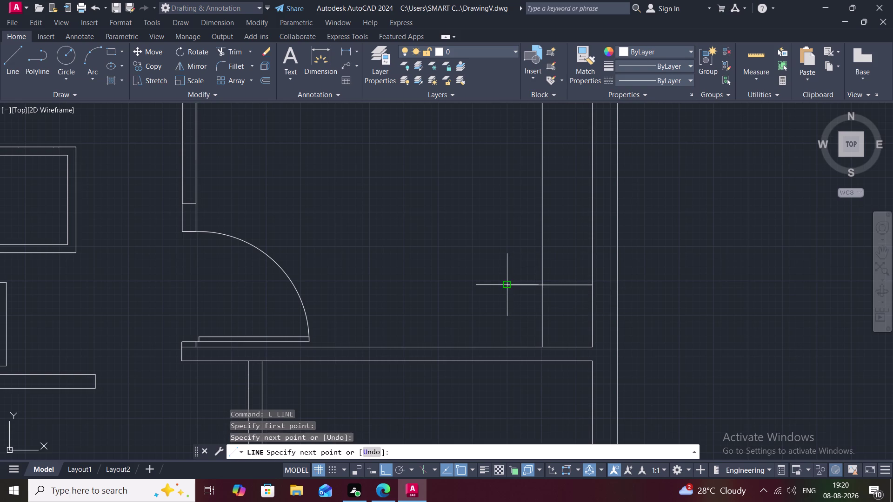
Finish the wall line and draw a tall rectangular outline rising from the bottom wall.
click(505, 346)
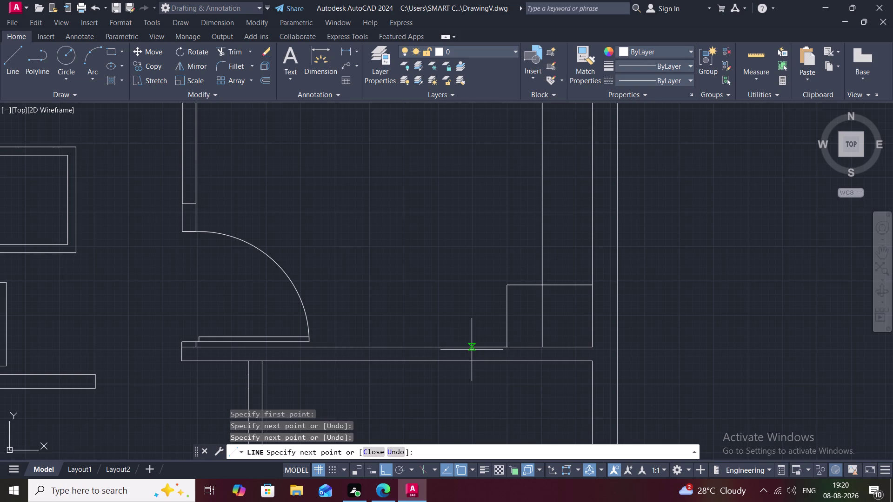
click(439, 347)
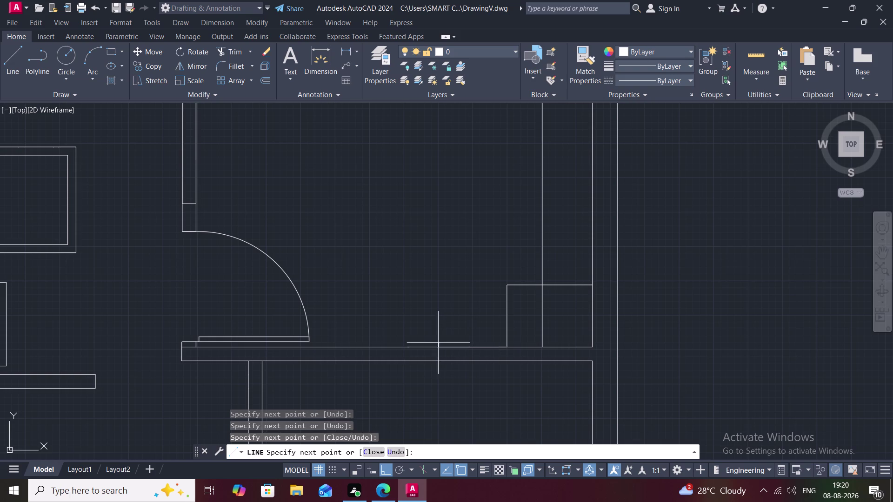
click(405, 349)
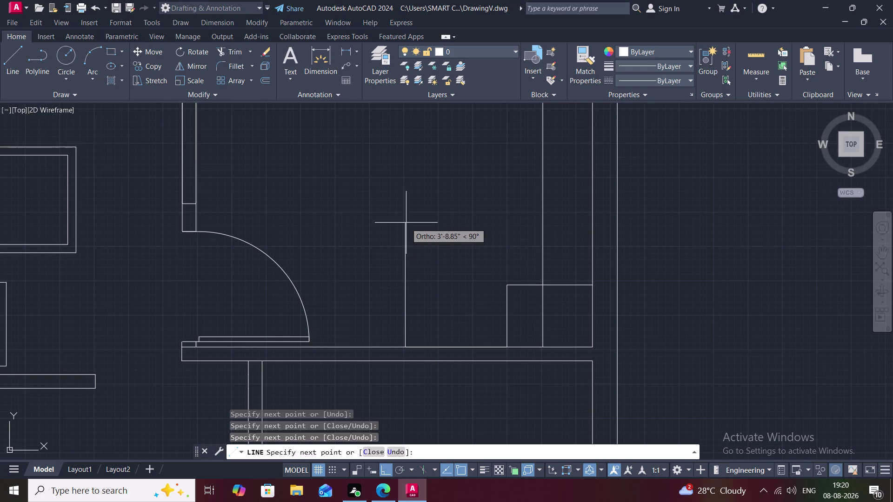
click(405, 178)
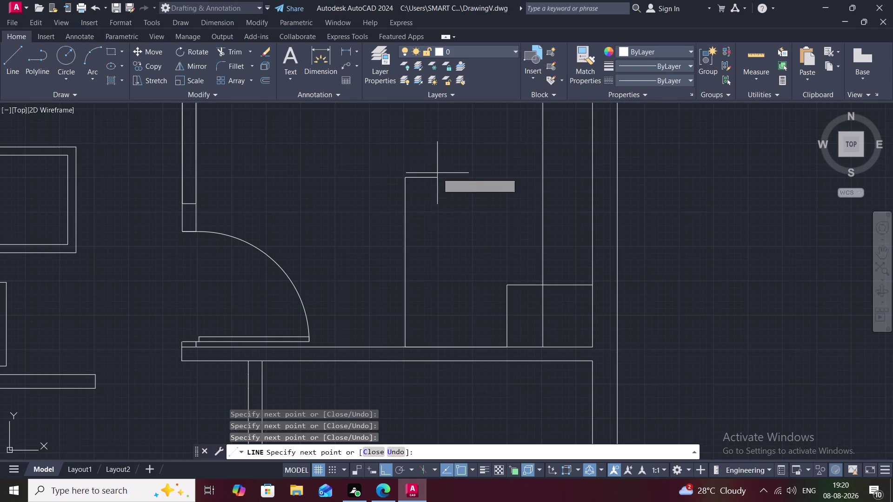
click(505, 176)
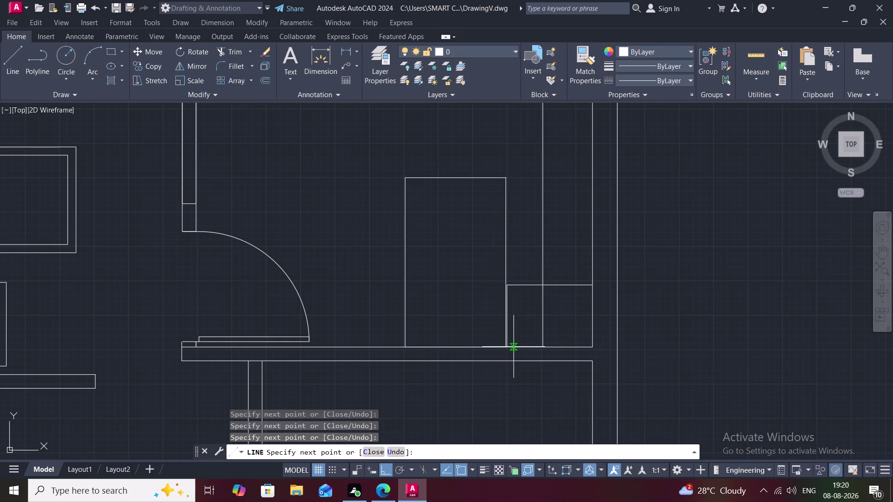
click(509, 348)
key(Escape)
scroll(up, 3)
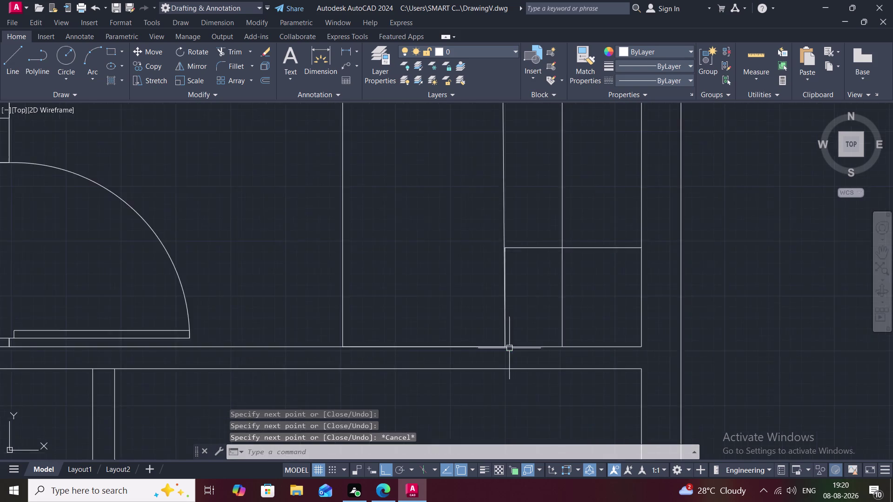
Erase the unwanted long line beside the new furniture outline.
scroll(up, 3)
scroll(up, 3)
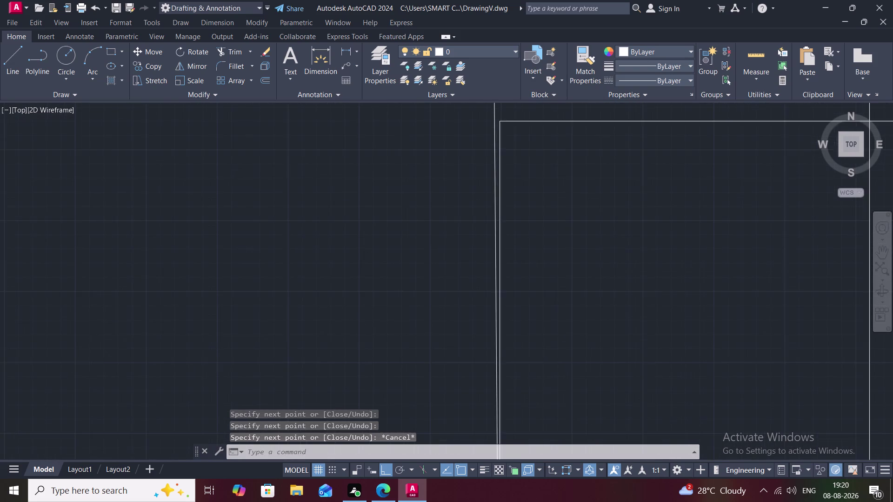
click(496, 210)
key(Delete)
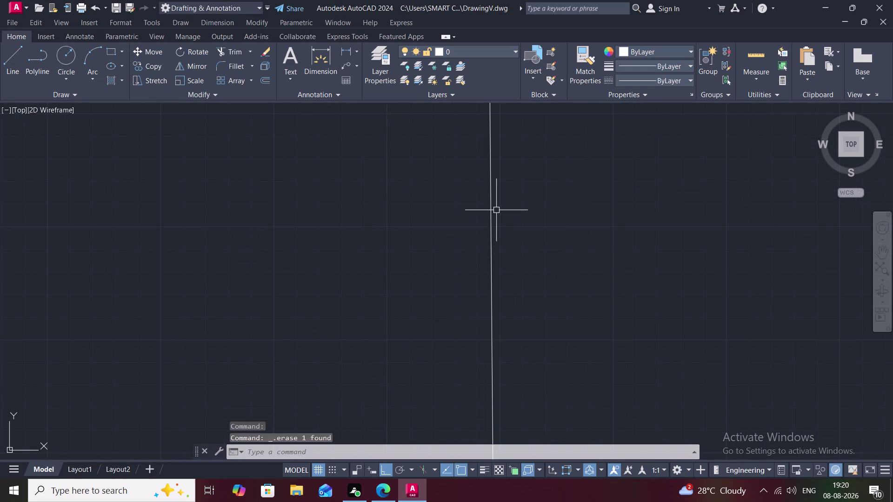
Attempt an EXTEND on a line, cancel it, and zoom out over the plan.
text(EX)
key(space)
scroll(down, 3)
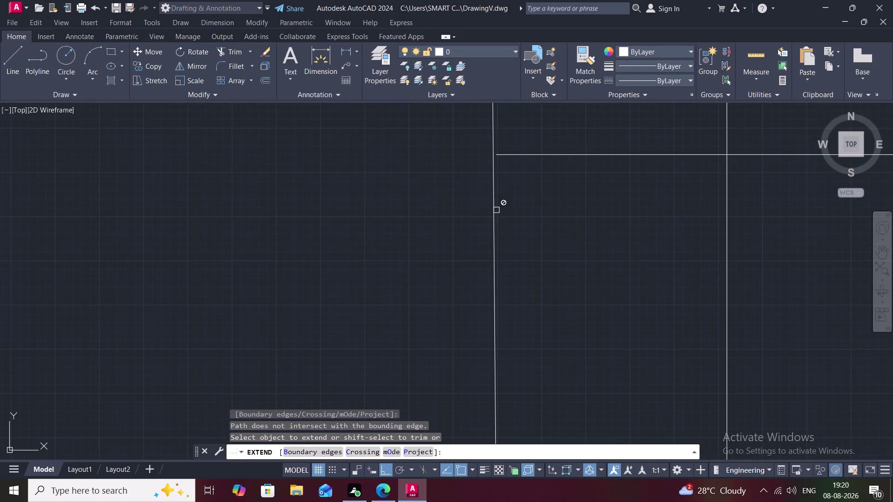
click(516, 154)
scroll(down, 3)
middle_drag(534, 250, 526, 243)
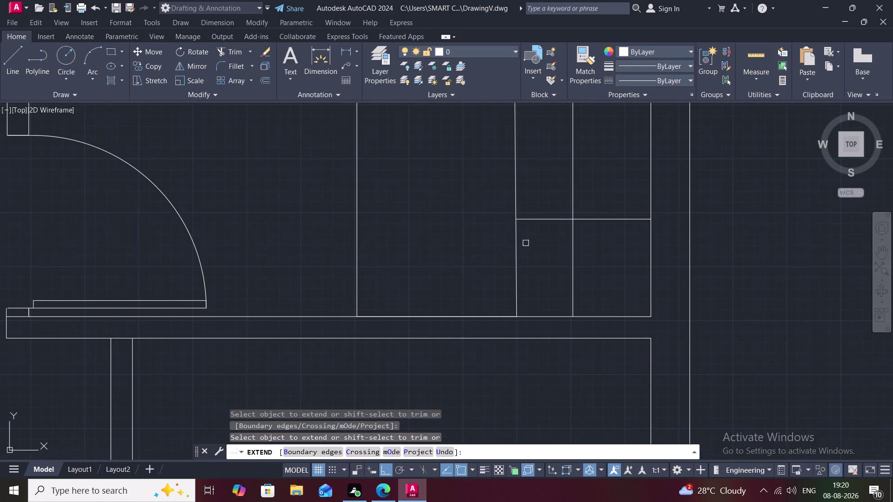
key(Escape)
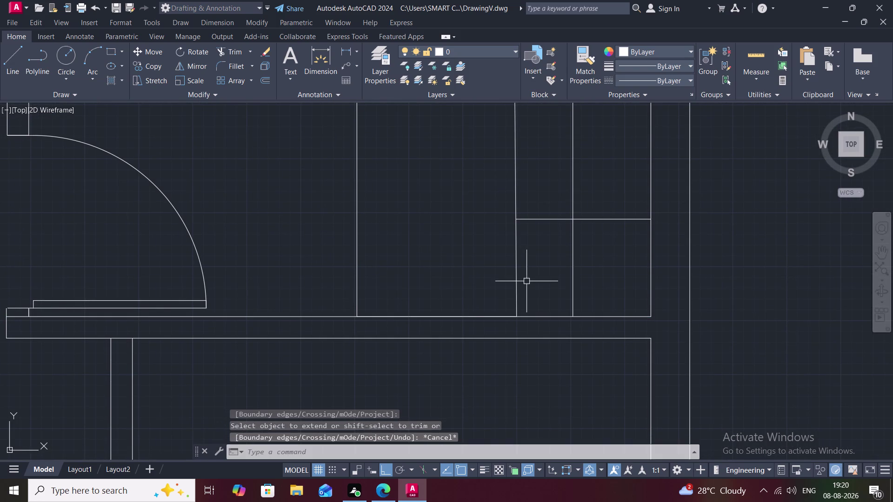
scroll(down, 3)
scroll(down, 3)
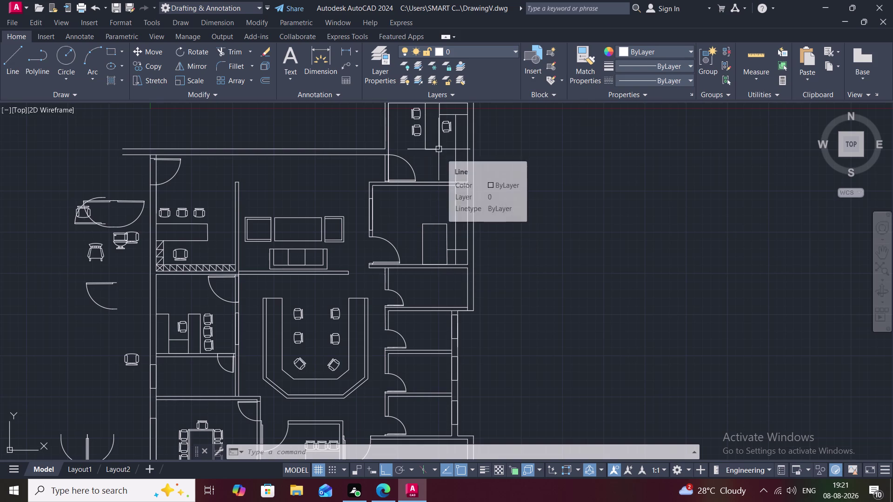
Draw a short vertical line inside the tall rectangle, then cancel it.
text(L)
key(space)
click(439, 149)
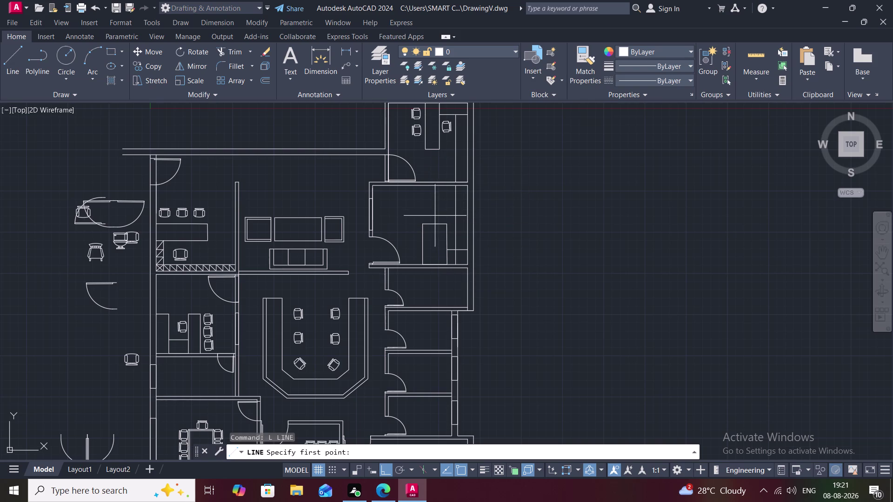
click(439, 151)
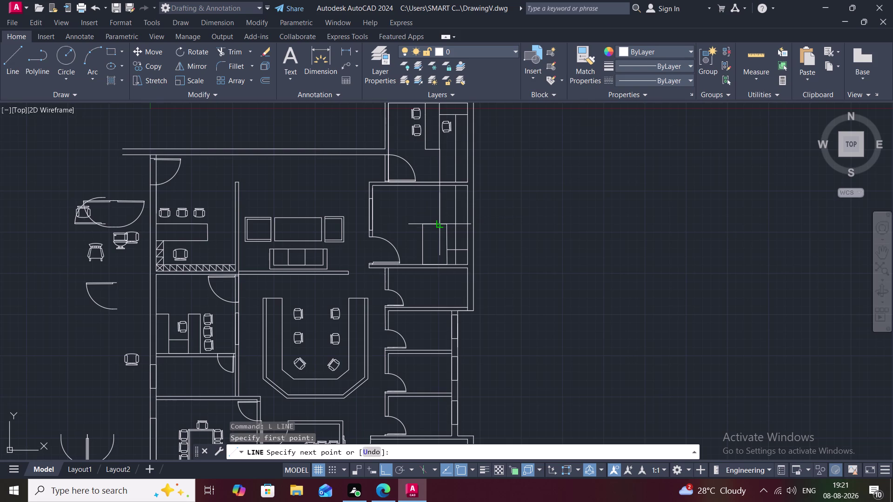
click(442, 221)
key(Escape)
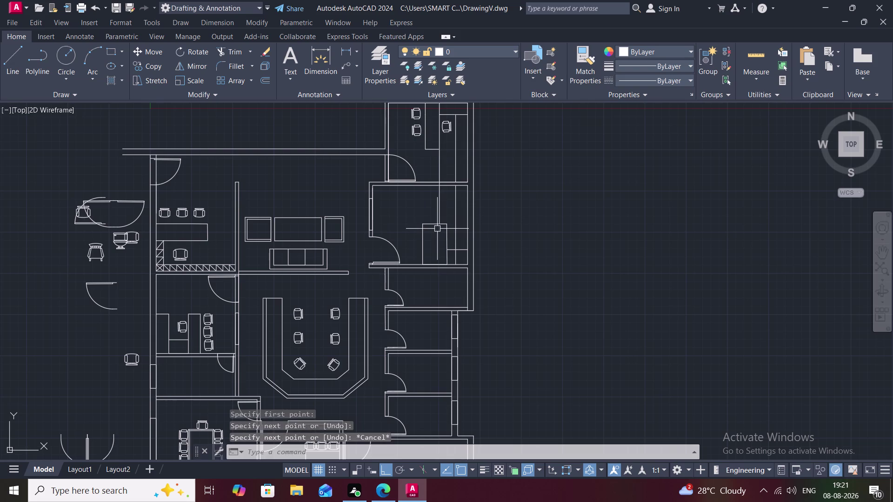
key(Escape)
scroll(up, 3)
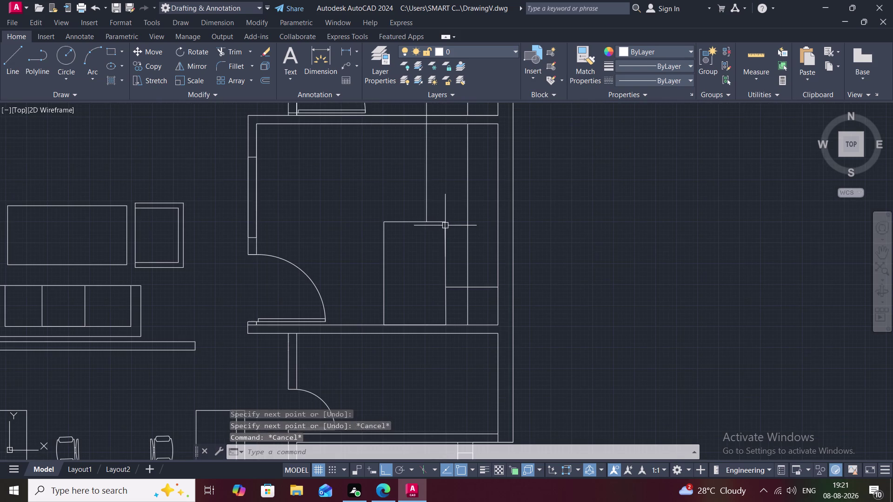
Draw a vertical divider from the rectangle's top edge down to the bottom wall.
key(l)
key(space)
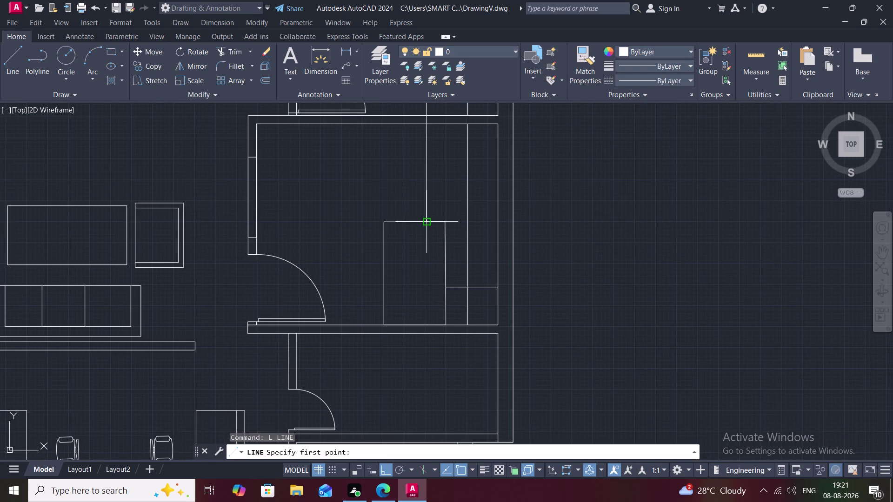
click(425, 223)
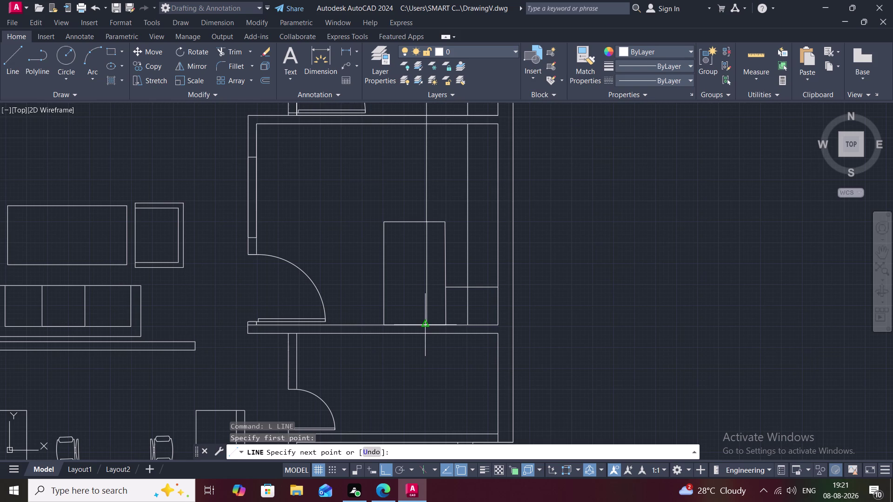
click(424, 328)
key(Escape)
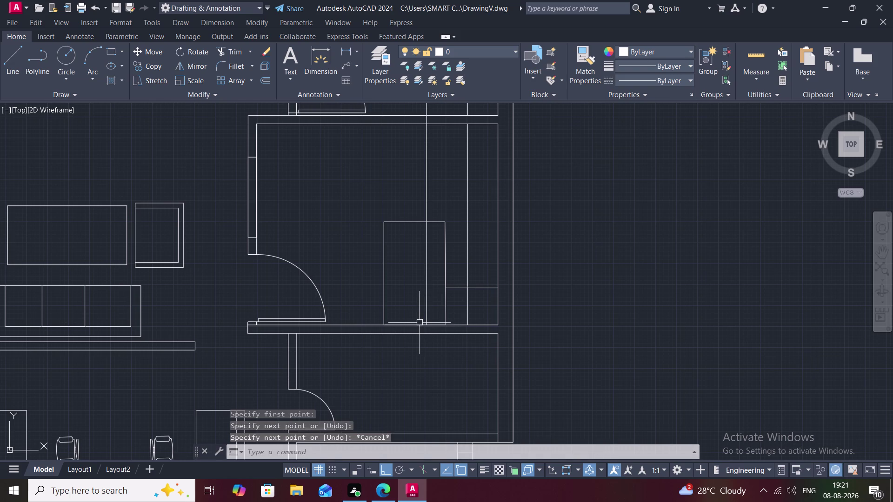
text(TR)
key(space)
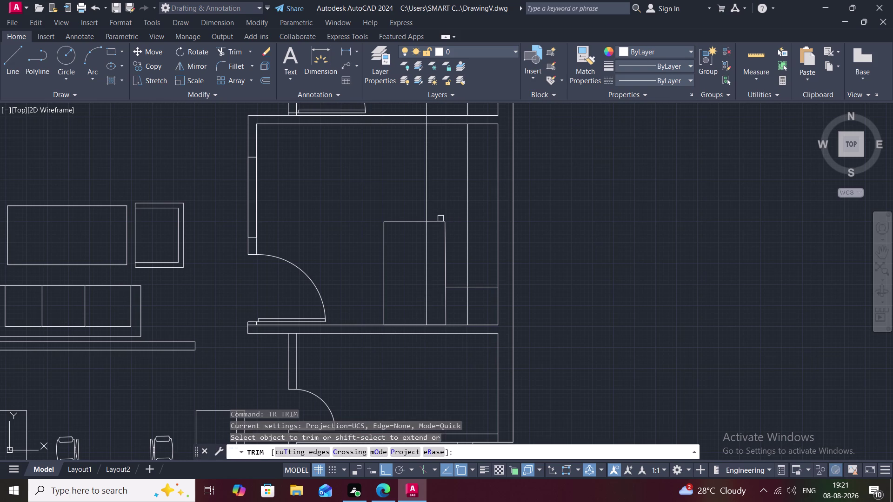
Trim three overhanging segments of the new furniture lines.
click(438, 222)
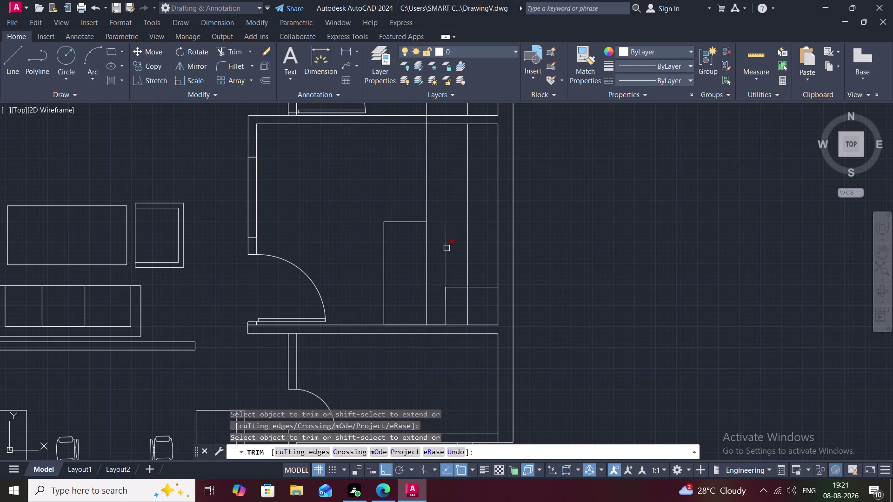
click(446, 249)
click(445, 306)
key(Escape)
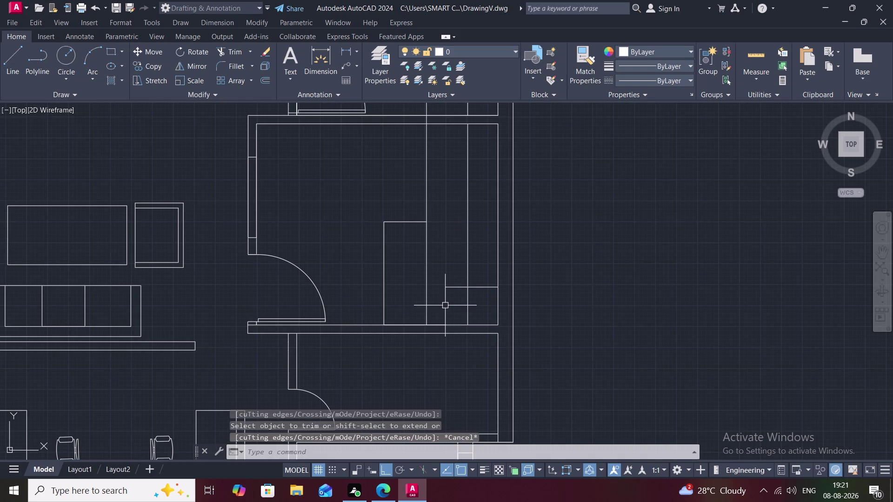
Extend the horizontal line to meet the divider.
text(EX)
key(space)
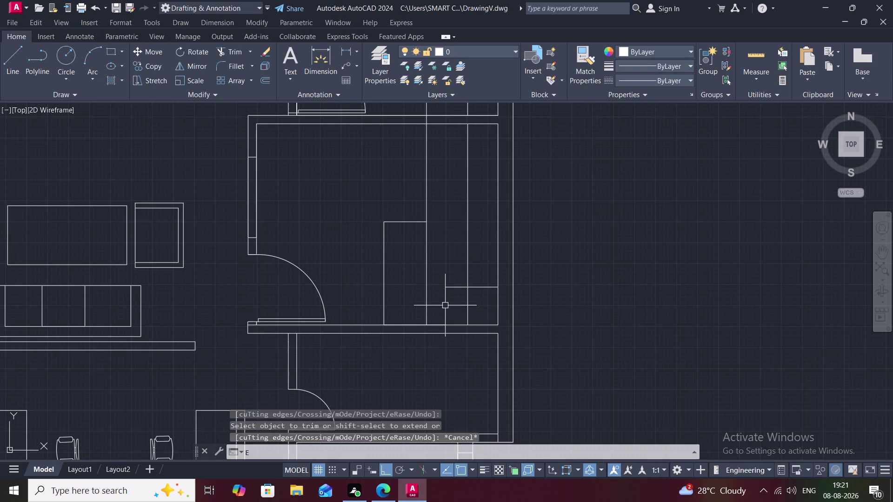
click(450, 287)
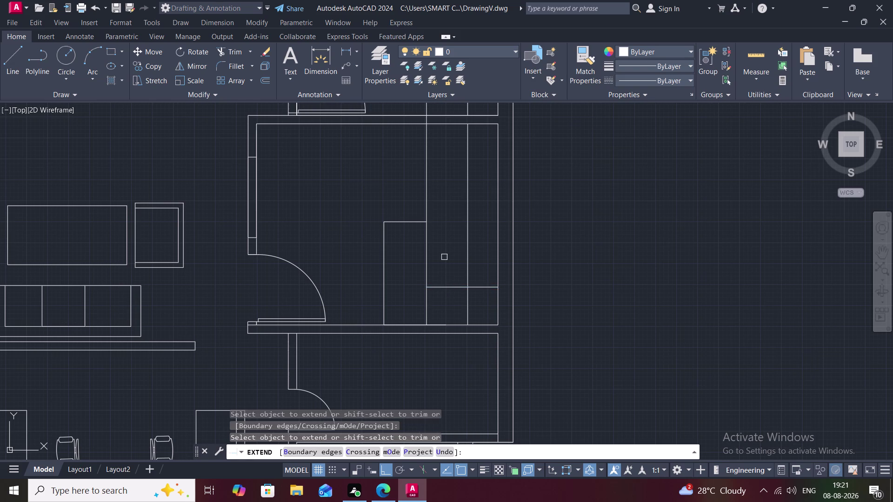
scroll(down, 3)
scroll(up, 3)
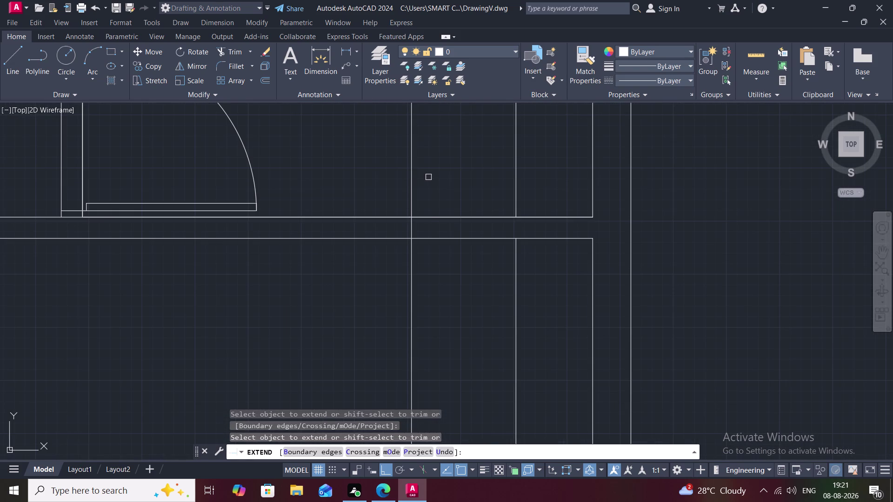
key(Escape)
Trim the divider where it crosses the wall and remove remaining extra segments.
text(TR)
key(space)
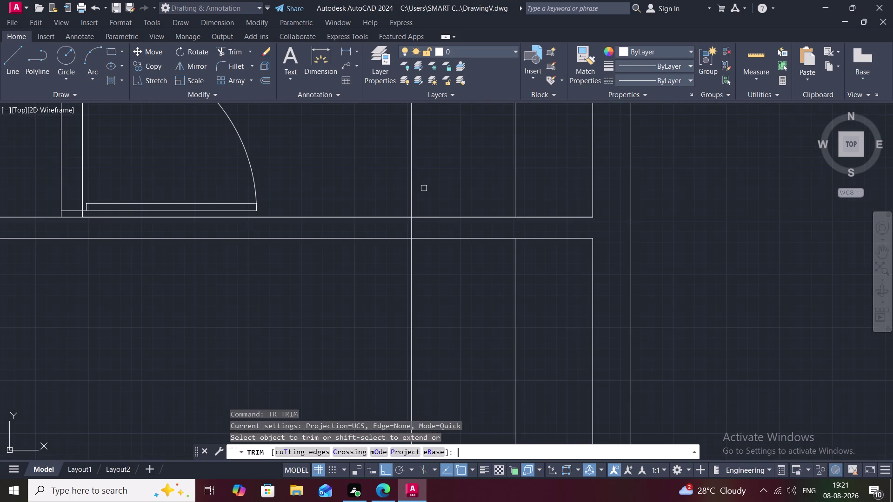
click(411, 225)
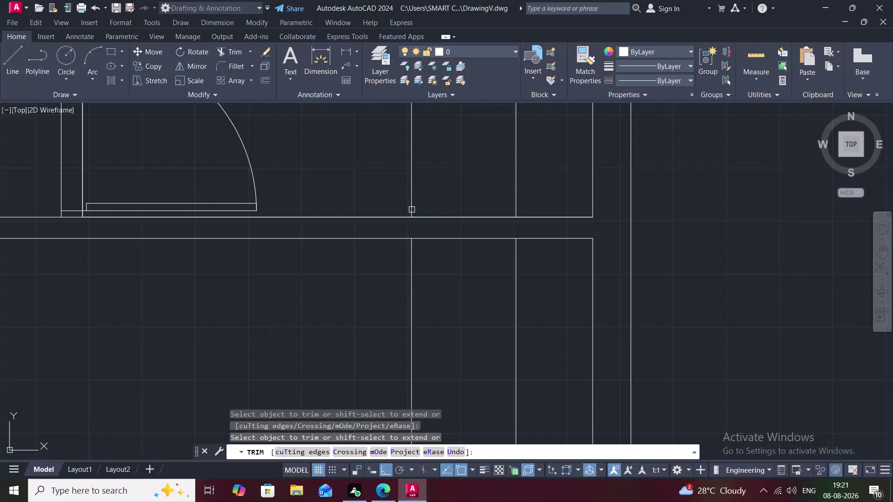
scroll(down, 3)
scroll(down, 3)
click(411, 203)
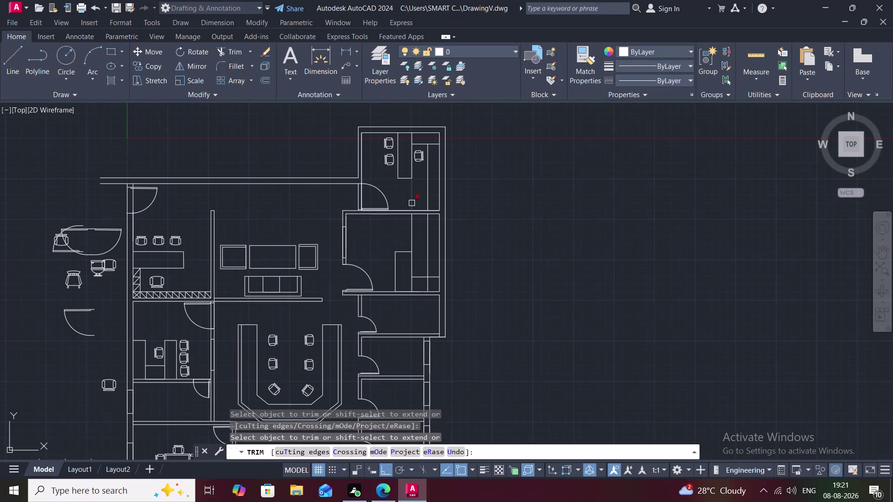
click(412, 239)
key(Escape)
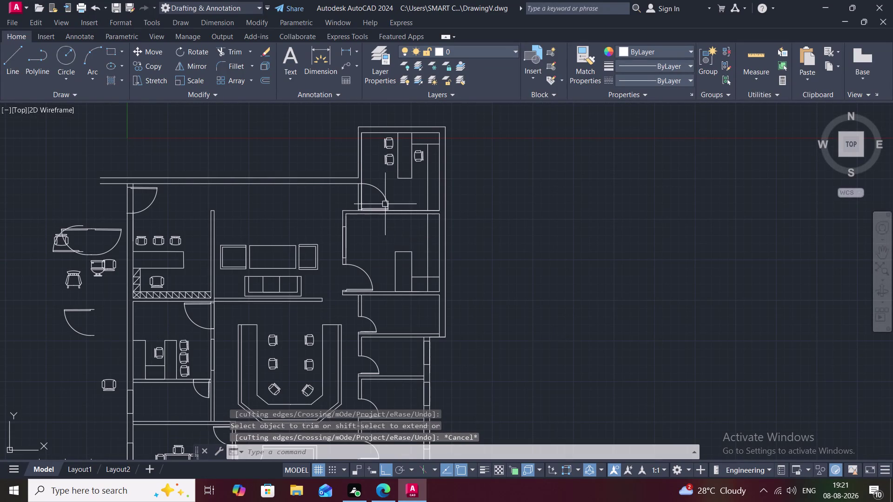
Select a chair in the top office for copying with CO.
text(CO)
key(space)
click(392, 144)
right_click(391, 145)
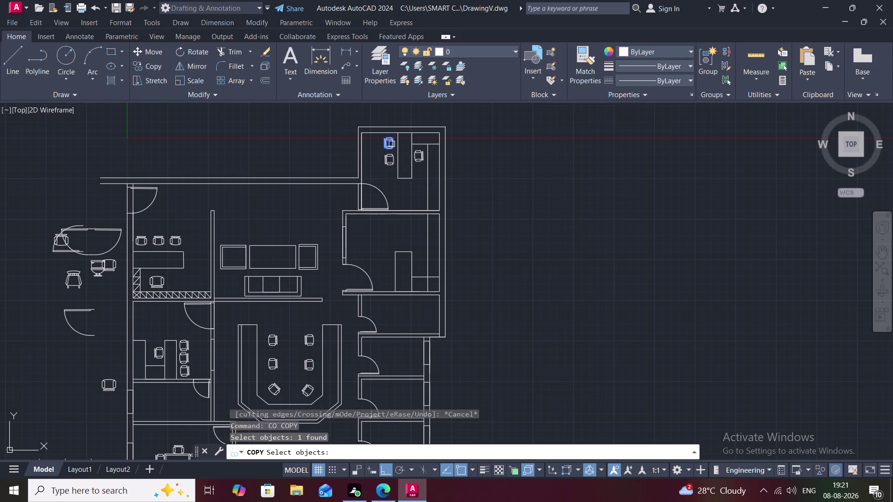
Copy the visitor chair twice into the office below.
click(392, 144)
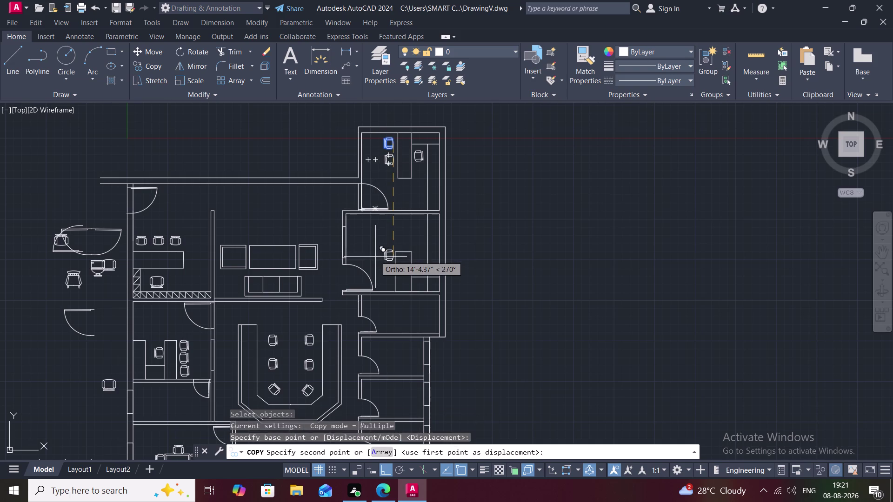
click(373, 259)
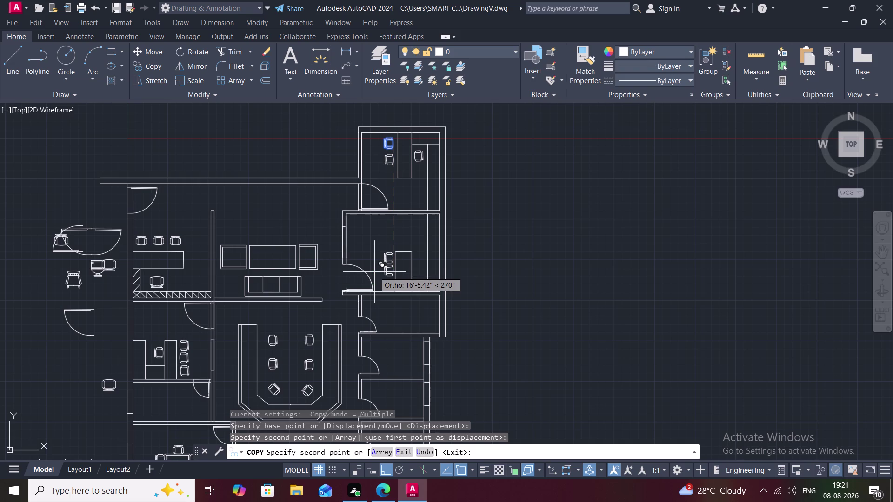
click(375, 274)
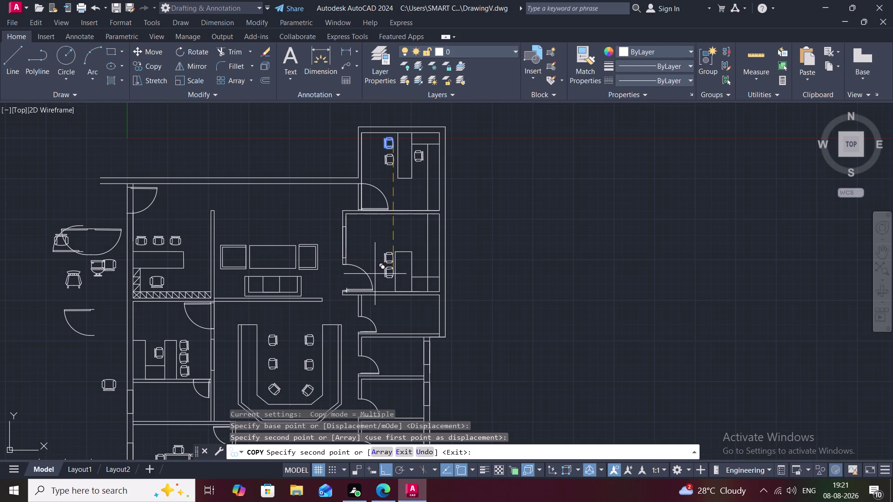
key(Escape)
Copy the desk chair behind the lower desk and erase the extra overlapping chair.
key(space)
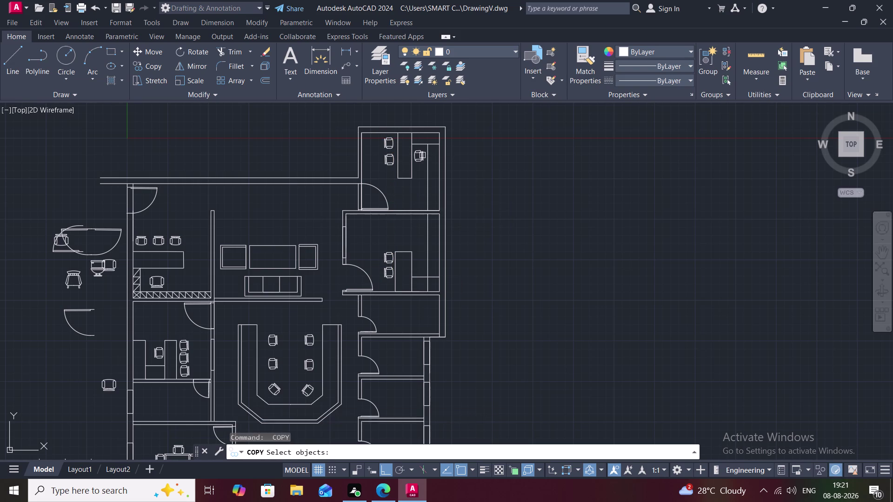
click(423, 155)
right_click(422, 156)
click(422, 155)
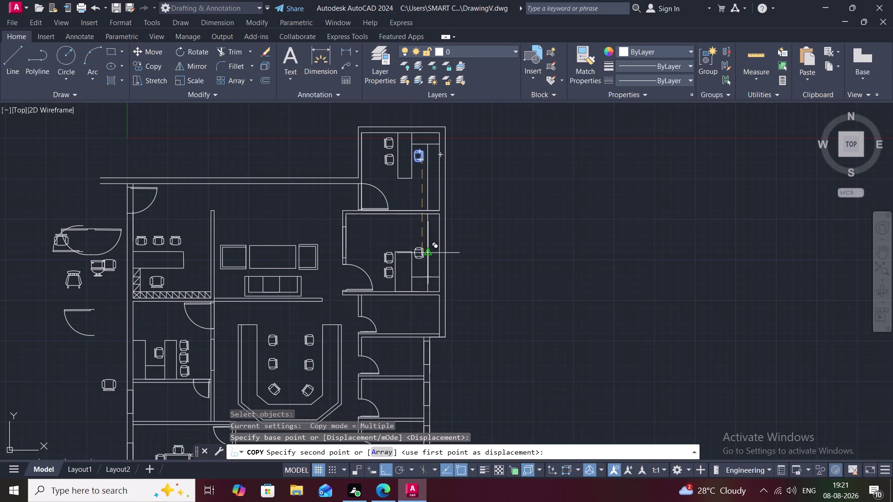
click(427, 262)
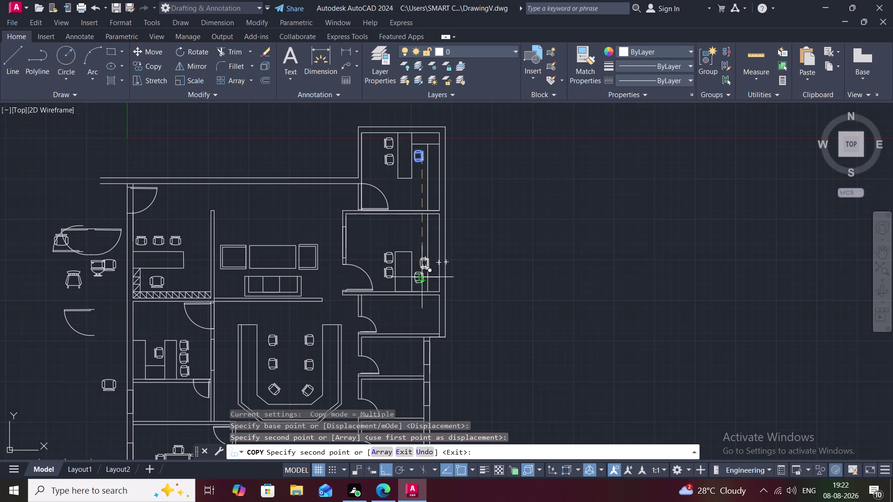
scroll(up, 3)
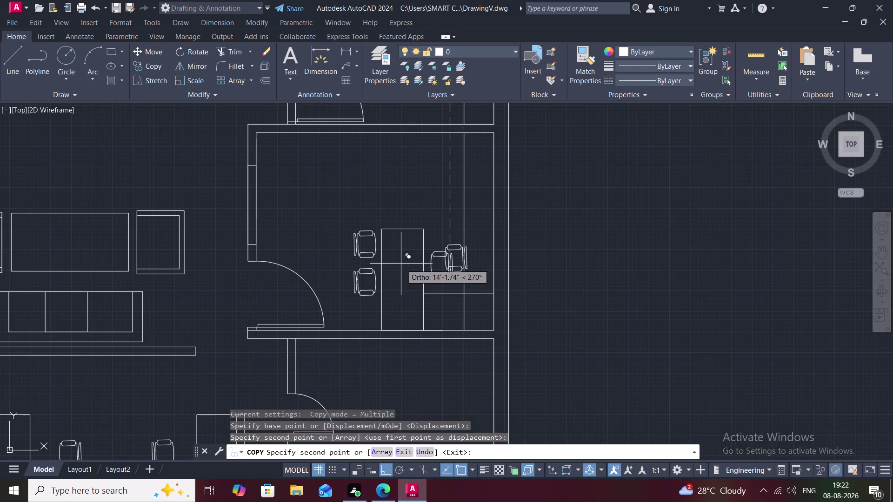
click(401, 263)
key(Escape)
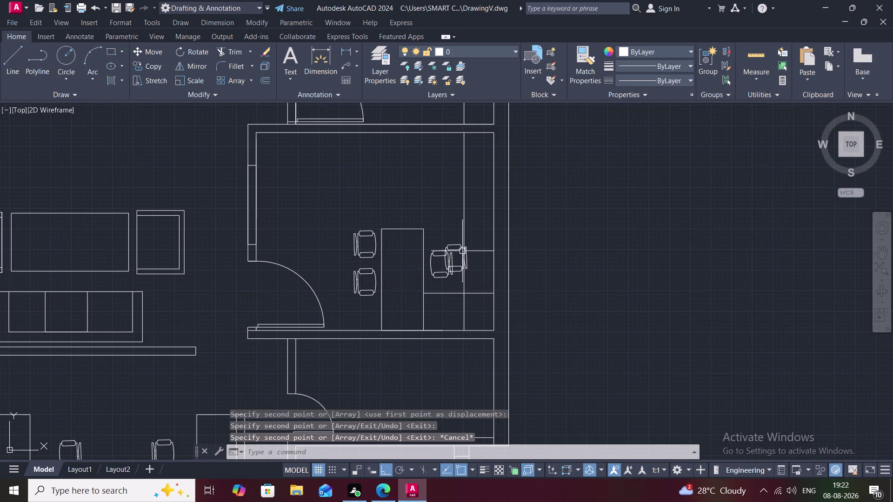
click(459, 251)
key(Delete)
scroll(down, 3)
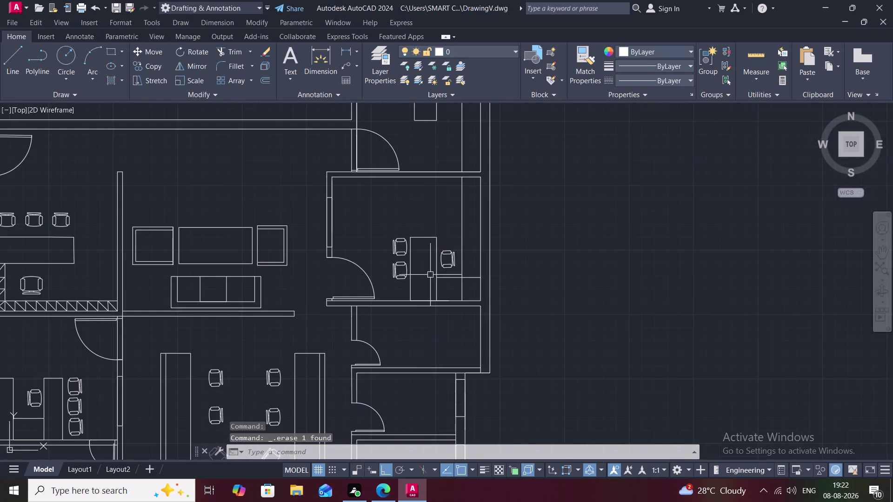
Copy the toilet fixture to the right of the restrooms with Ortho off.
scroll(down, 3)
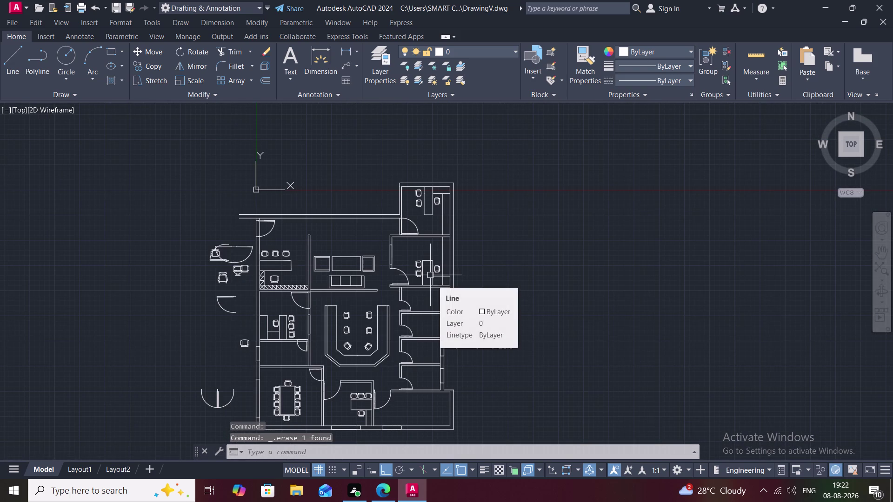
middle_drag(430, 275, 423, 226)
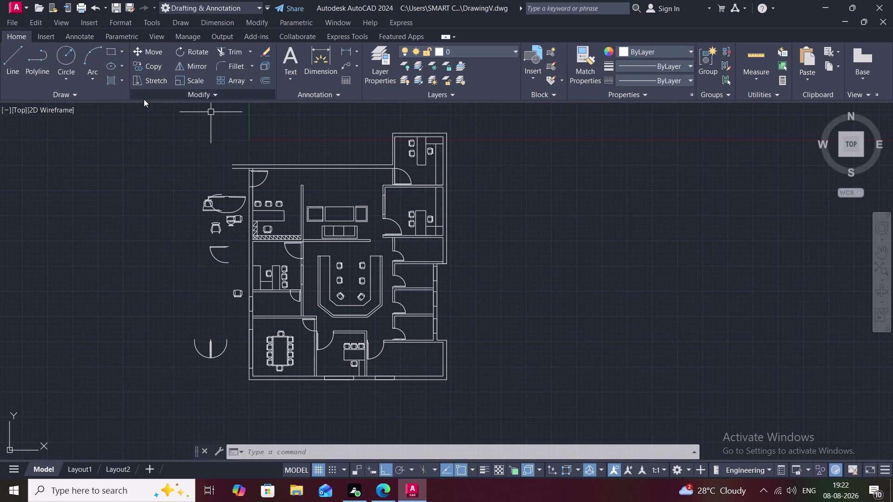
scroll(up, 3)
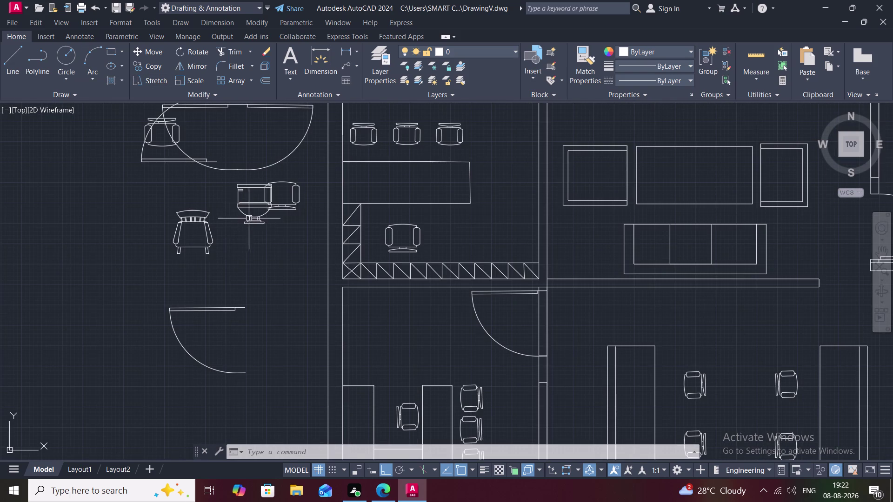
click(250, 218)
text(CO)
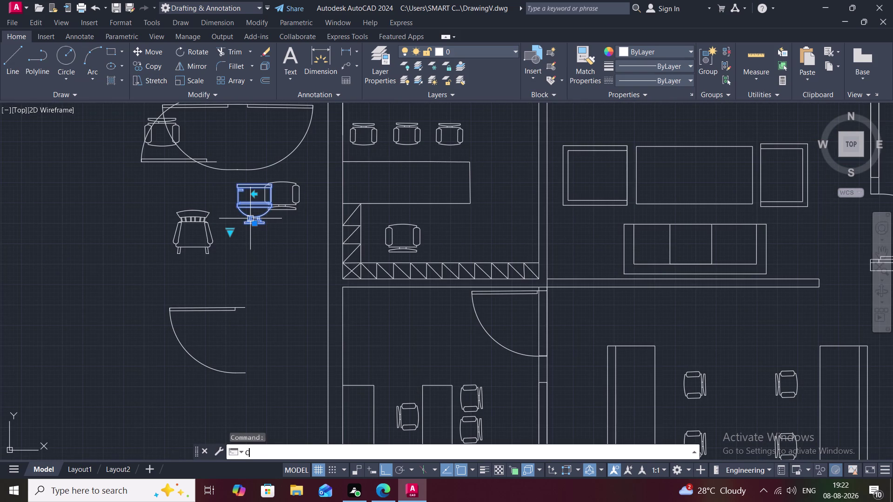
key(space)
click(251, 219)
drag(260, 222, 272, 230)
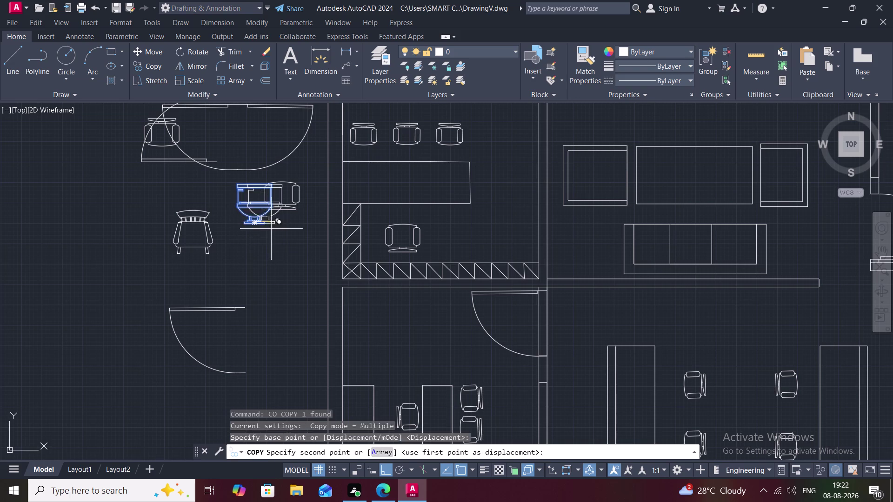
scroll(down, 3)
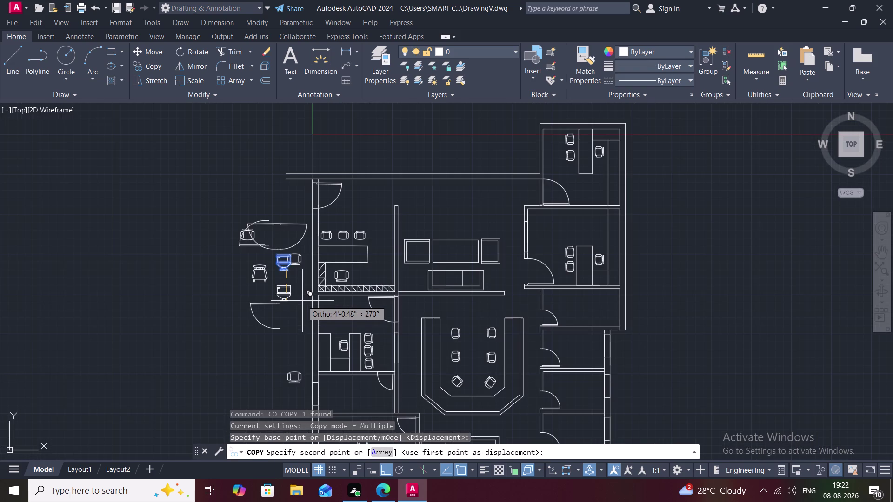
key(F8)
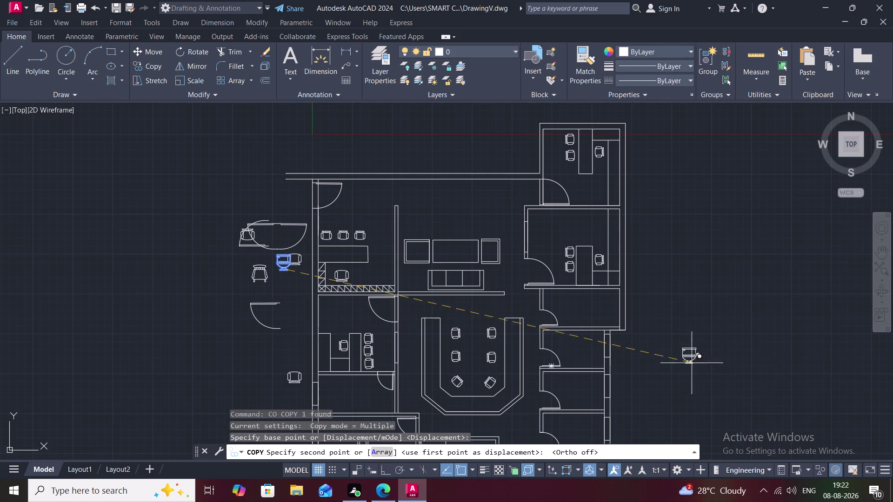
click(656, 345)
key(Escape)
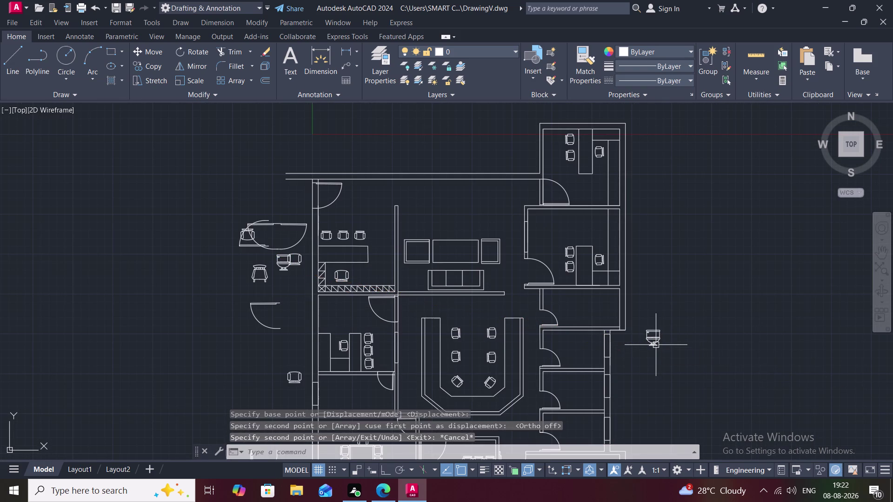
Select the toilet copy, grab a grip, then cancel and clear the selection.
click(658, 339)
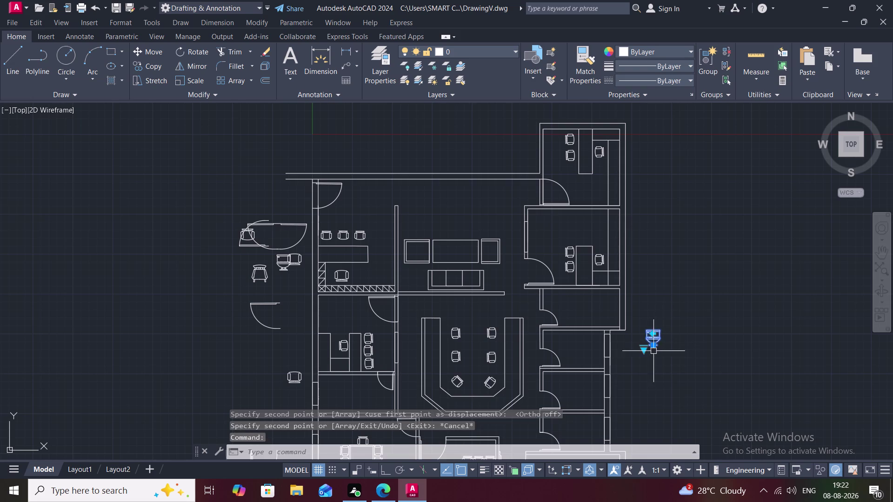
click(646, 350)
click(657, 368)
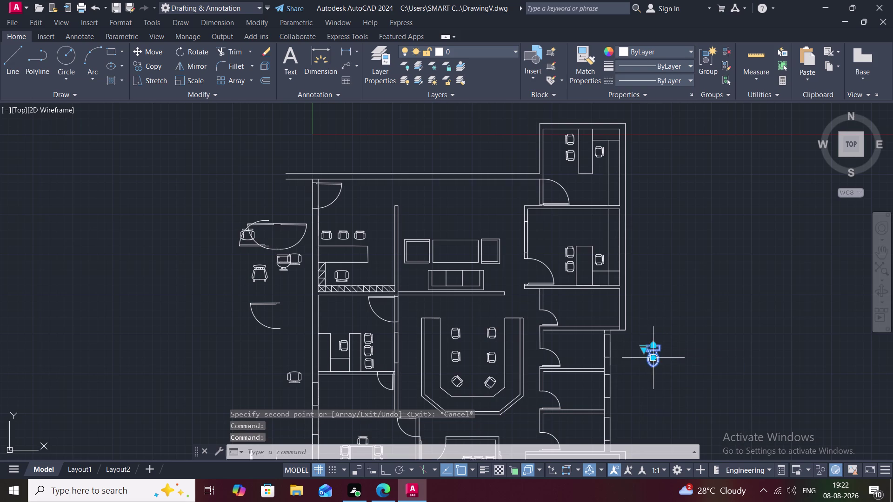
click(656, 345)
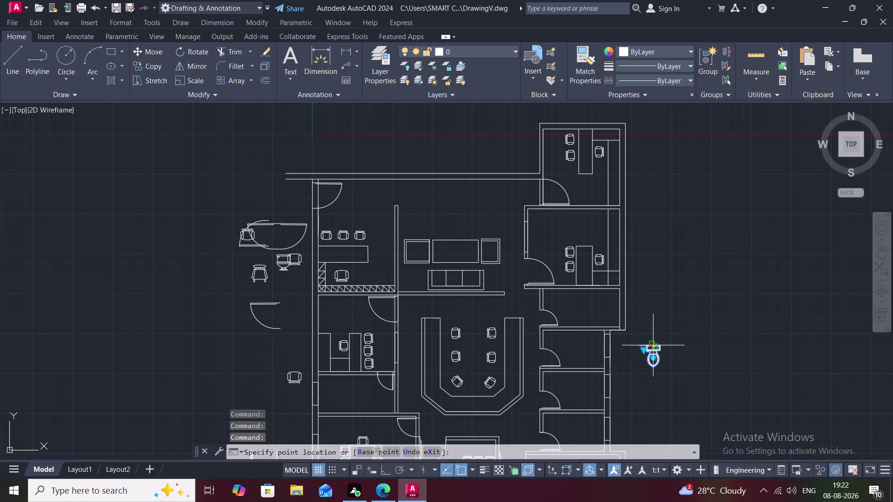
key(Escape)
key(Escape)
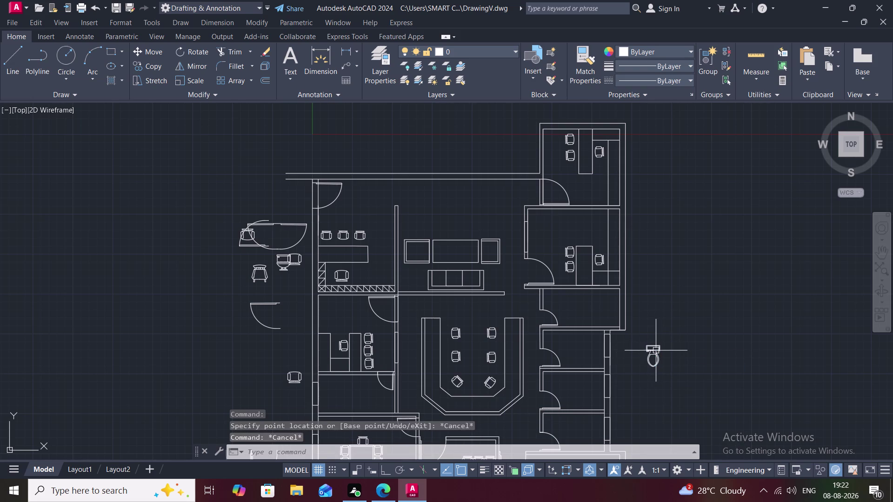
Rotate the toilet copy so it faces left.
text(R)
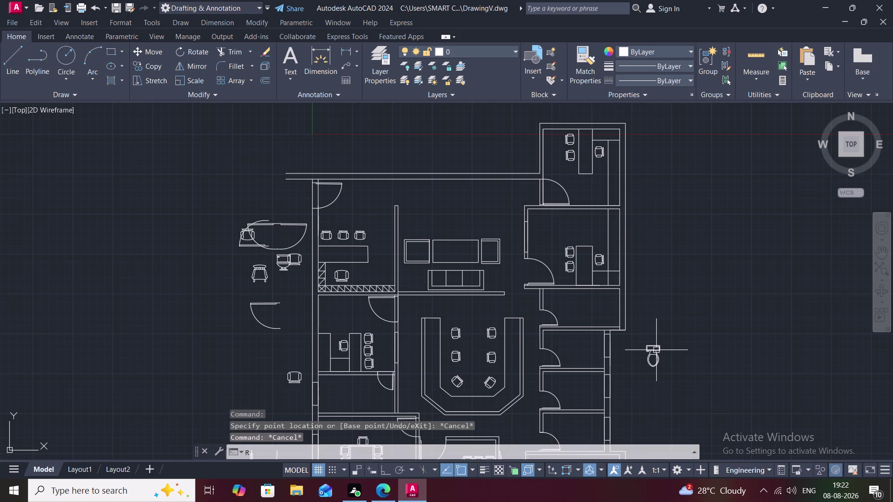
text(O)
key(space)
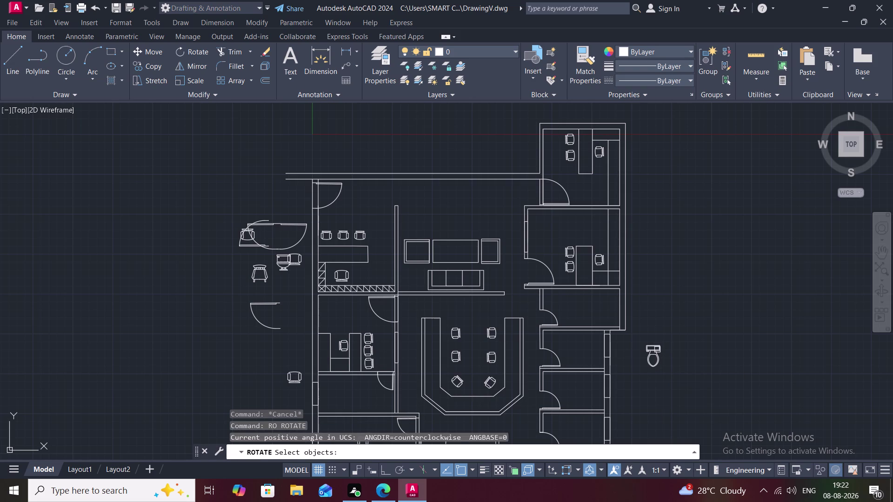
click(657, 349)
right_click(657, 350)
click(662, 348)
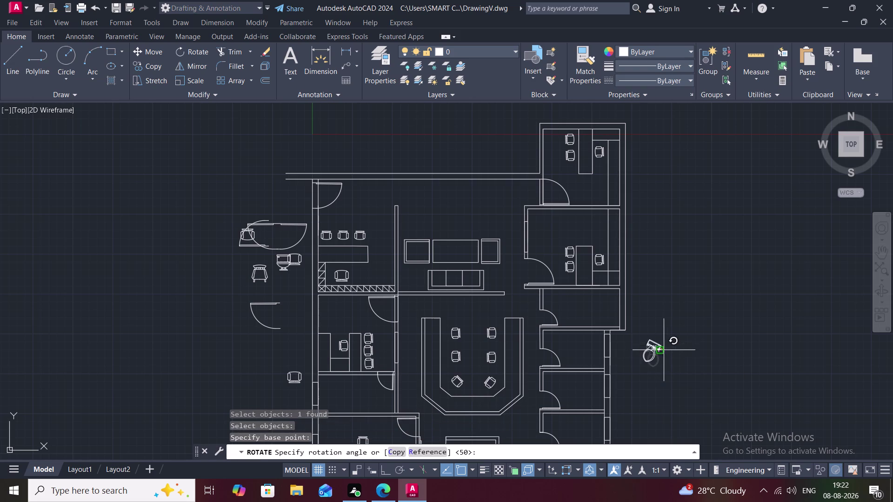
click(661, 392)
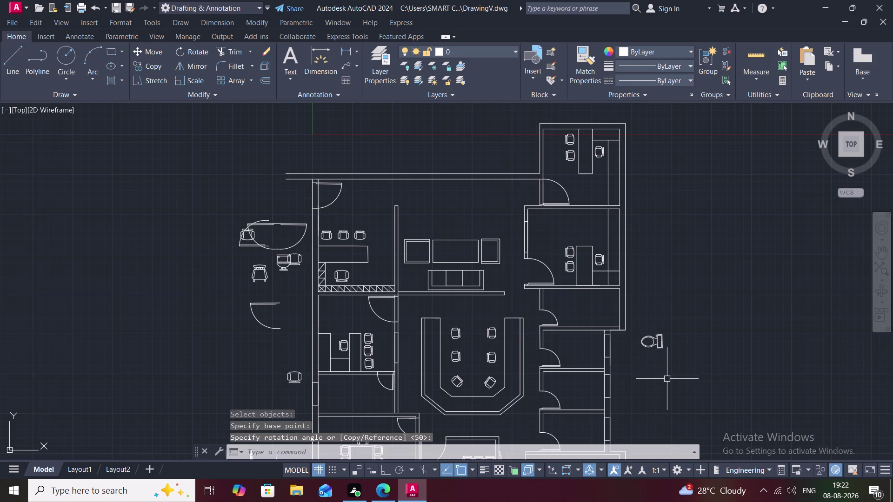
key(Escape)
Copy the rotated toilet into the upper stall and the next stall down.
text(CO)
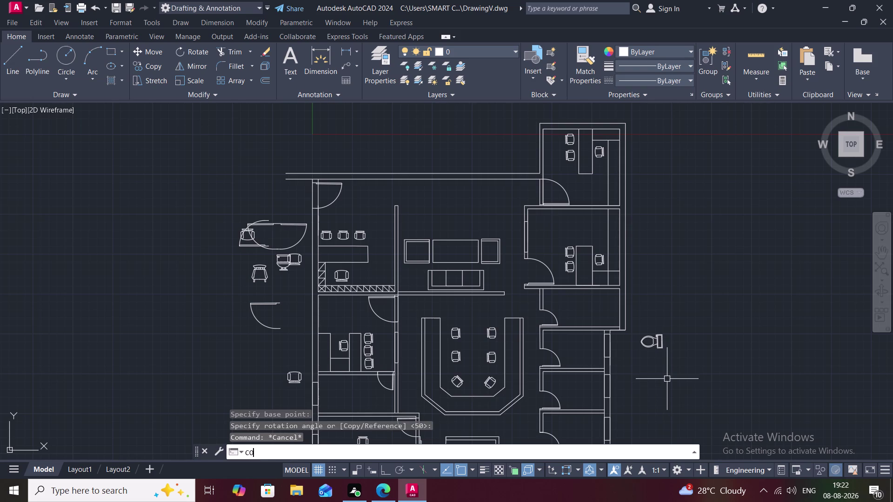
key(space)
click(660, 345)
right_click(661, 345)
click(660, 344)
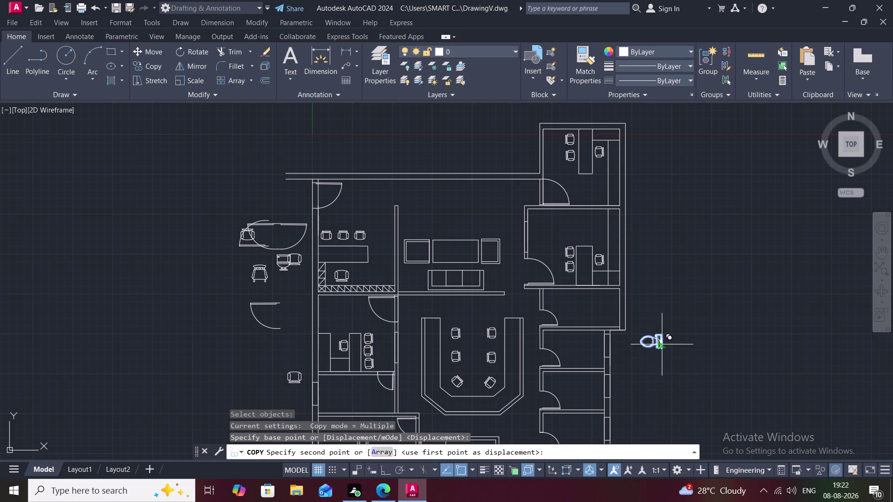
scroll(up, 3)
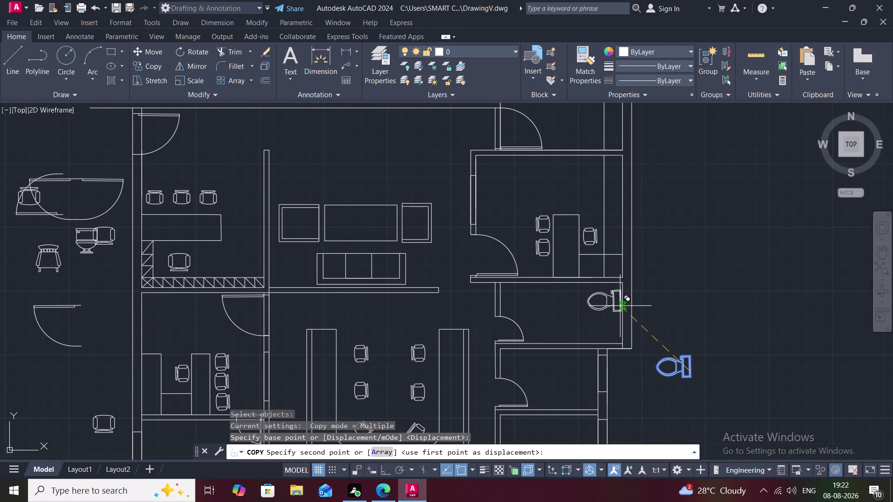
click(620, 307)
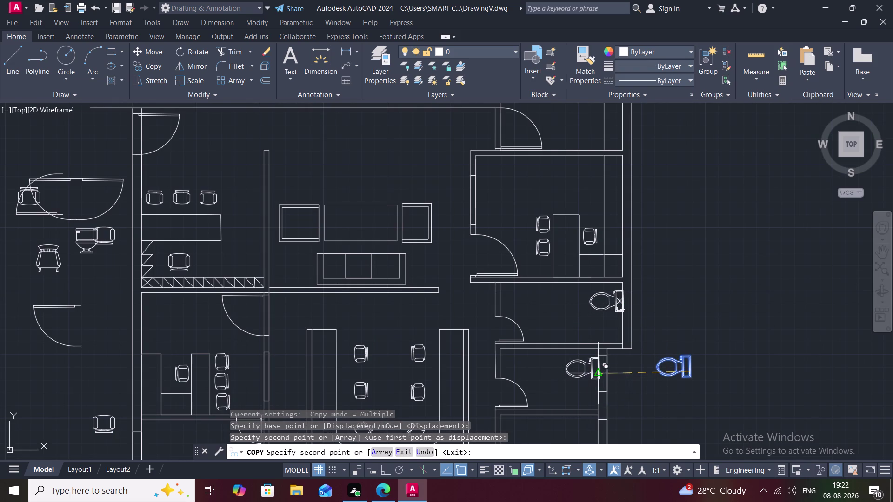
click(594, 372)
Pan to the lower stalls and place another toilet copy right of the stalls.
middle_drag(587, 401, 576, 288)
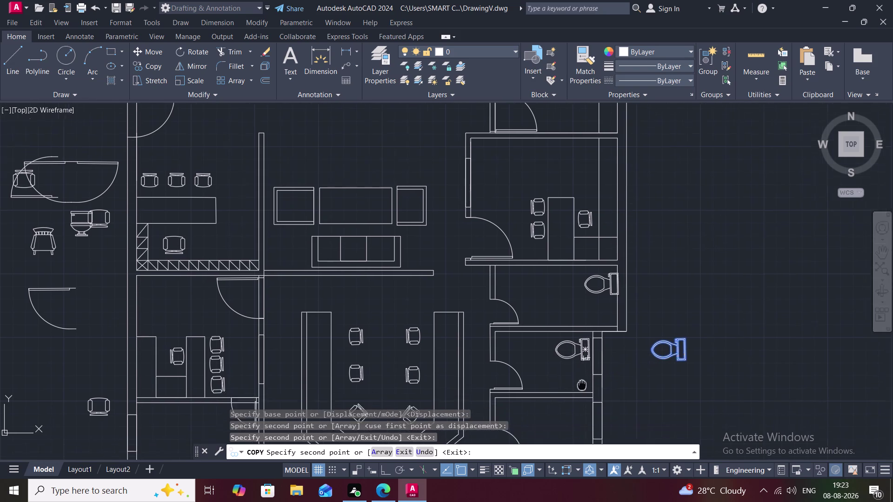
middle_drag(575, 288, 576, 271)
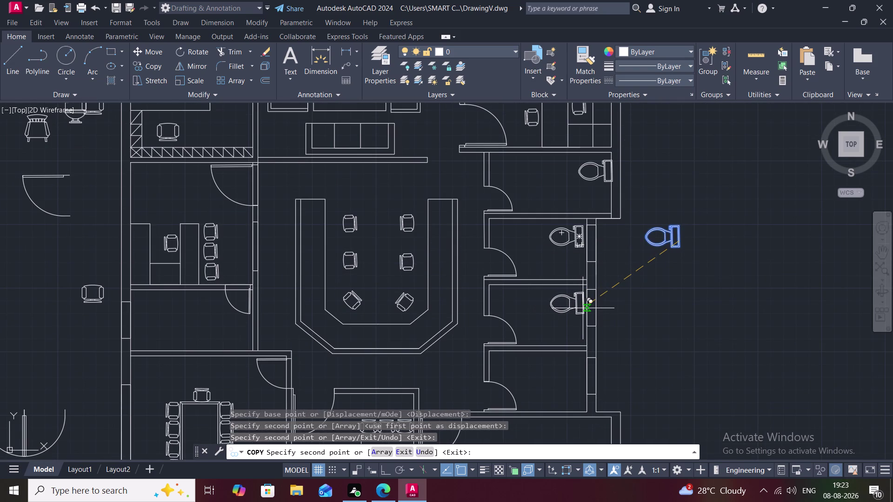
click(583, 308)
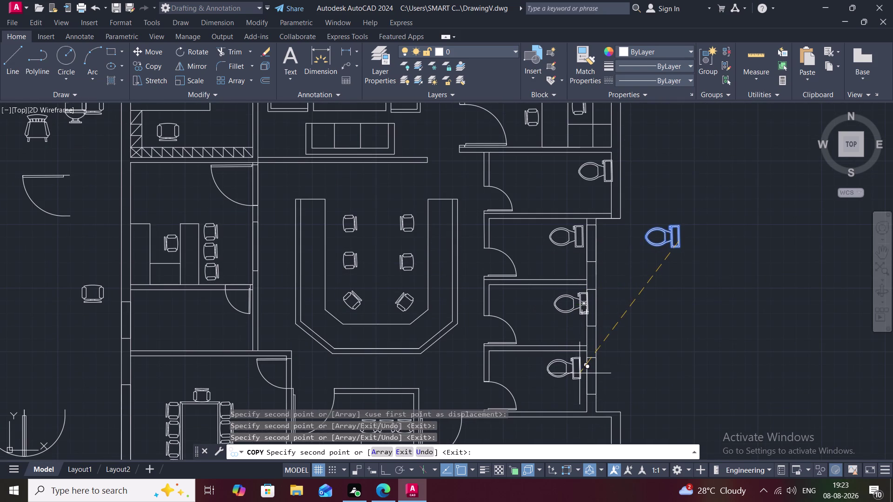
click(582, 374)
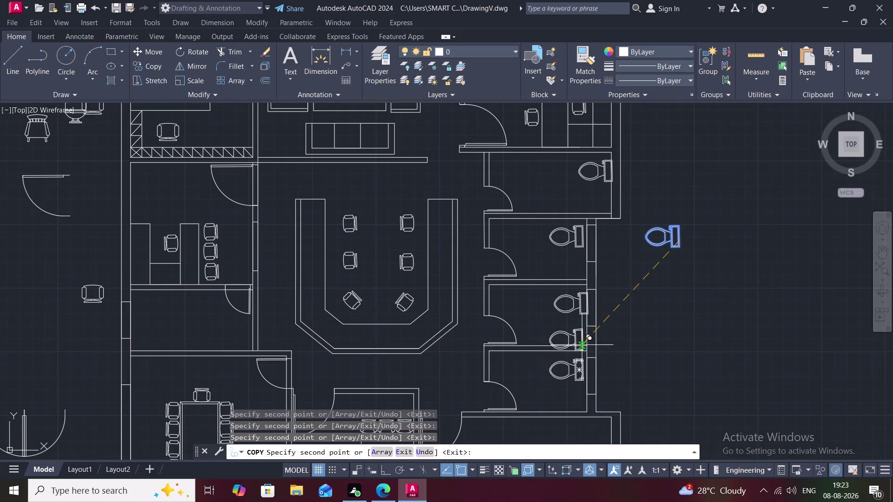
click(715, 340)
key(grave)
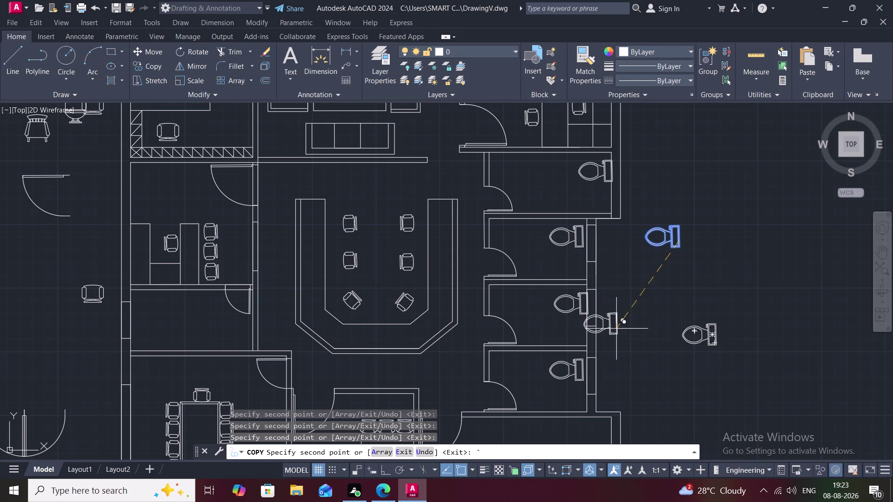
key(Escape)
click(563, 305)
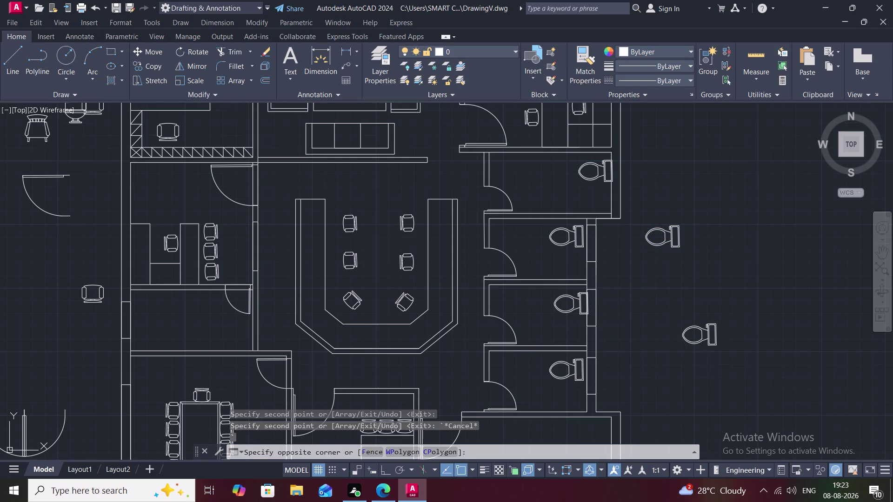
Cancel copying and nudge the middle-stall toilet to a new spot in its stall.
key(Escape)
click(553, 306)
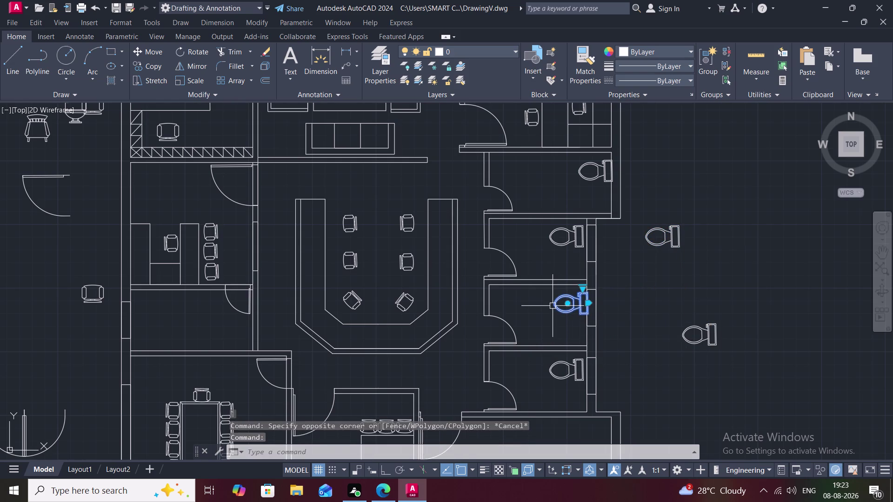
text(M)
key(space)
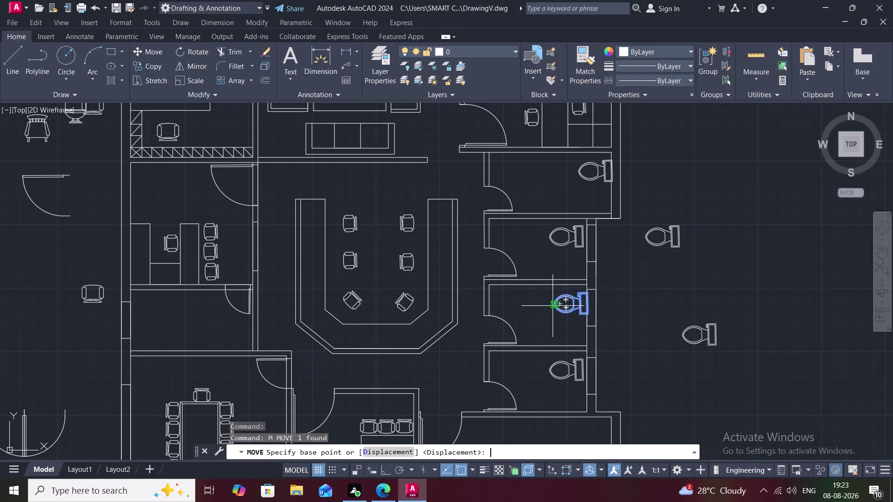
click(553, 306)
click(556, 307)
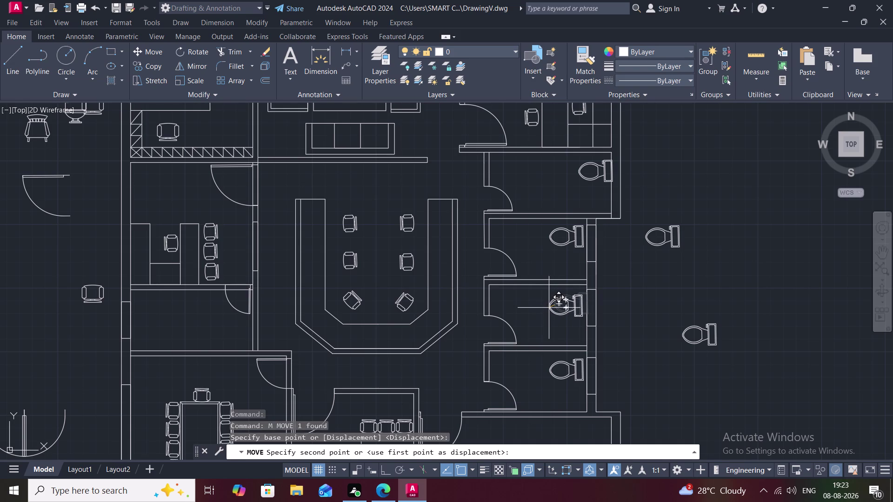
click(549, 310)
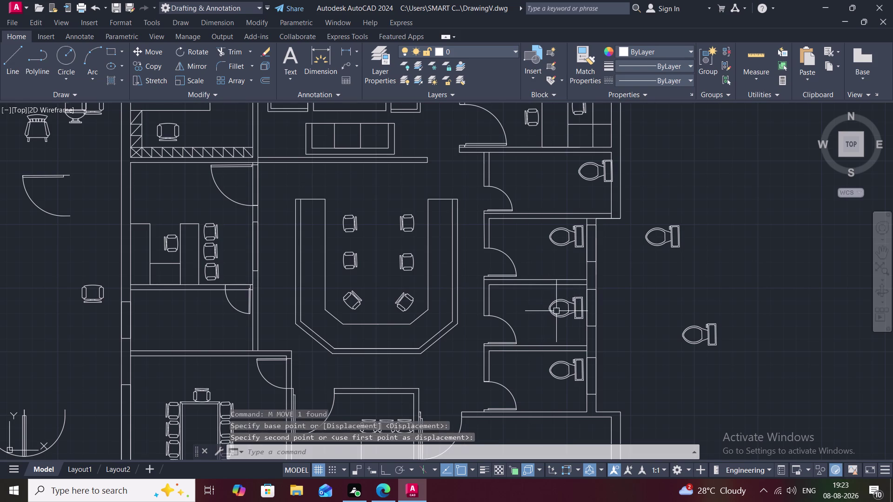
key(Escape)
click(659, 238)
key(Escape)
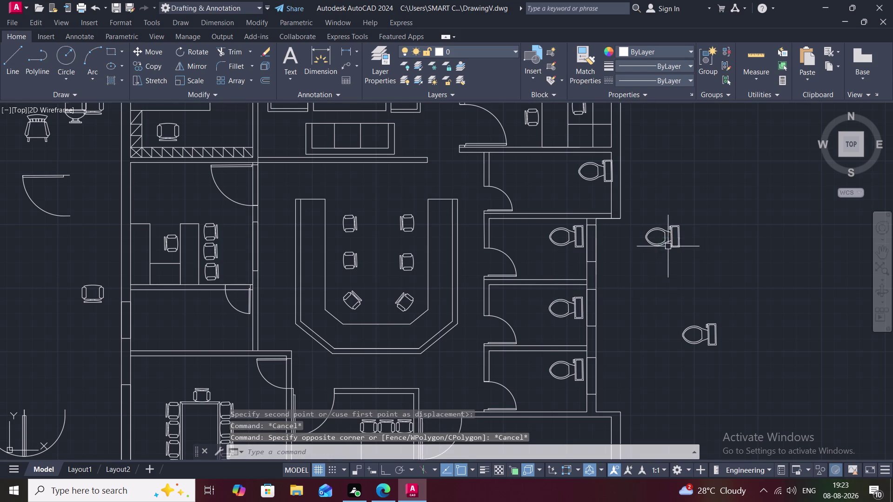
Move the lower spare toilet into the small left room.
click(715, 335)
text(M)
key(space)
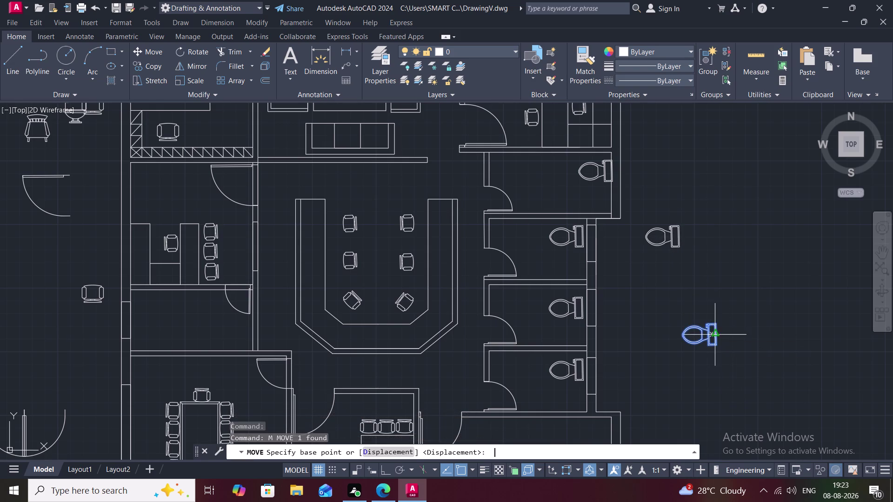
click(683, 335)
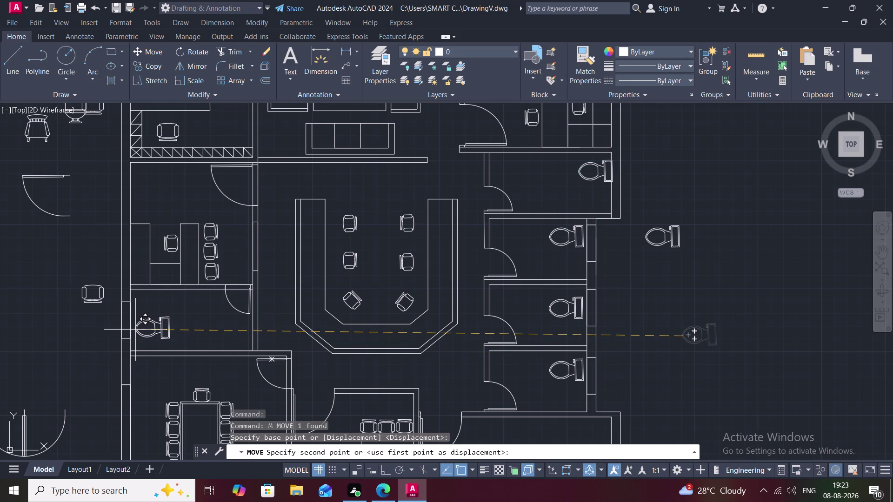
click(135, 329)
key(Escape)
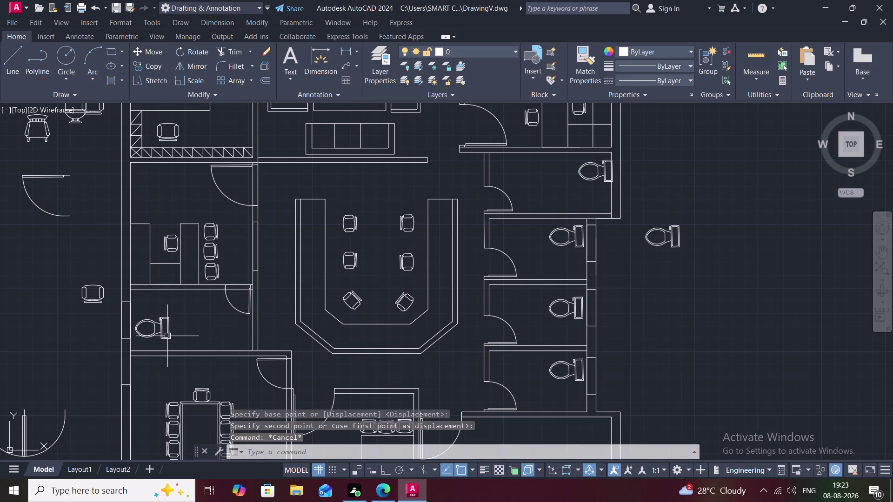
Rotate the left-room toilet 270° so it faces into the room.
text(R)
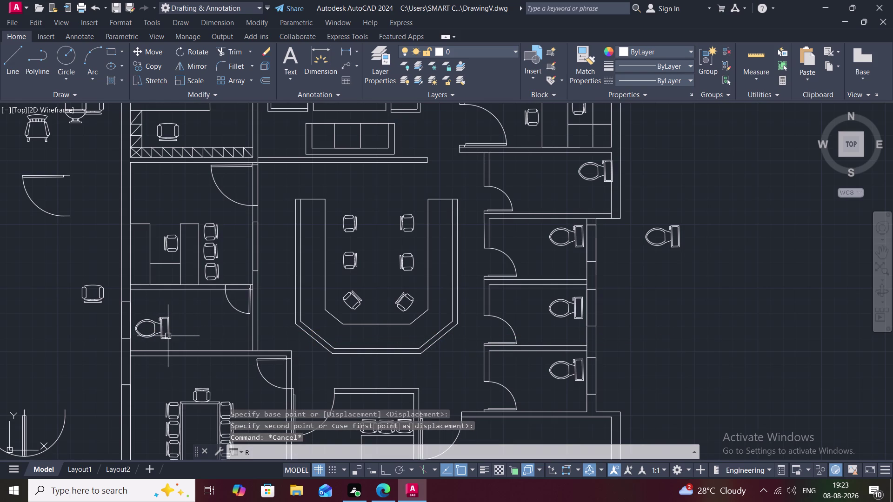
text(O)
key(space)
click(170, 328)
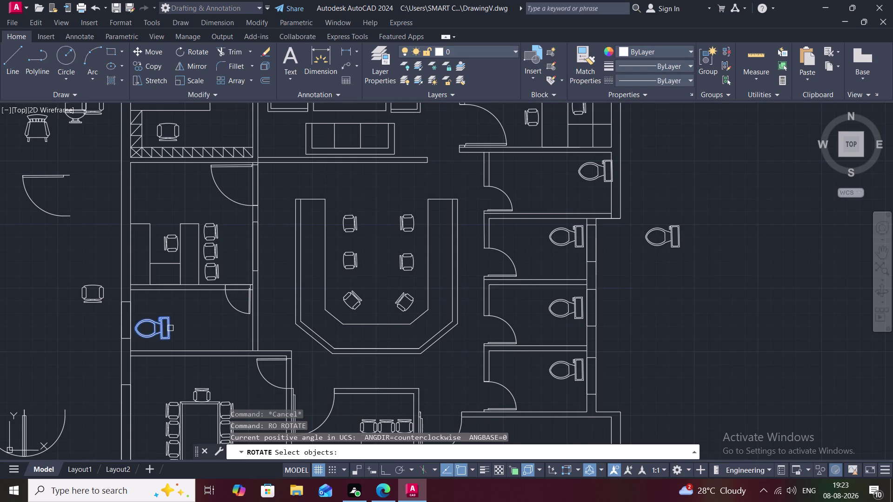
right_click(170, 328)
click(170, 329)
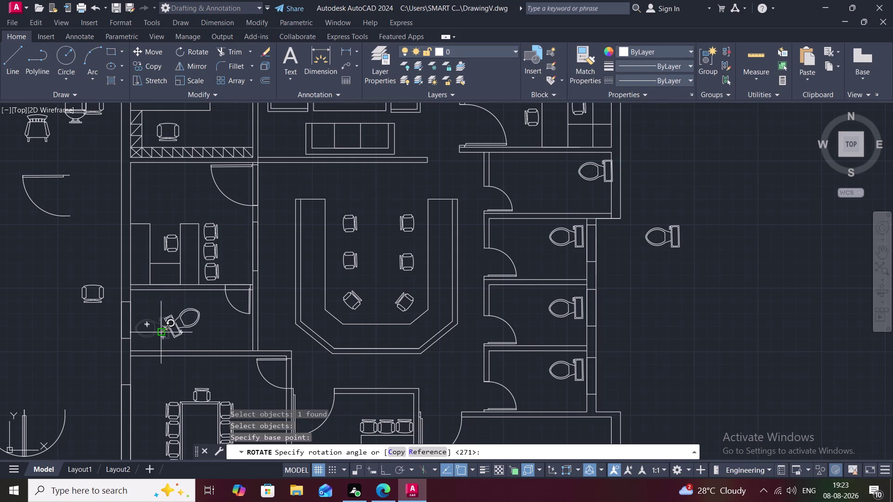
click(159, 328)
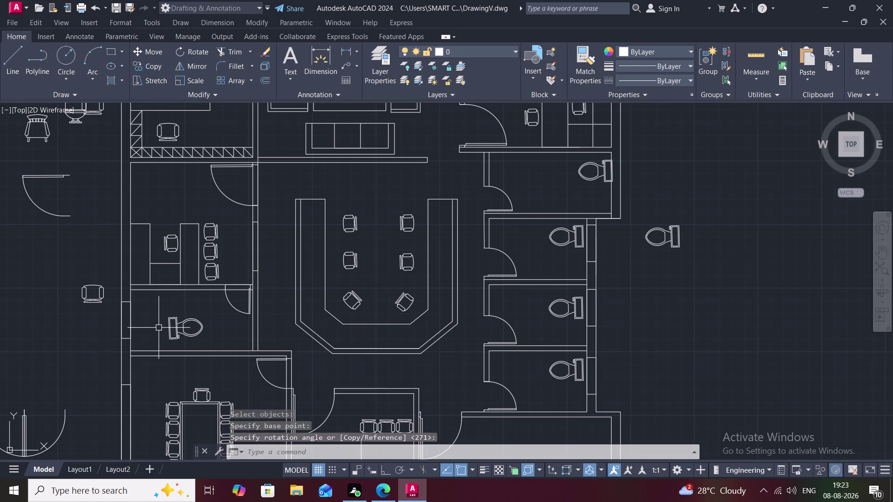
key(Escape)
Move the rotated toilet flush against the left wall.
key(m)
key(space)
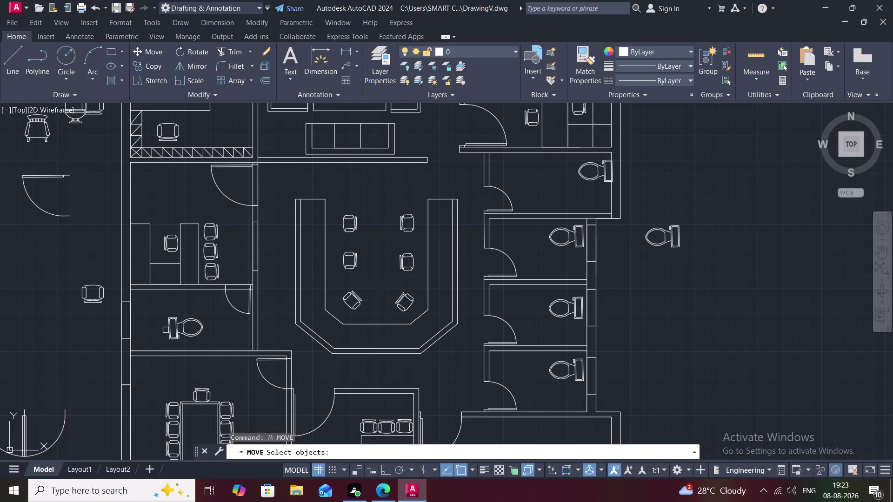
click(167, 331)
right_click(168, 330)
click(168, 330)
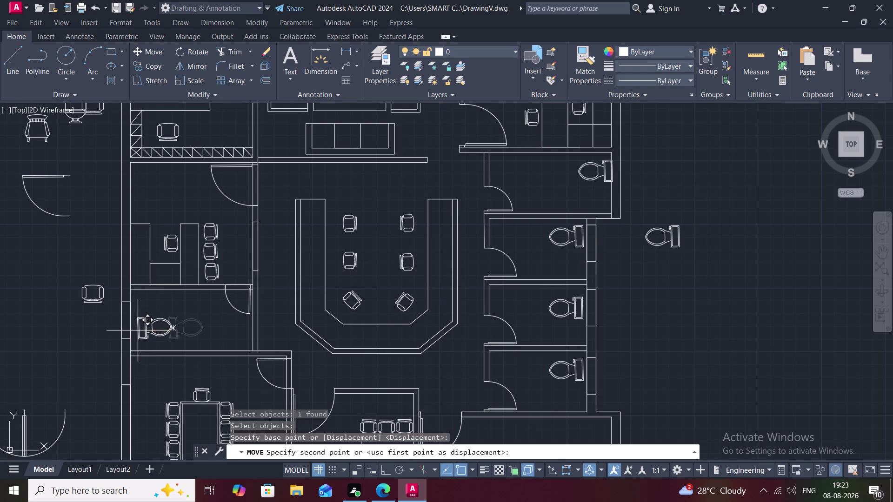
click(138, 330)
key(Escape)
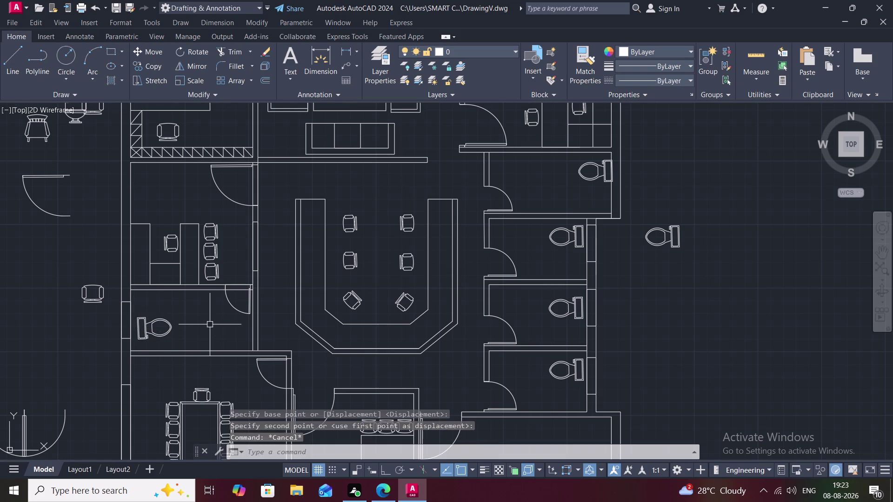
Trim two stray wall line segments near the lower door.
text(TR)
key(space)
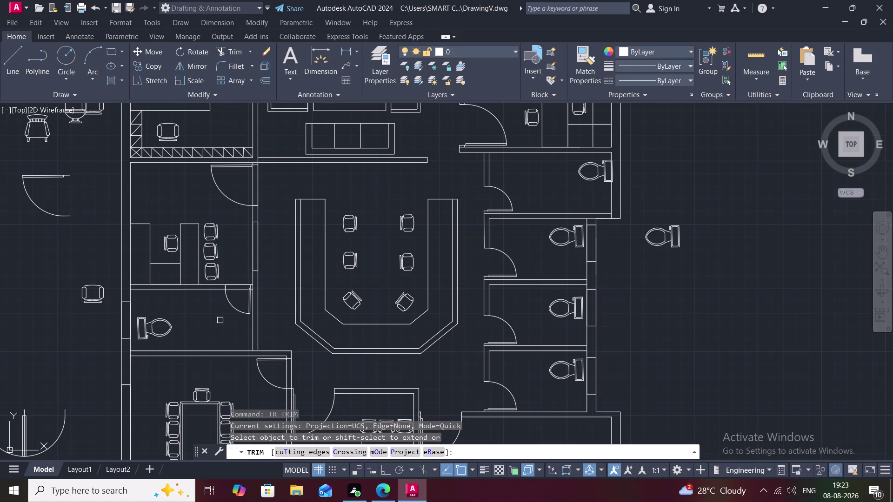
click(287, 373)
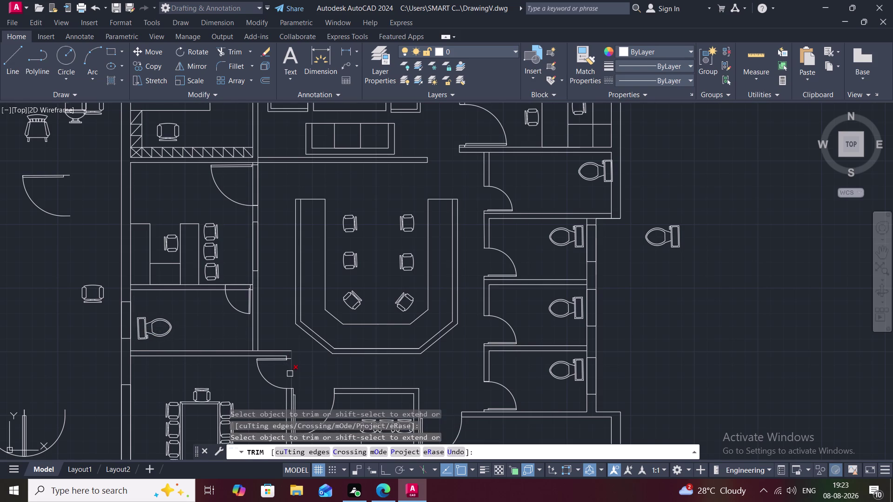
click(291, 374)
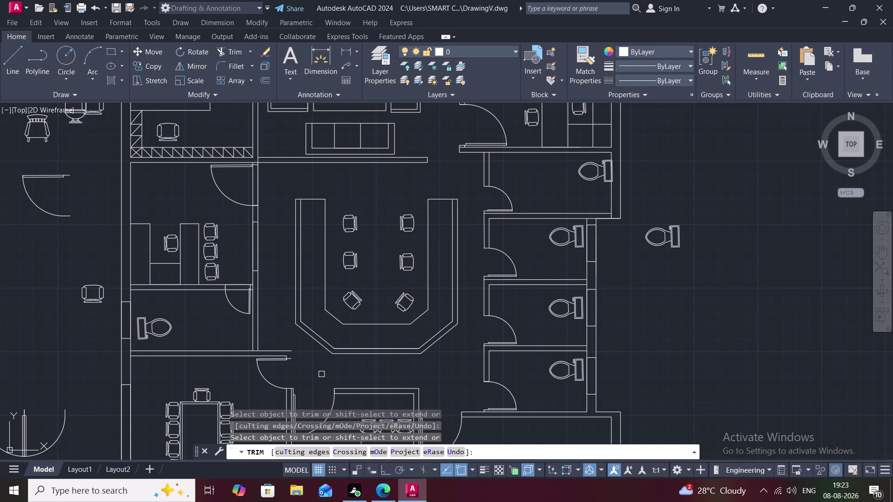
key(Escape)
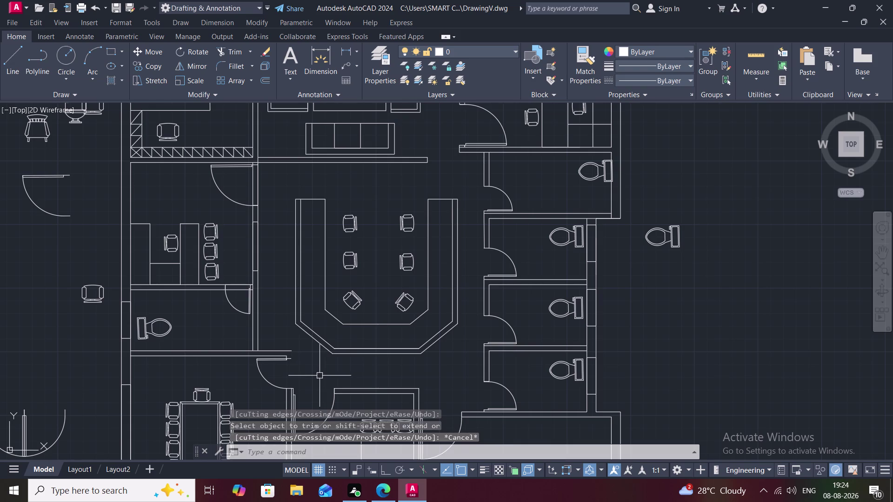
Draw a short vertical line closing the wall end beside the door.
key(l)
key(space)
scroll(up, 3)
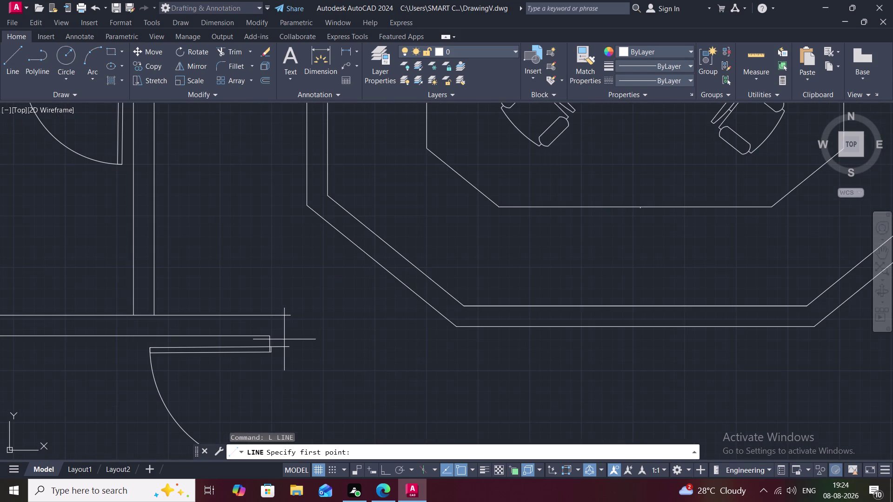
click(290, 318)
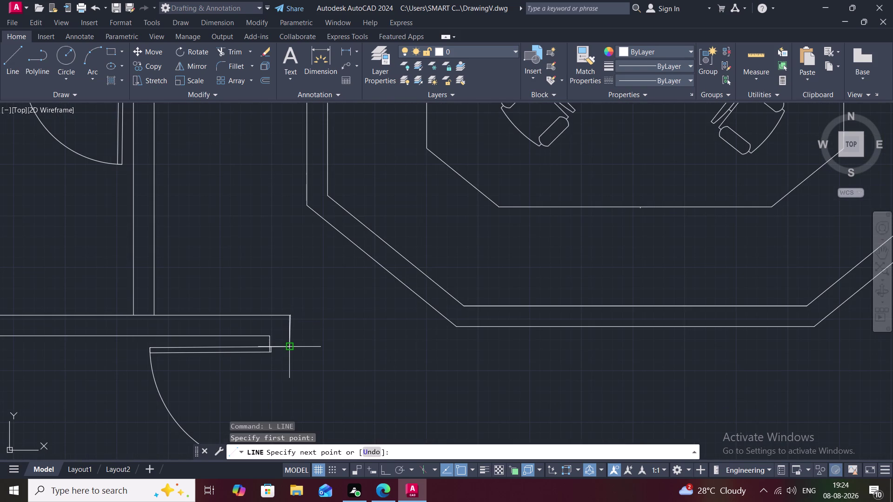
click(288, 347)
key(Escape)
scroll(down, 3)
scroll(down, 3)
middle_drag(163, 296, 193, 337)
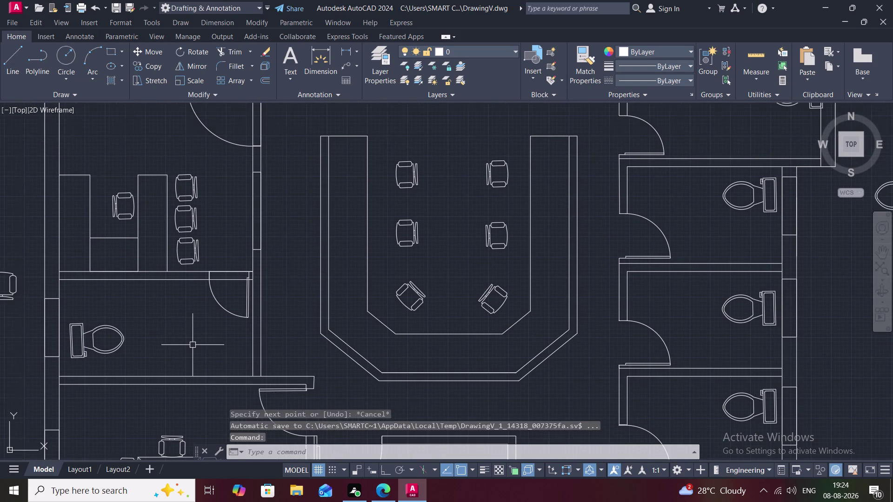
Trim three wall lines beside the door opening.
text(TR)
key(space)
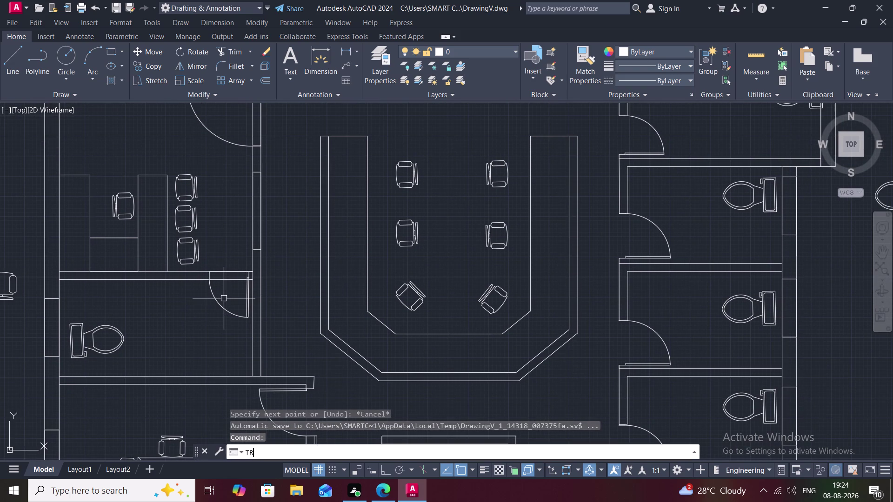
click(228, 282)
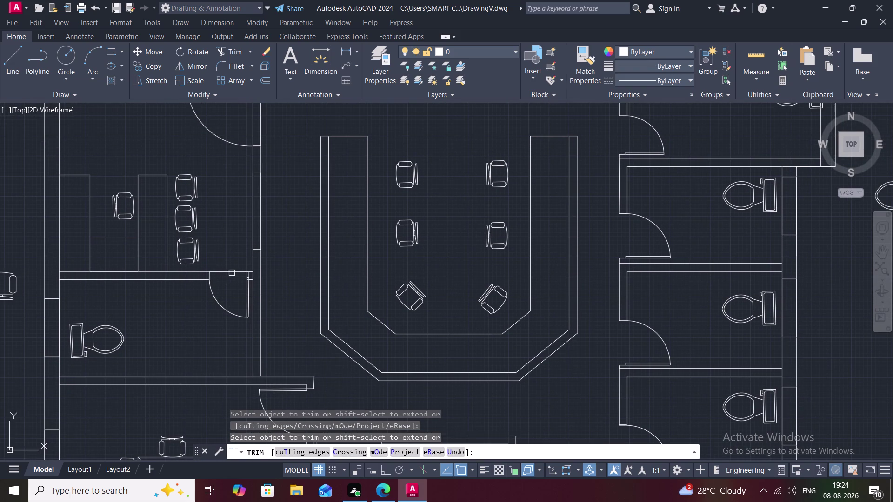
click(232, 273)
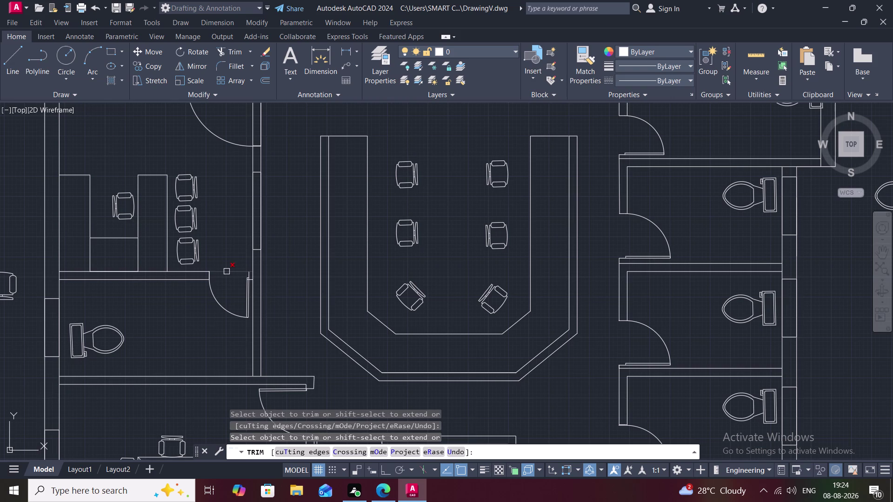
click(225, 272)
scroll(up, 3)
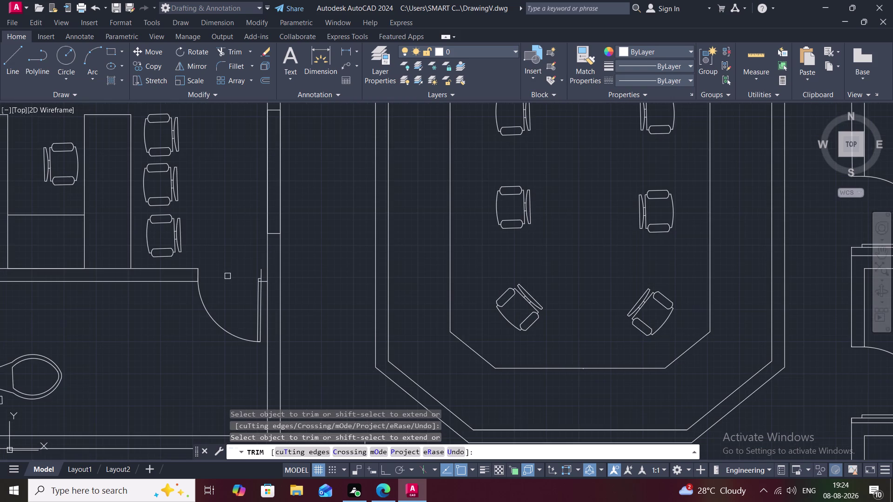
key(l)
key(space)
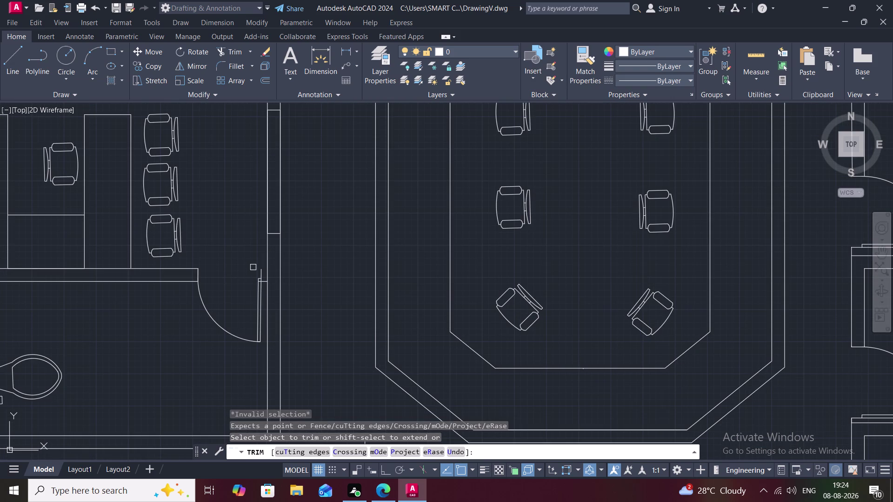
key(Escape)
Draw a short jamb line from the wall end to the door opening.
key(l)
key(space)
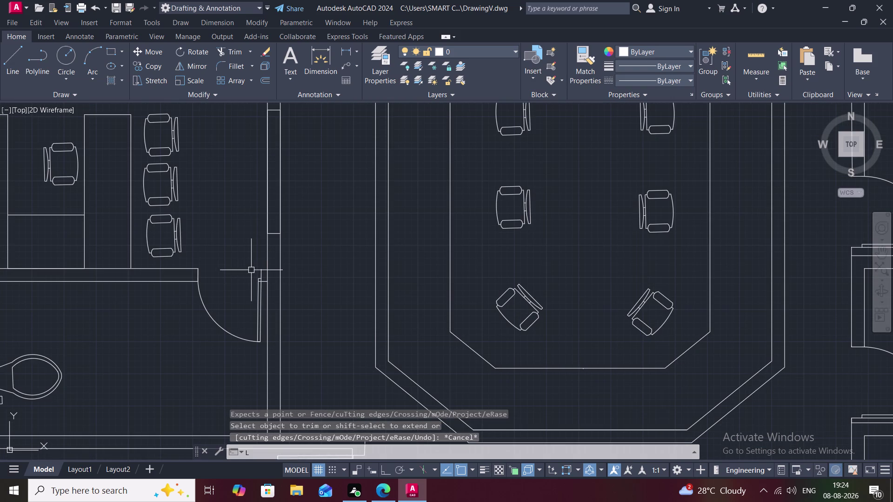
click(257, 267)
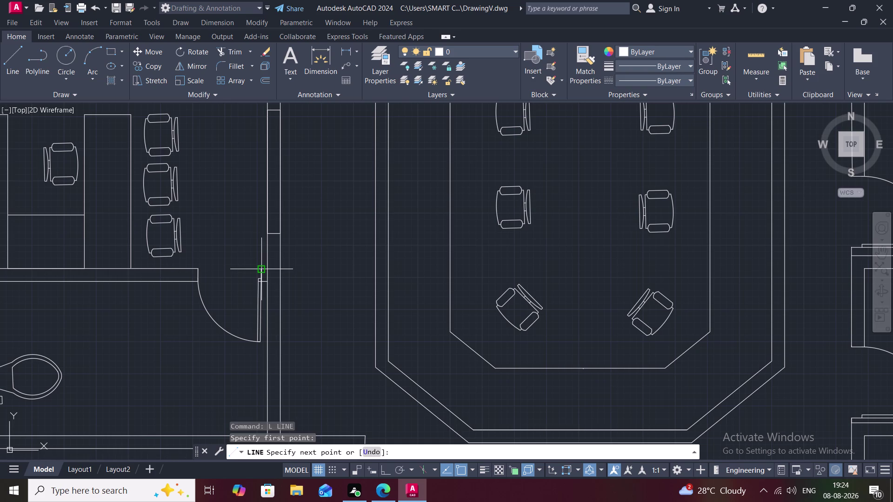
click(268, 268)
key(Escape)
scroll(down, 3)
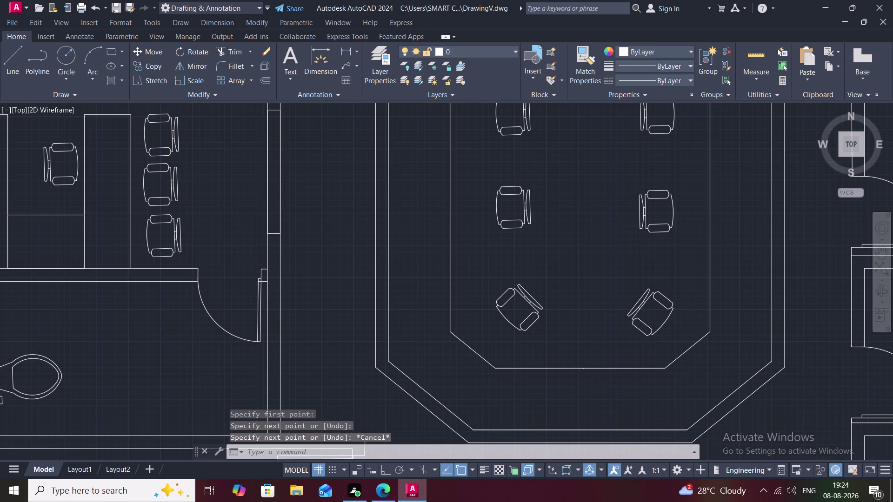
middle_drag(237, 268, 232, 335)
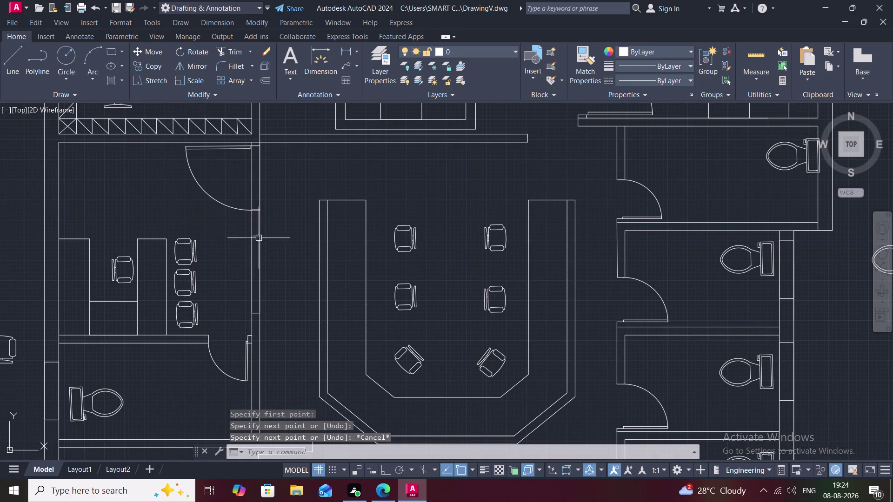
Trim three stray wall pieces at the upper-left doorway.
text(TR)
key(space)
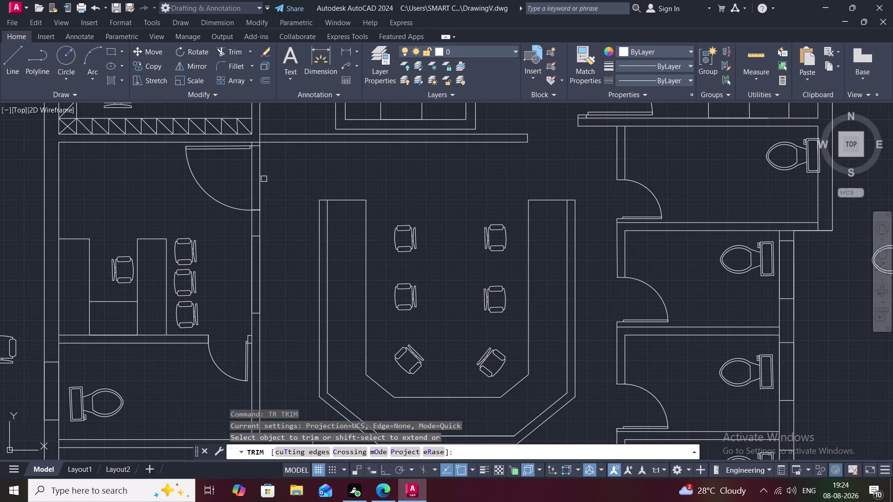
click(258, 176)
click(251, 176)
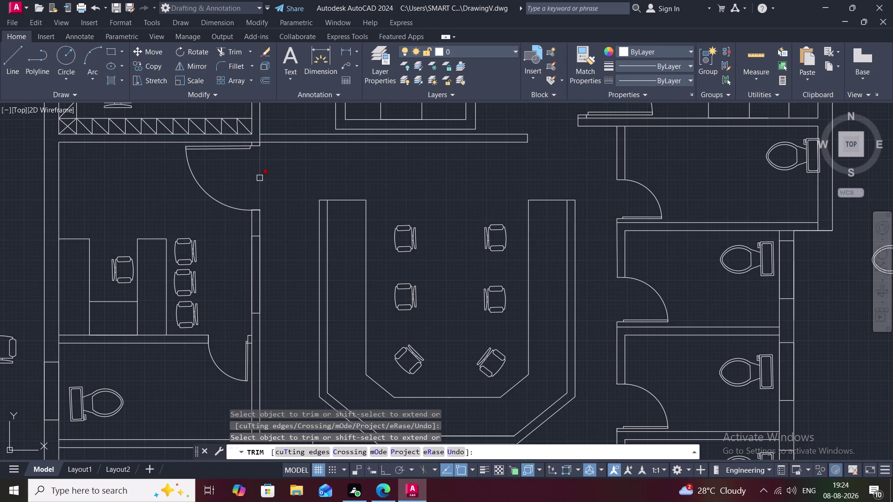
click(259, 178)
scroll(down, 3)
scroll(down, 3)
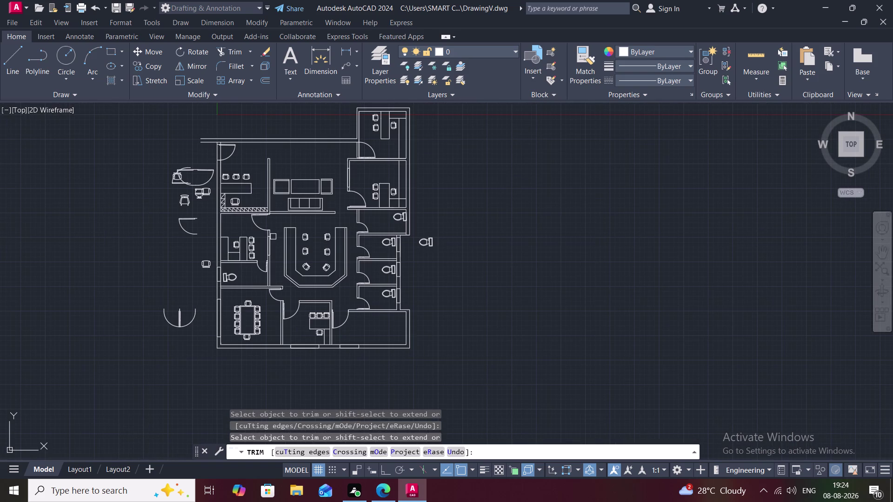
key(Escape)
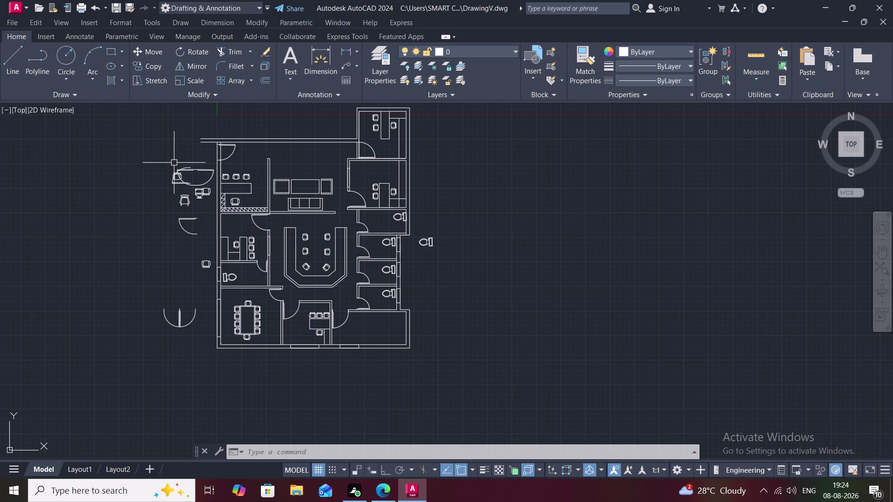
scroll(up, 3)
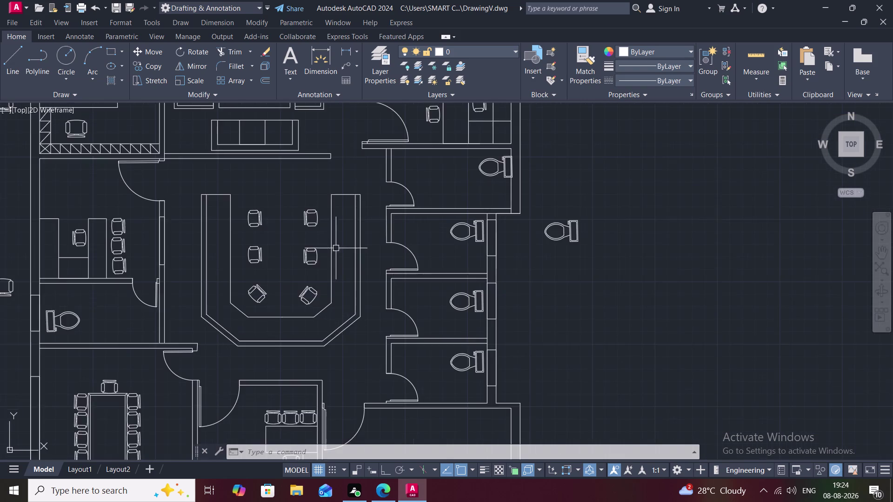
scroll(up, 3)
Trim the overhanging wall line ends around the restroom stalls.
text(T)
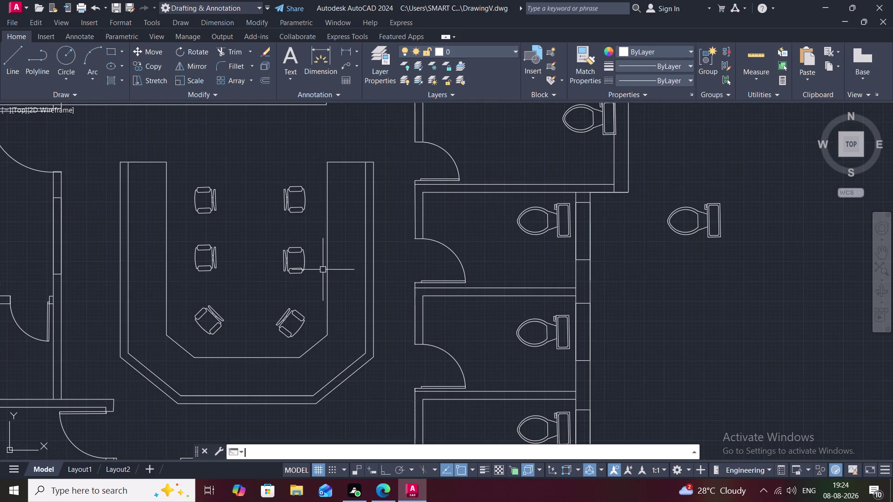
text(R)
key(space)
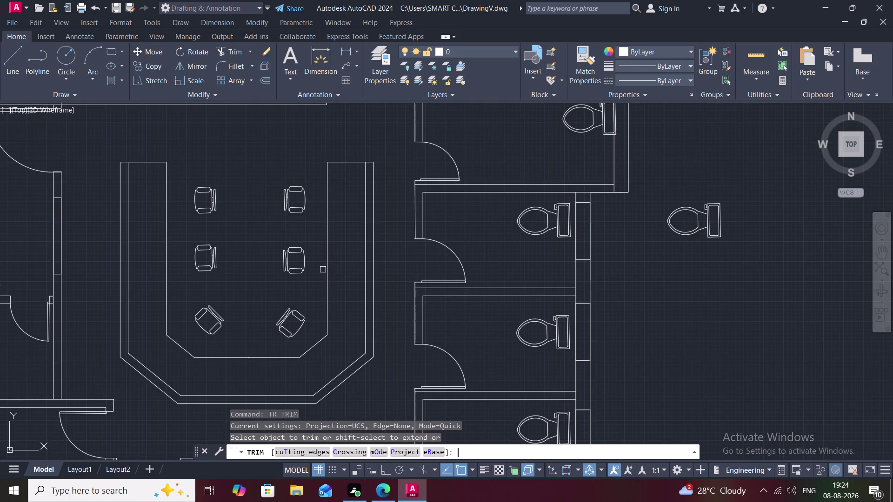
scroll(up, 3)
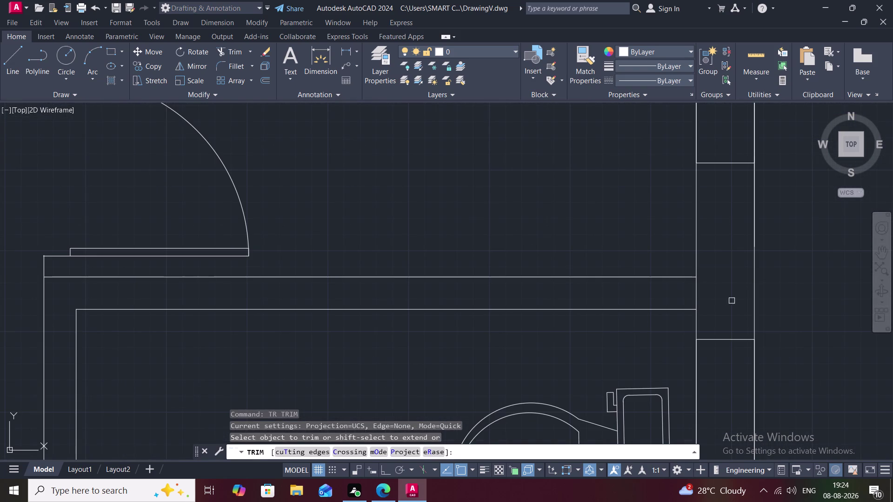
click(692, 296)
click(696, 297)
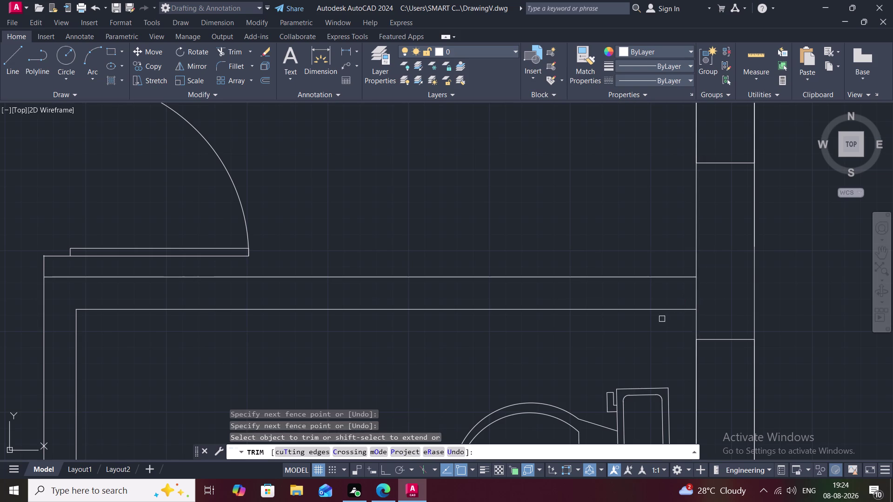
scroll(down, 3)
click(675, 308)
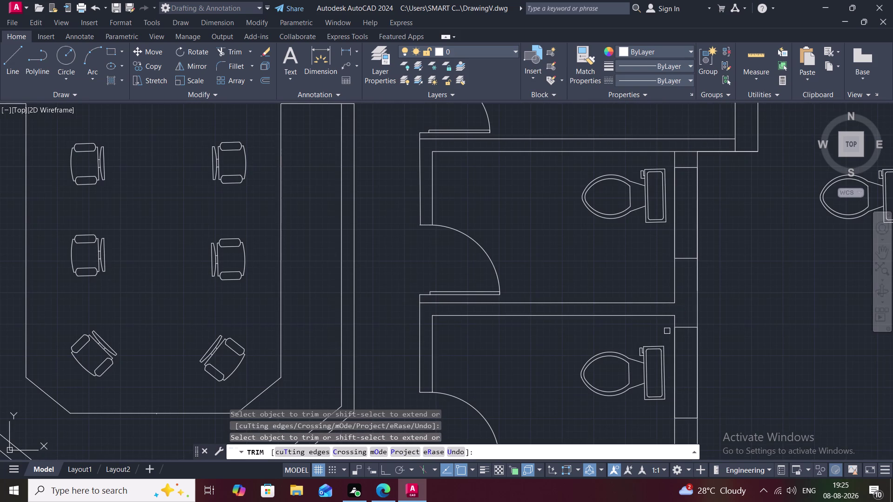
click(735, 146)
scroll(down, 3)
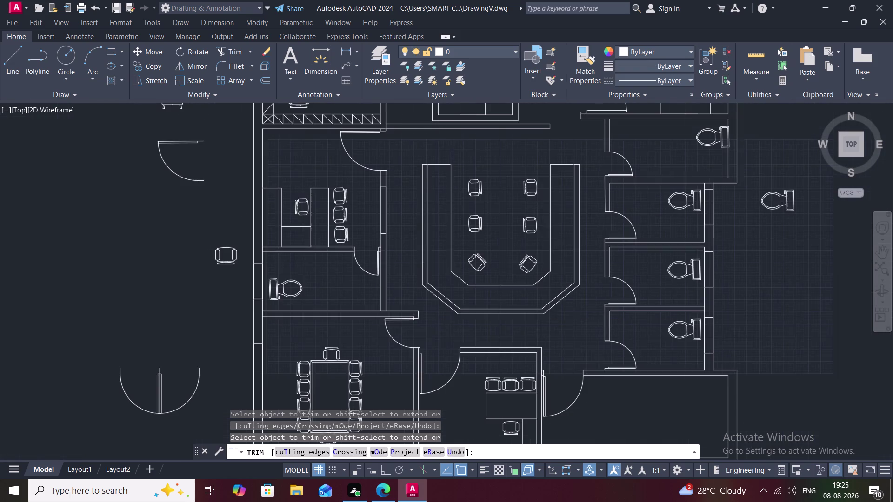
scroll(up, 3)
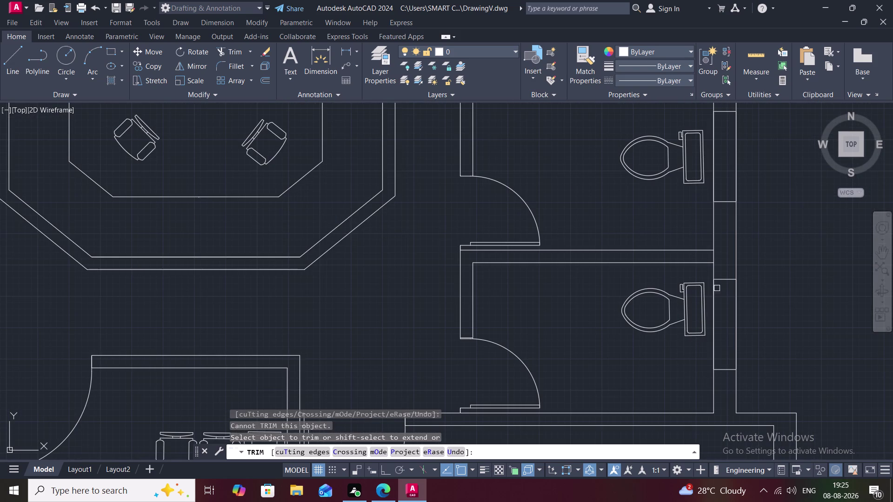
click(711, 257)
scroll(down, 3)
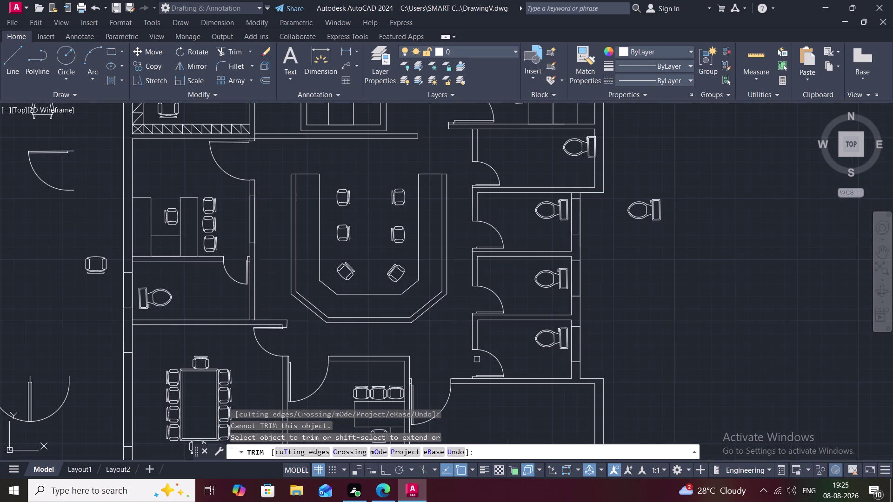
scroll(up, 3)
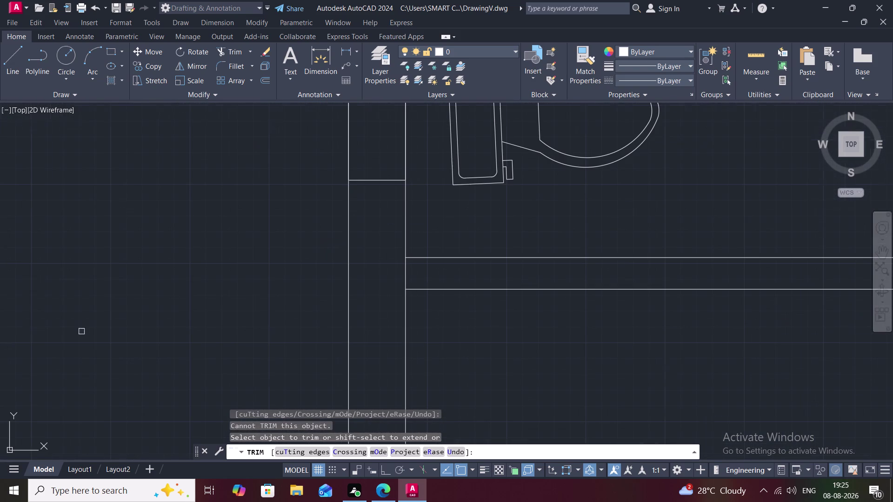
Trim overhangs past the corner, by the small restroom and above the top doorway.
click(403, 272)
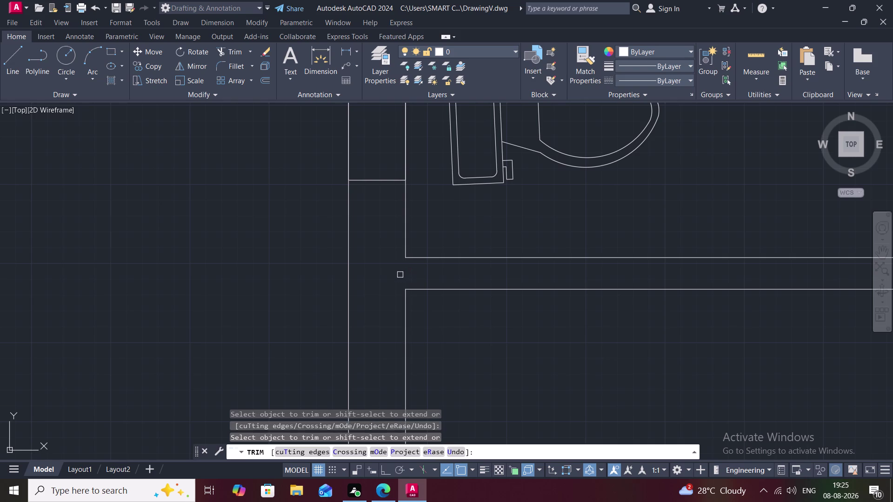
scroll(down, 3)
scroll(down, 3)
middle_drag(323, 295, 324, 290)
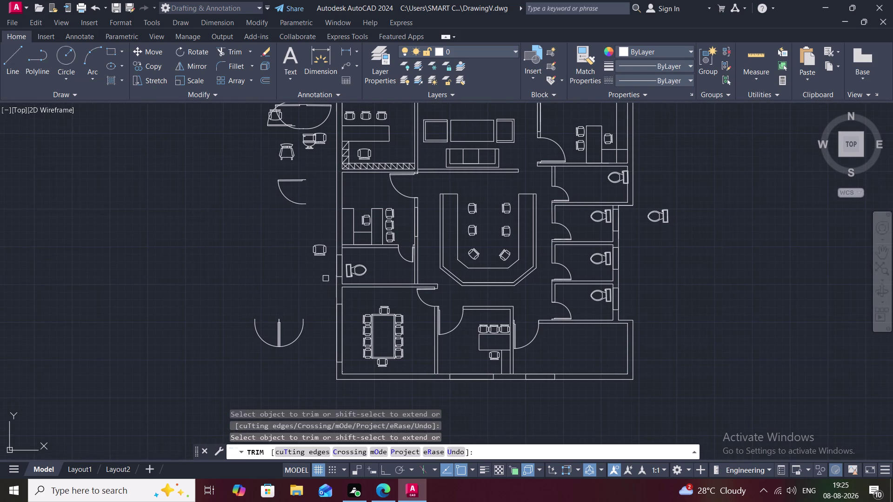
scroll(up, 3)
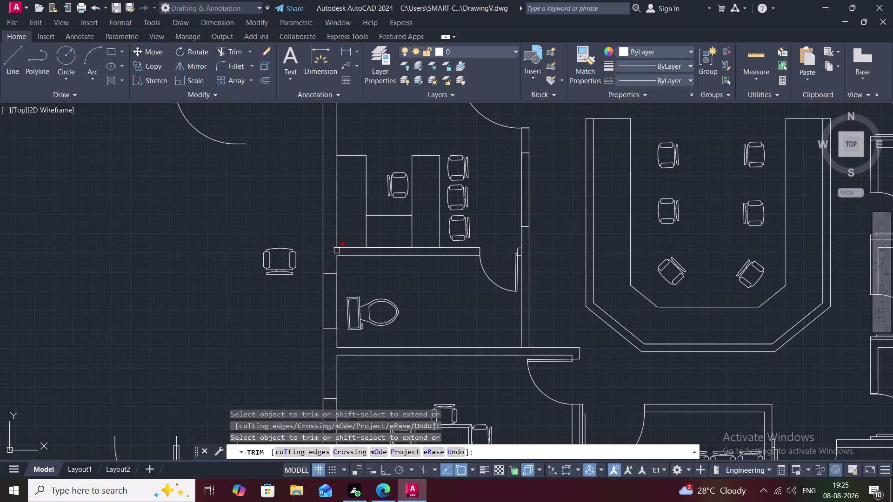
click(336, 252)
scroll(down, 3)
middle_drag(298, 215, 300, 229)
scroll(down, 3)
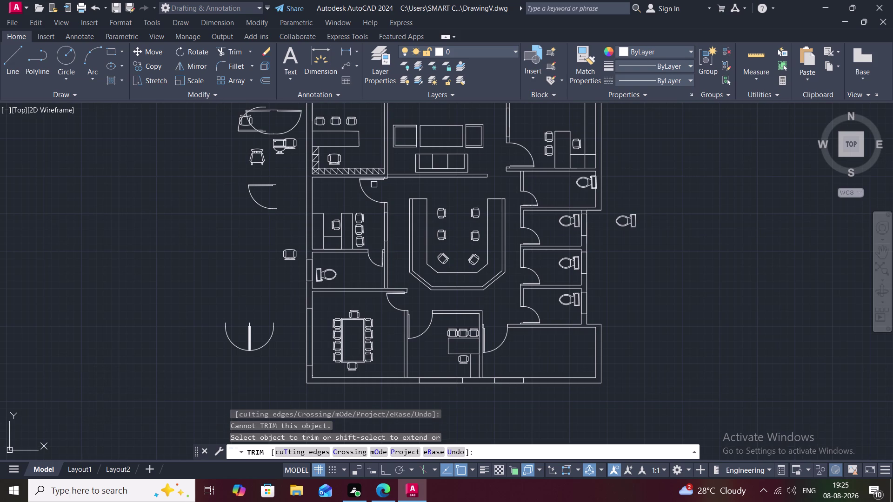
scroll(up, 3)
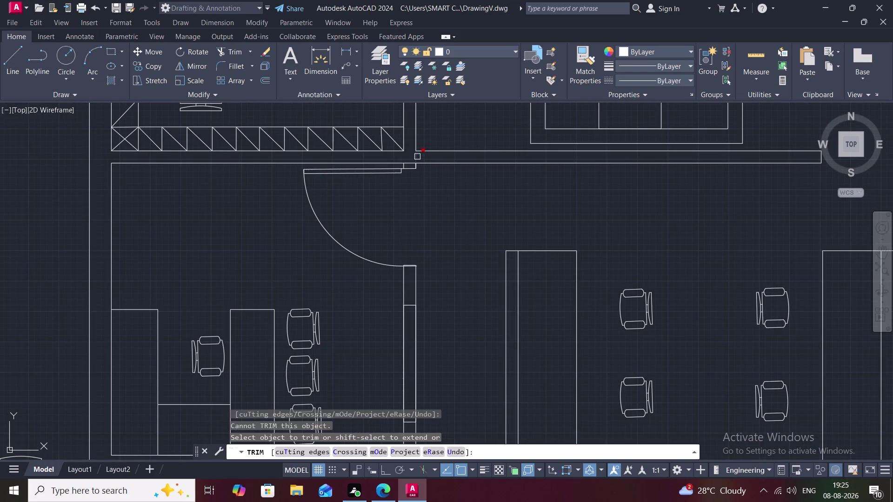
click(416, 158)
key(Escape)
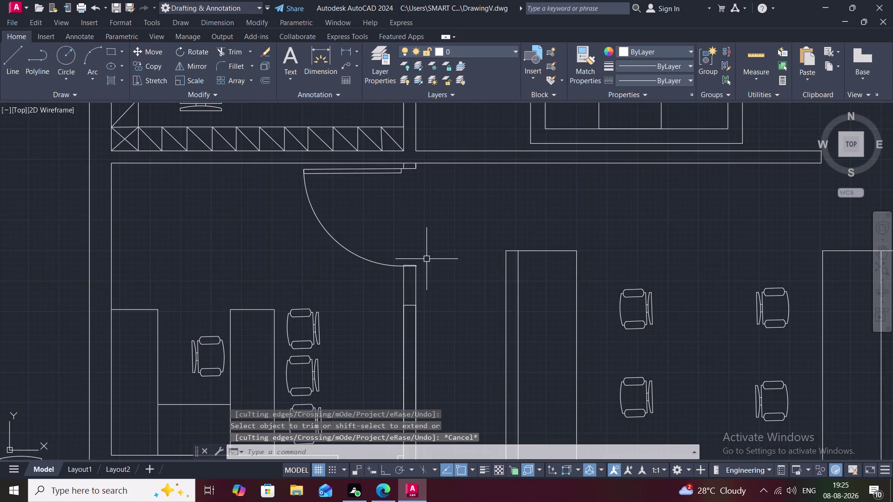
scroll(down, 3)
scroll(down, 3)
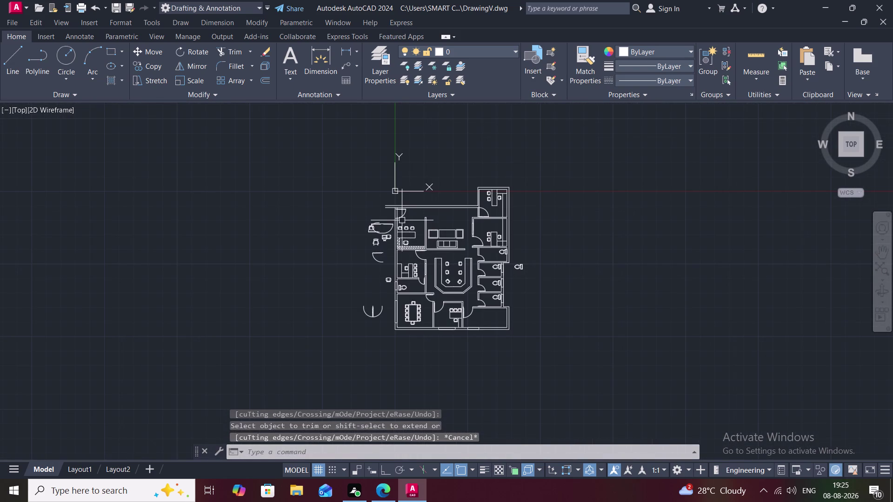
scroll(up, 3)
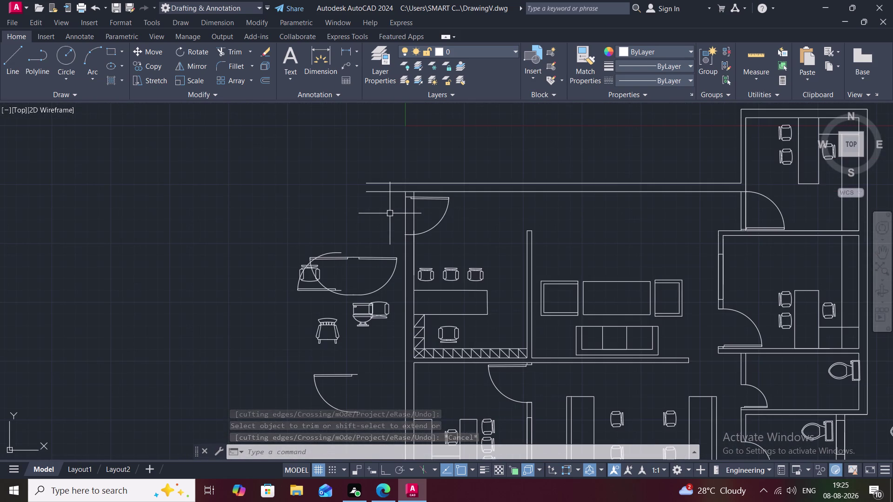
Extend the left exterior wall line up to the top wall.
text(EX)
key(space)
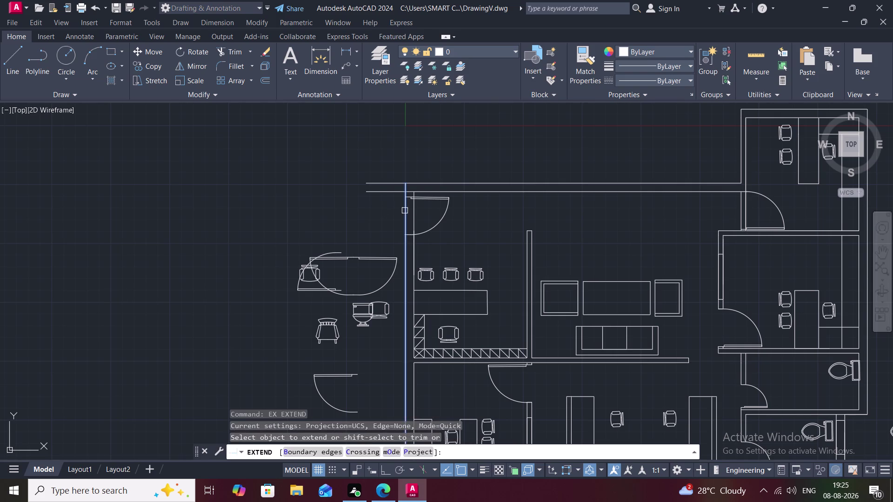
click(405, 211)
key(Escape)
Trim the two top wall lines overshooting the left wall and a nearby line end.
text(TR)
key(space)
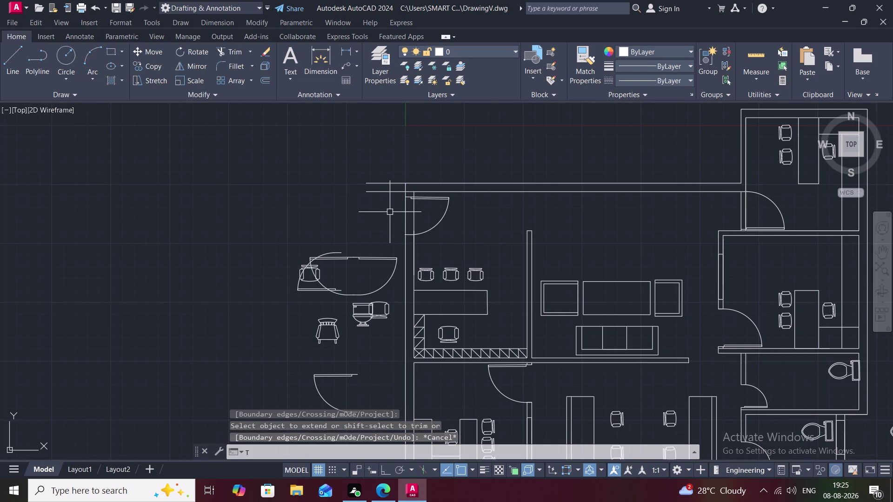
click(386, 193)
click(393, 182)
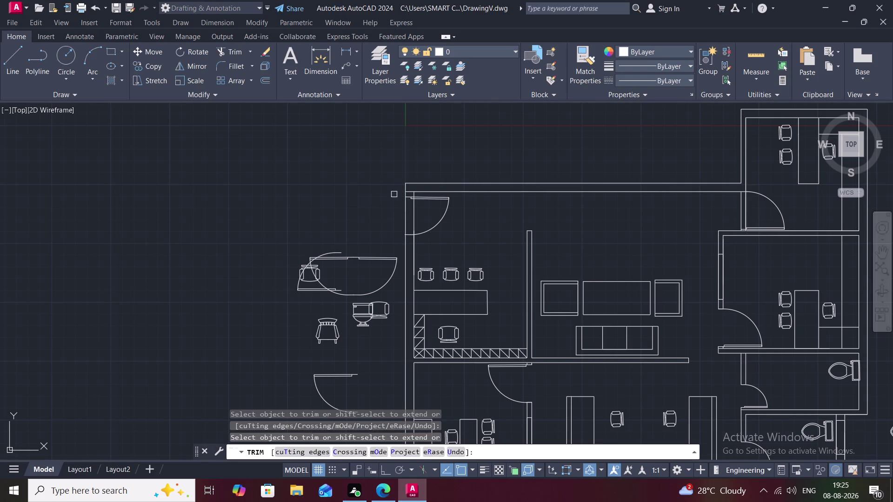
click(384, 257)
Attempt further trims near the wash area, then cancel the command.
drag(287, 232, 371, 343)
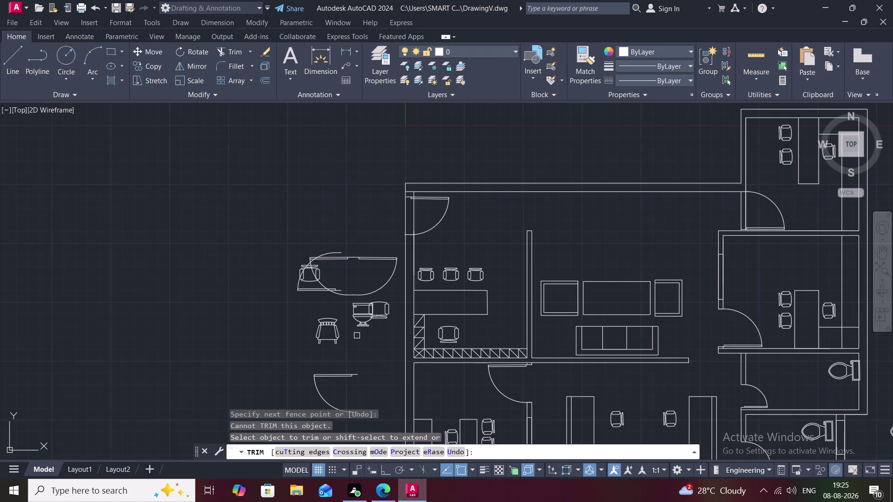
middle_drag(356, 336, 319, 310)
scroll(up, 3)
scroll(down, 3)
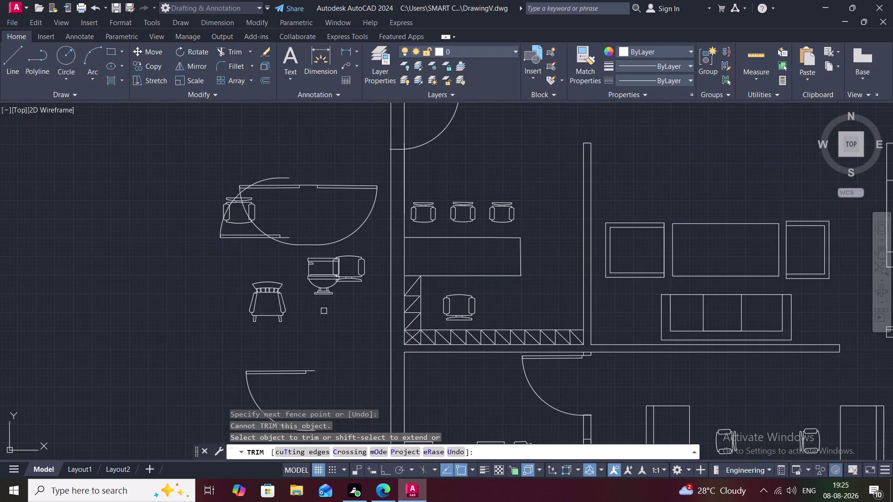
drag(201, 181, 302, 166)
key(Escape)
key(Escape)
drag(233, 160, 286, 151)
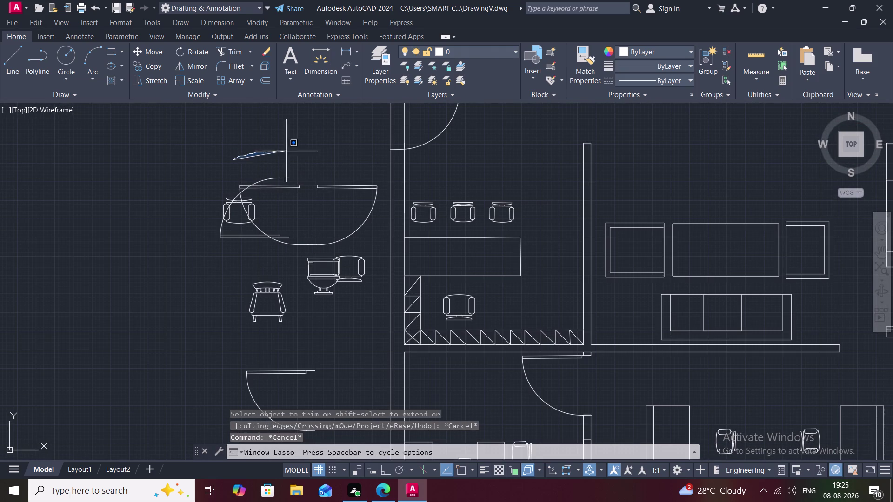
Delete the stray chairs and desk, plus two leftover arcs outside the plan.
drag(286, 152, 335, 424)
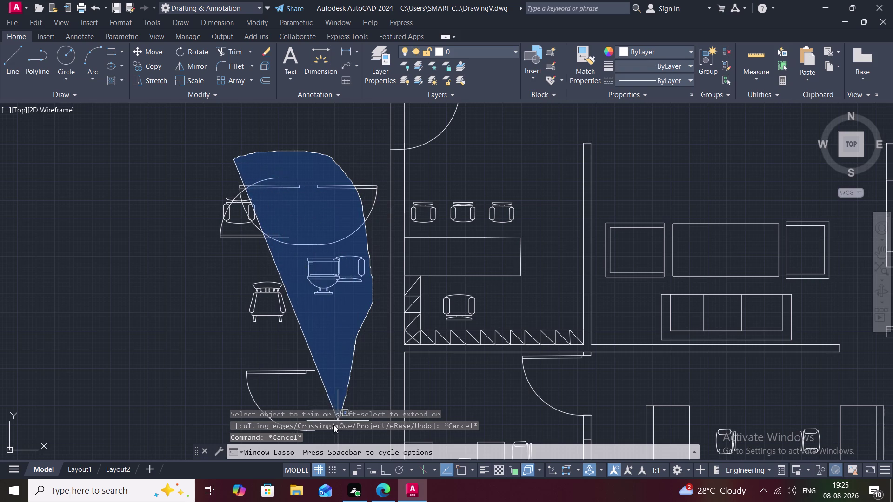
drag(334, 424, 168, 358)
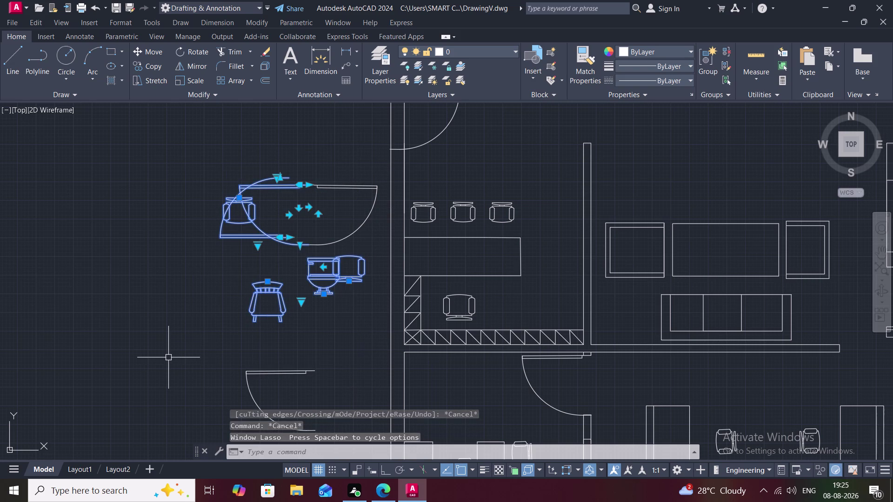
key(Delete)
click(330, 181)
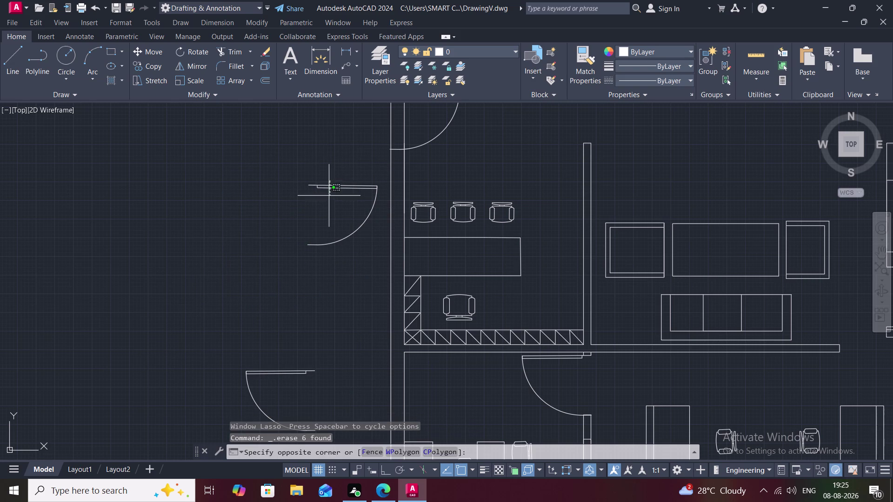
click(316, 185)
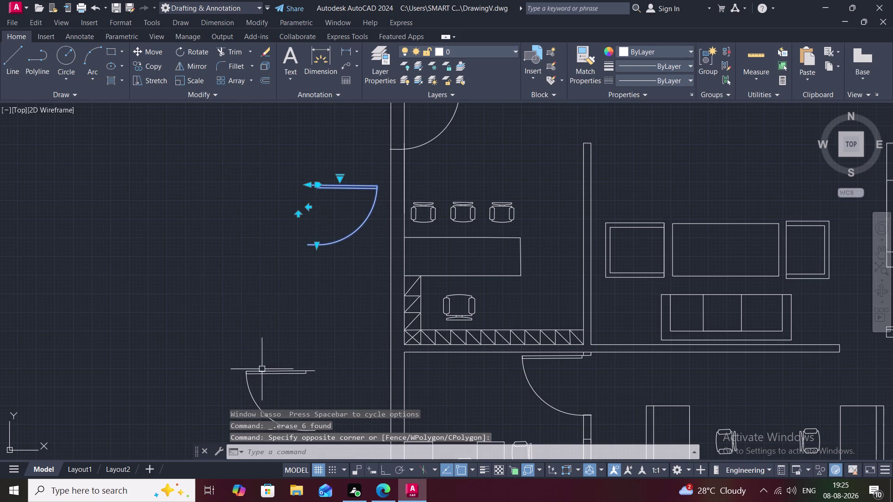
click(281, 371)
key(Delete)
Delete the stray door swing and pieces west of the plan and the fixture east.
scroll(down, 3)
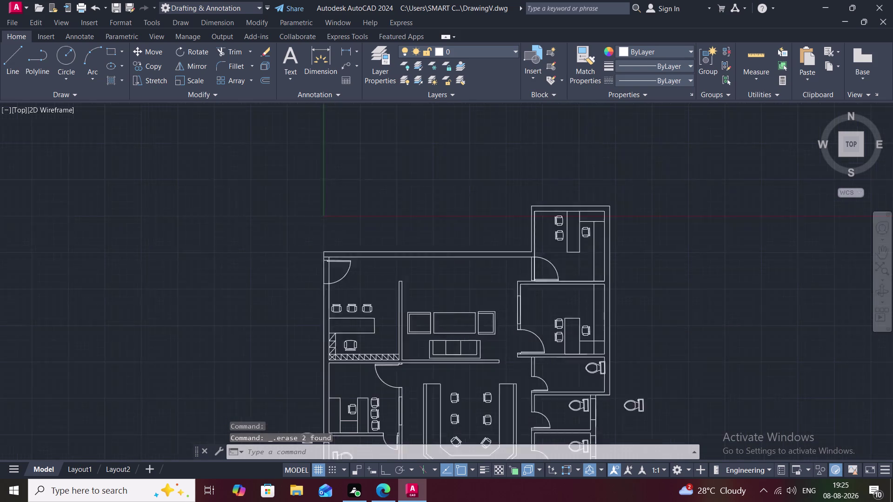
scroll(down, 3)
middle_drag(281, 370, 315, 229)
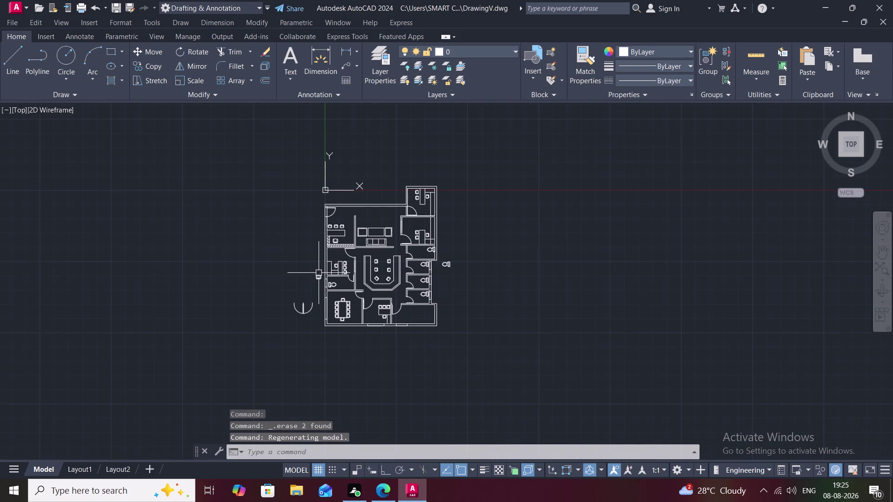
click(319, 277)
click(301, 310)
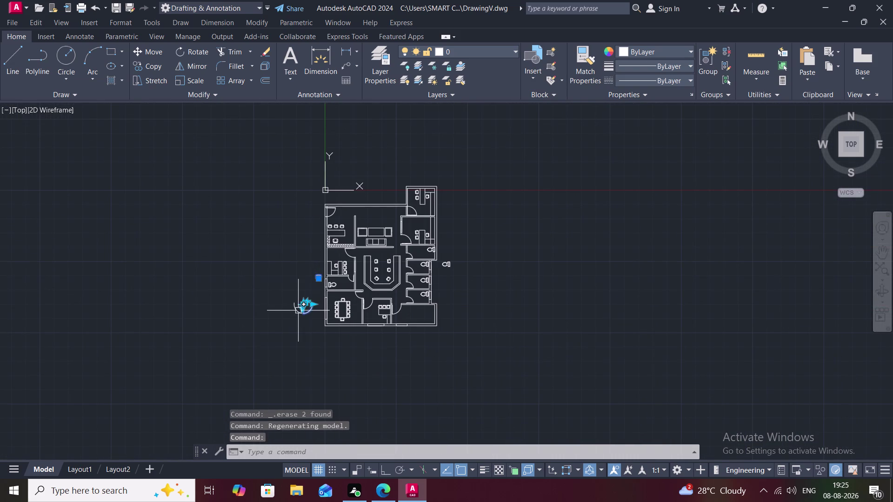
click(298, 309)
key(Delete)
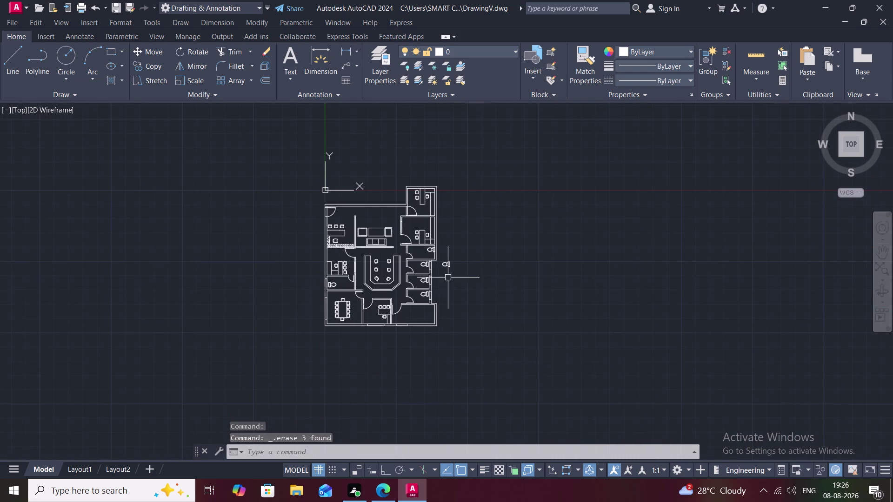
click(447, 262)
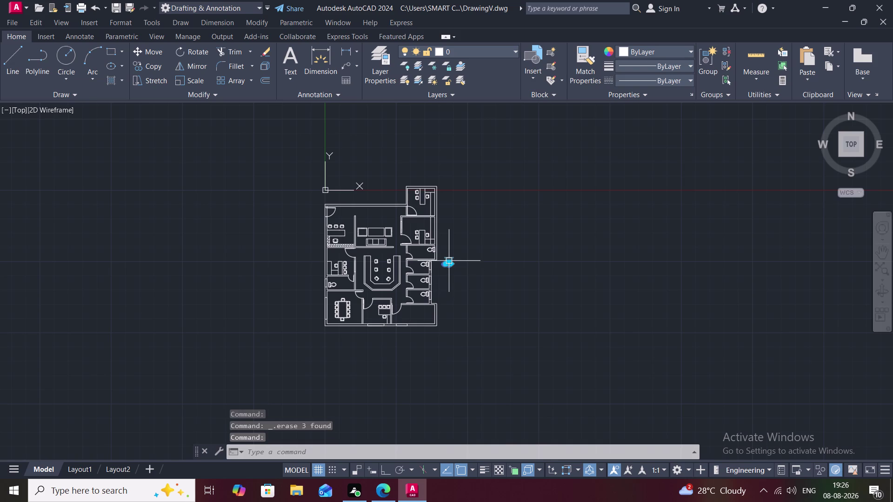
key(Delete)
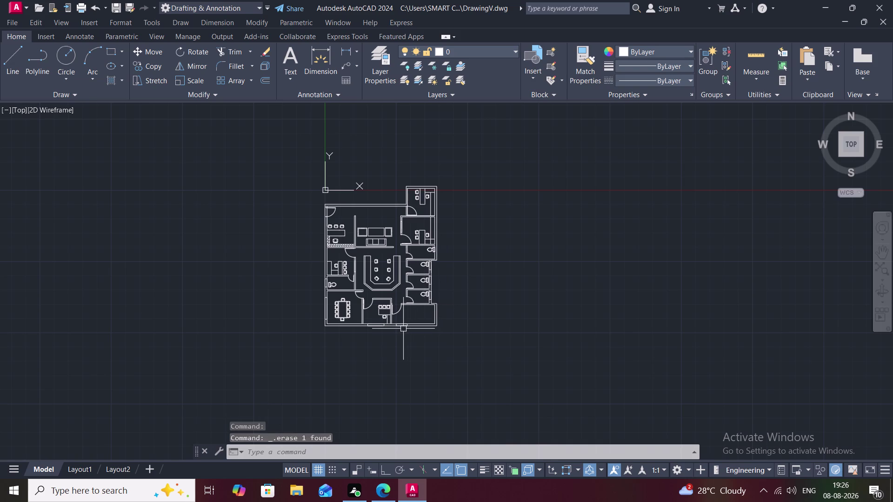
scroll(up, 3)
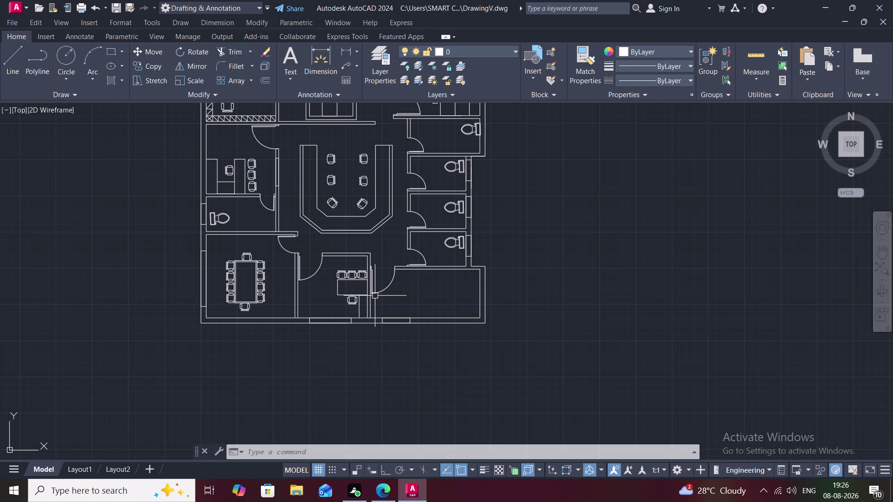
Draw a vertical partition line from the lower-right room's top wall to its bottom wall.
text(L)
key(space)
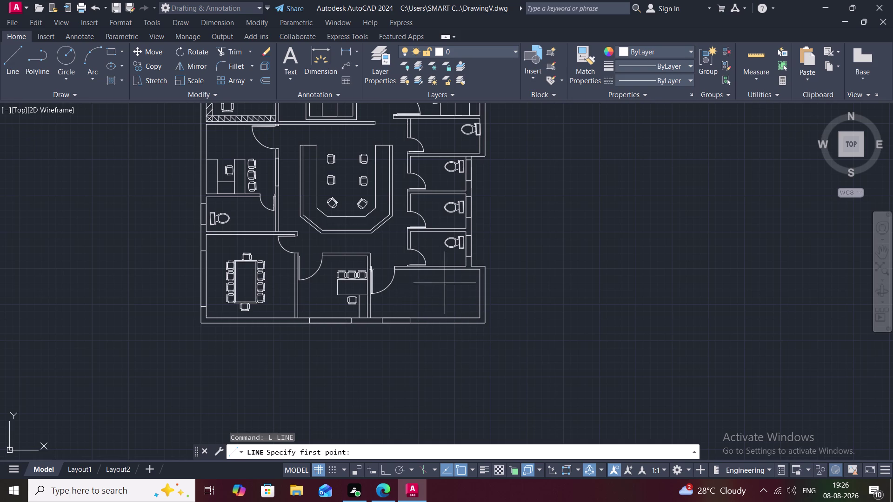
key(space)
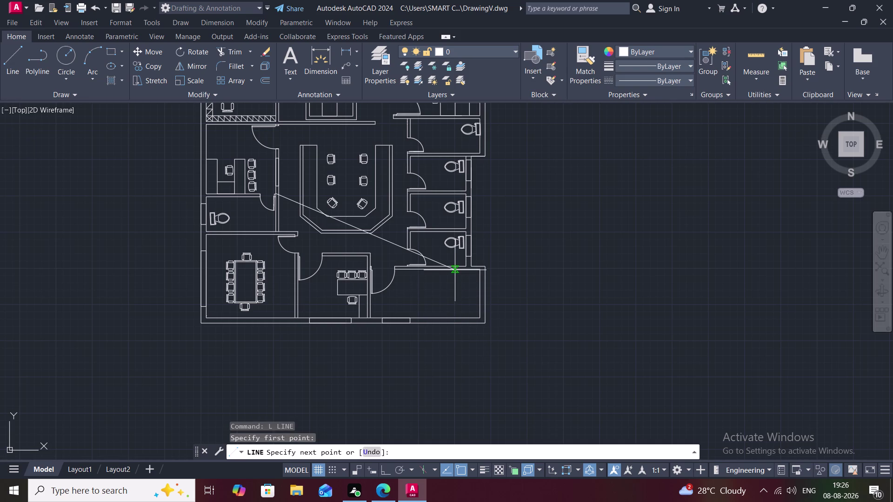
key(Escape)
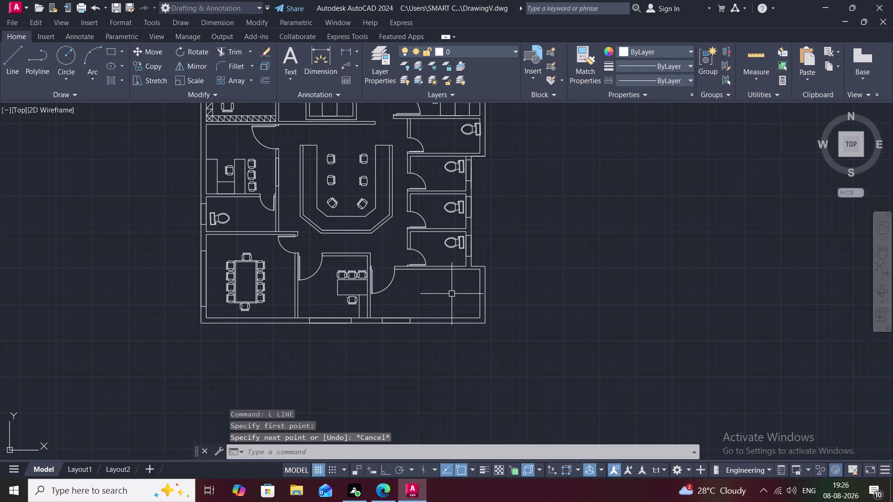
key(space)
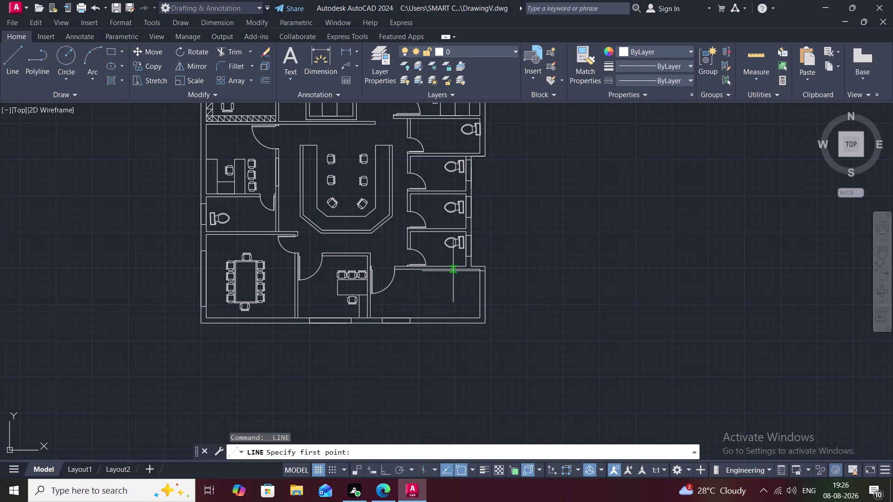
click(453, 271)
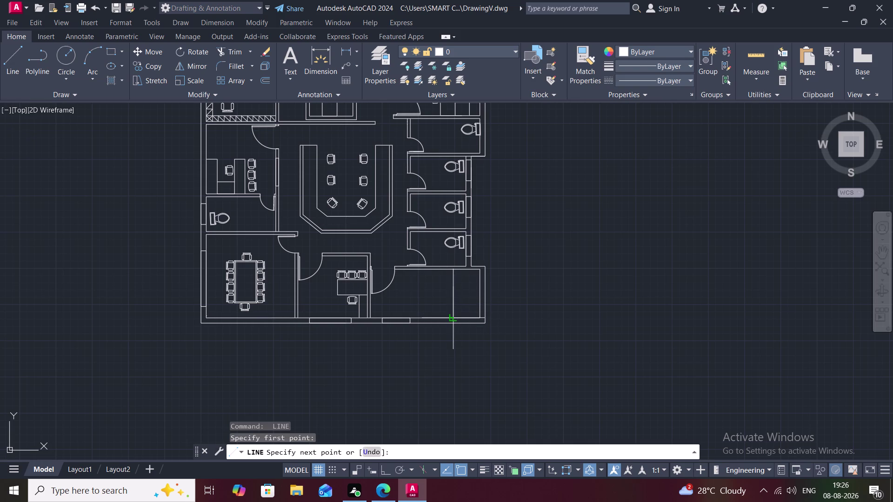
click(453, 316)
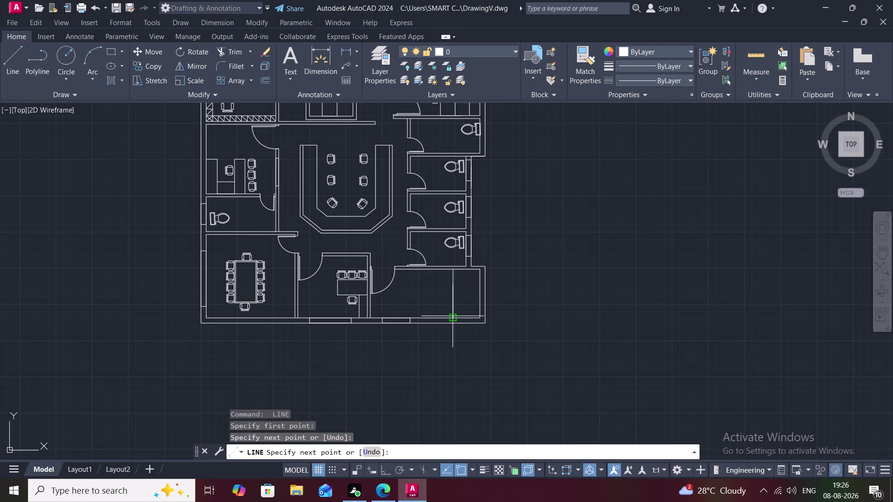
Begin offsetting the partition line with a 5-inch distance.
text(O)
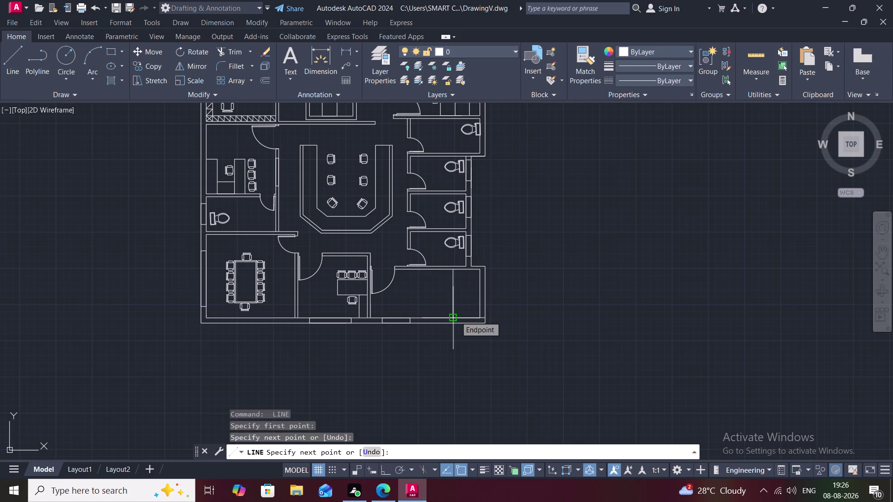
key(space)
text(5)
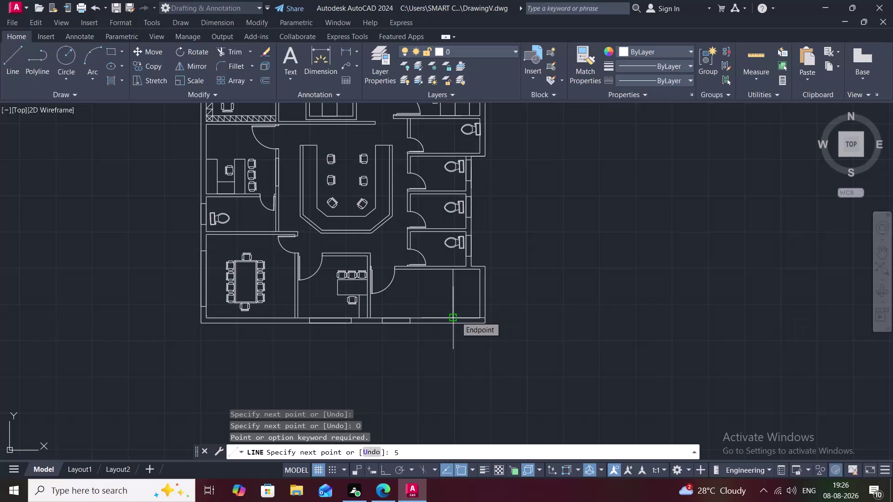
text(")
key(space)
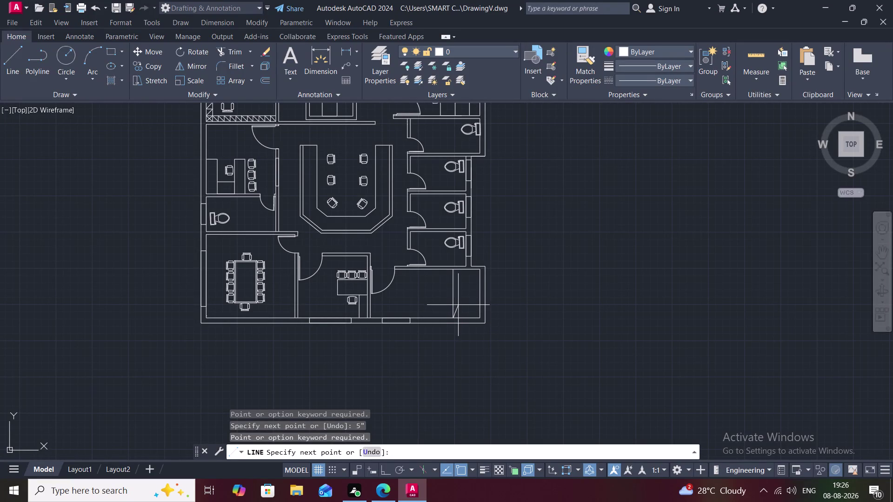
key(Escape)
text(O)
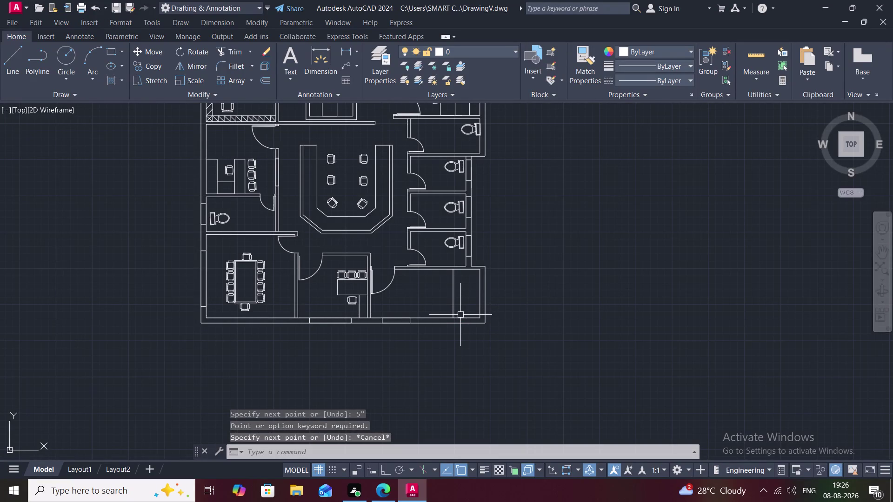
key(space)
Offset the partition line 5 inches to the right.
text(5")
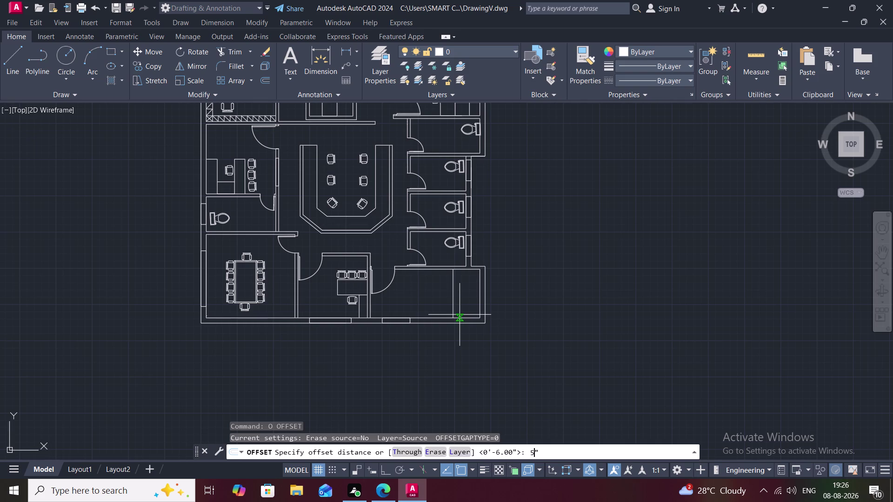
key(space)
click(453, 303)
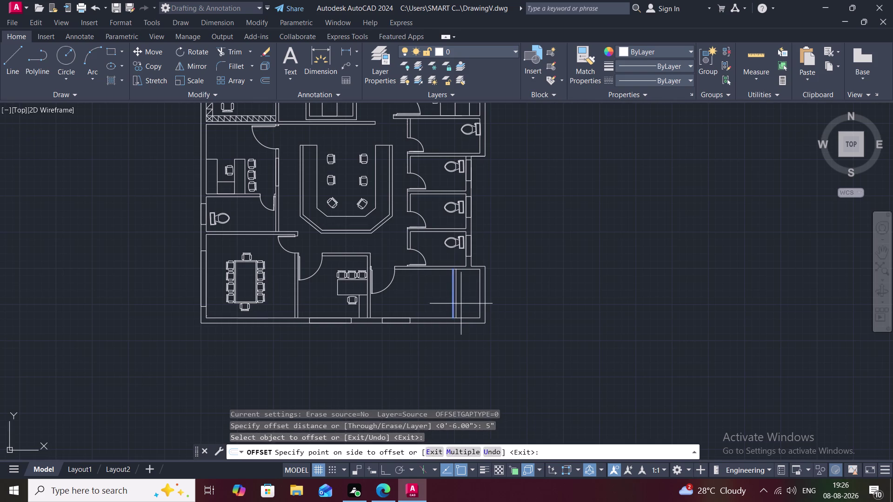
click(462, 304)
Attempt to trim the partition lines, then cancel the trim.
scroll(up, 3)
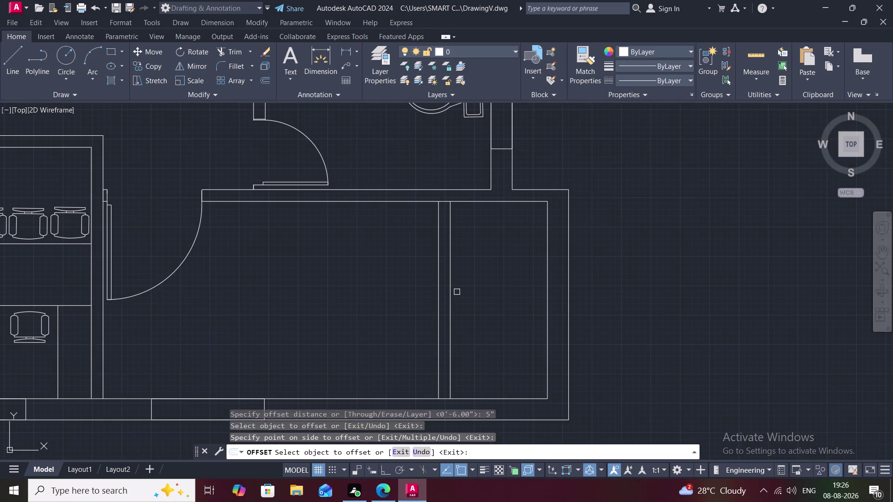
text(TR)
key(space)
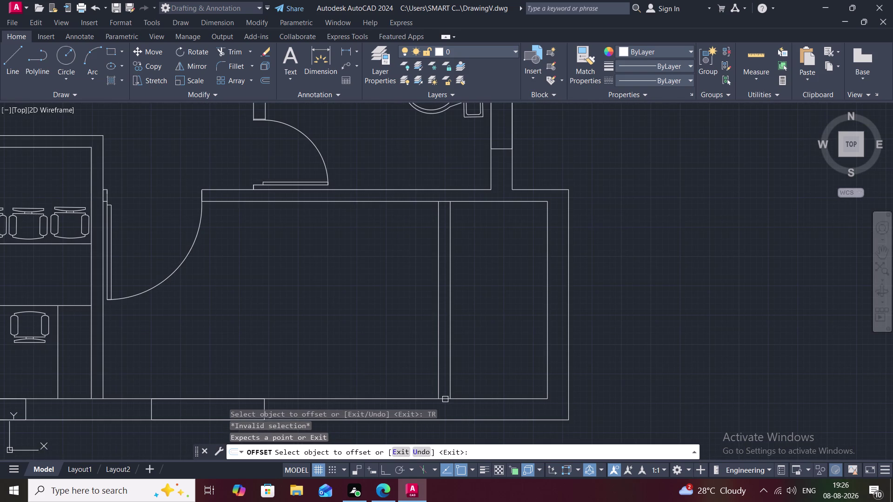
text(T)
text(R)
key(Escape)
text(T)
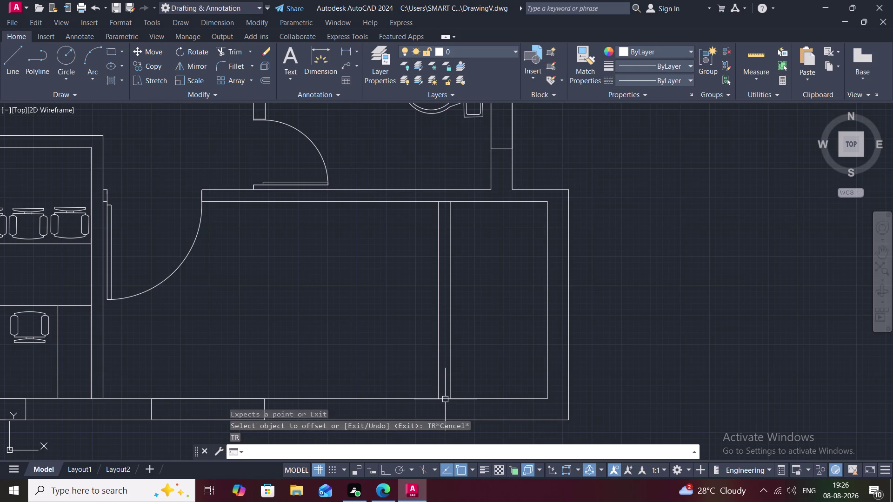
text(R)
key(space)
click(445, 400)
key(Escape)
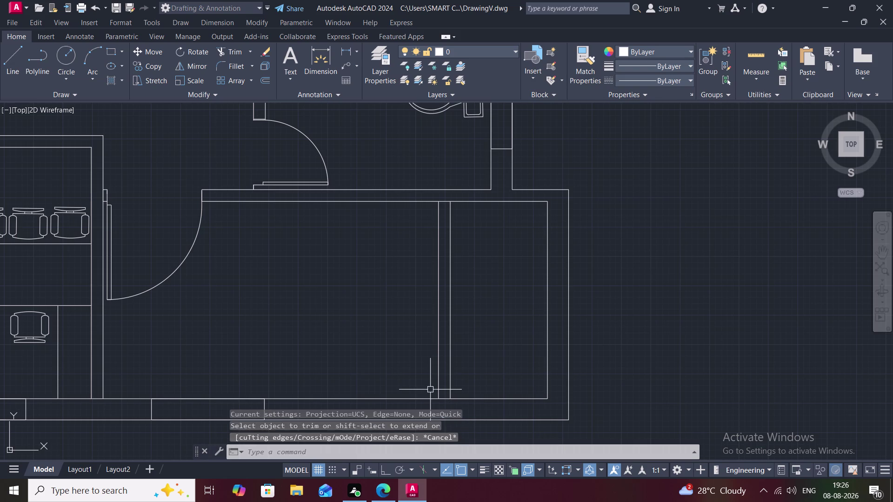
With Ortho on, draw the stepped counter outline from the offset wall down to the bottom wall.
text(L)
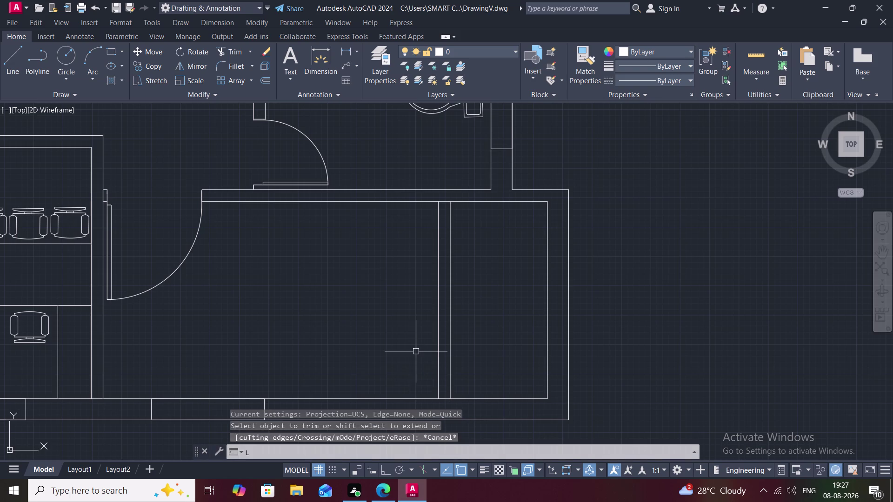
key(space)
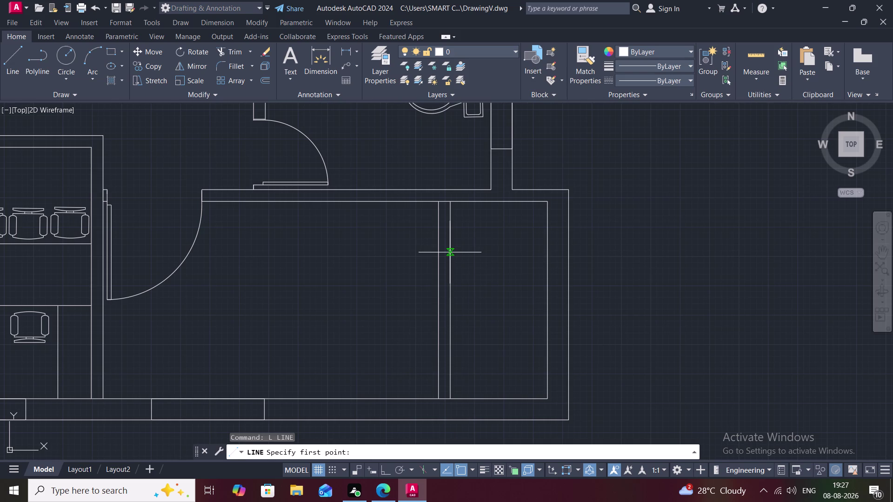
click(451, 276)
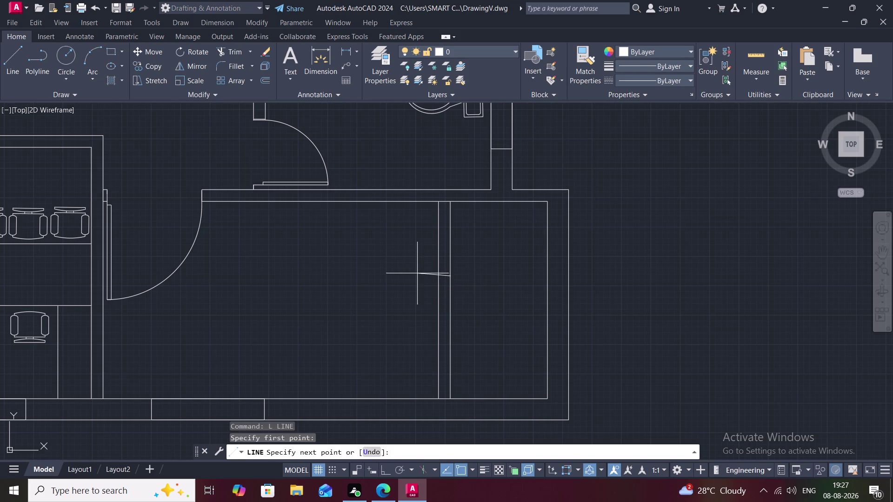
key(F8)
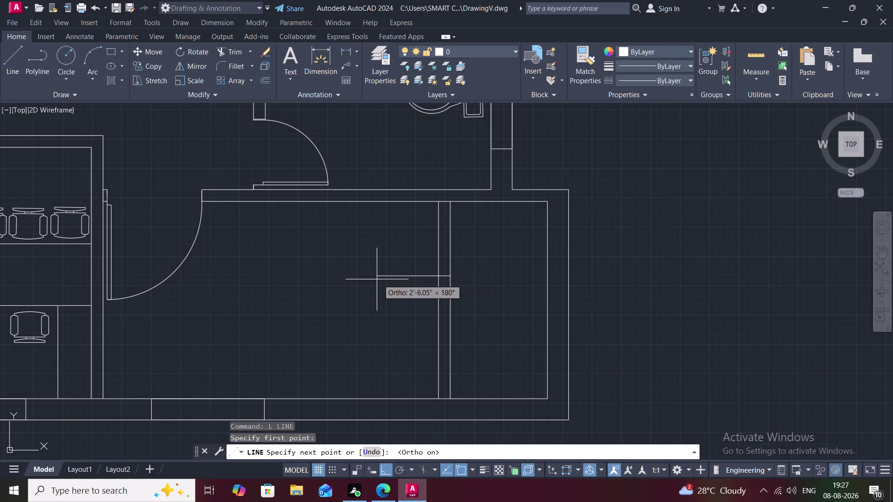
click(357, 275)
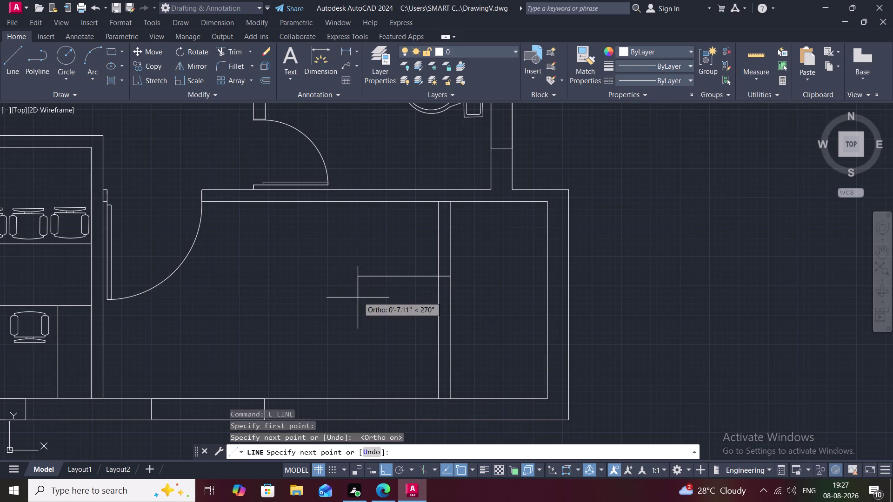
click(358, 343)
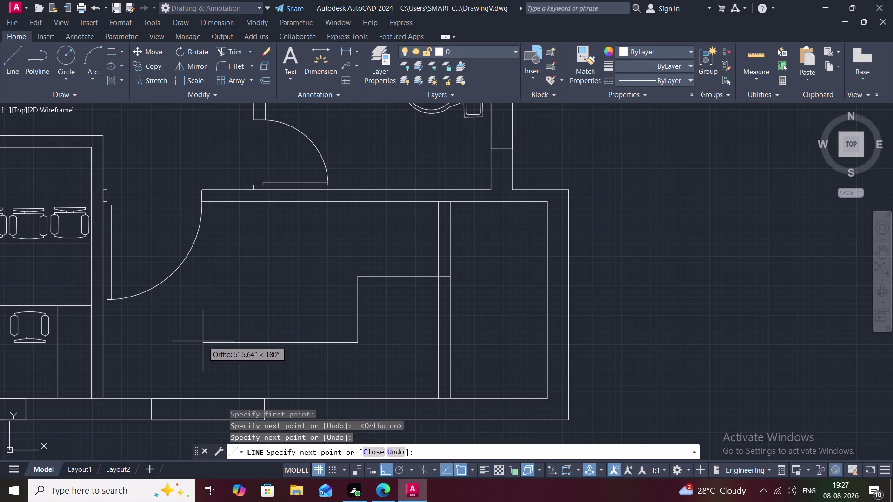
click(152, 340)
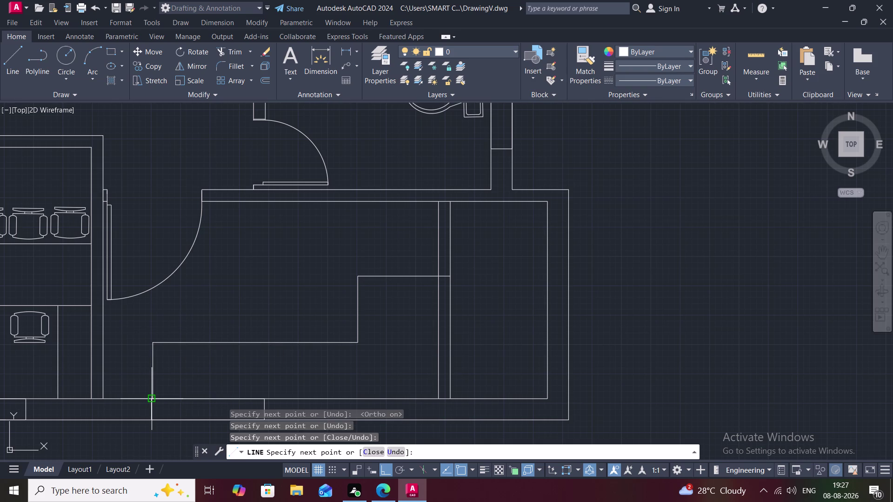
click(150, 400)
key(grave)
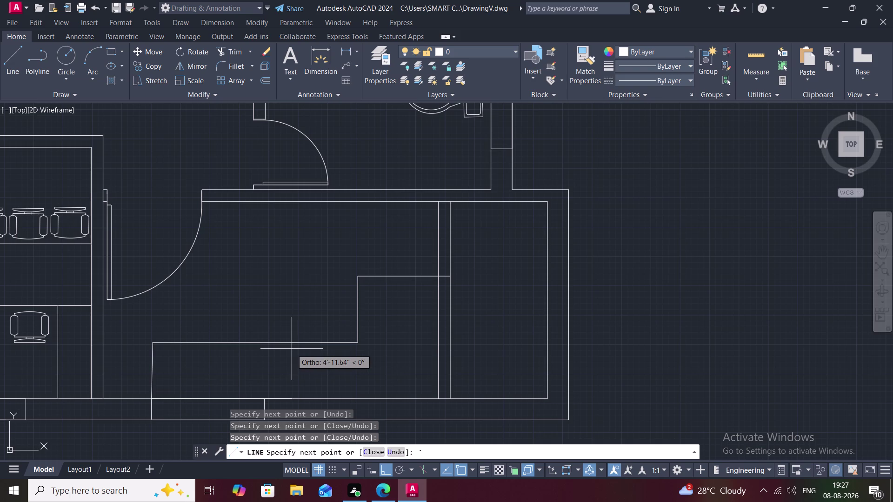
End the line command and start trimming the overlapping counter lines.
text(TR)
key(space)
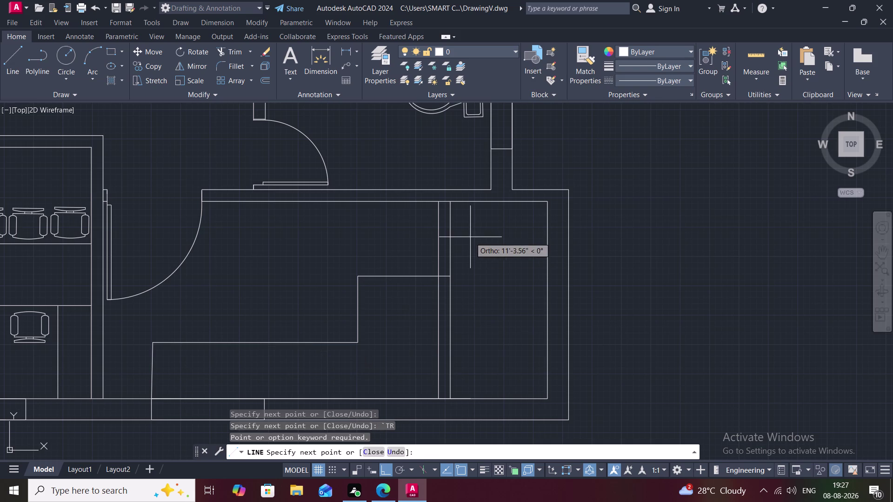
key(Escape)
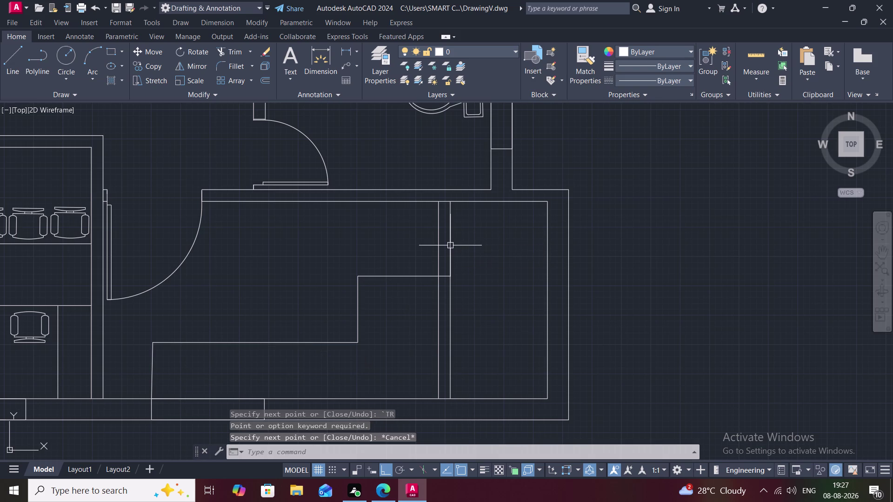
text(TR)
key(space)
click(451, 246)
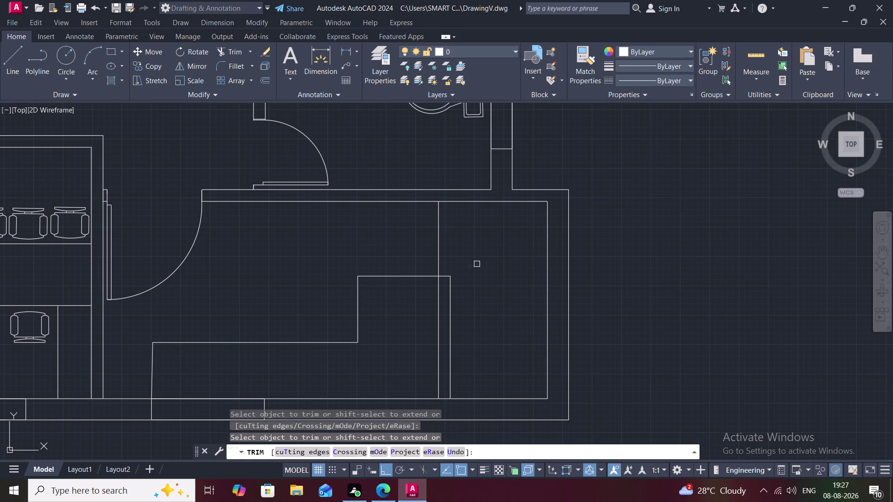
Trim the extra line end near the bottom wall.
key(Escape)
text(TR)
key(space)
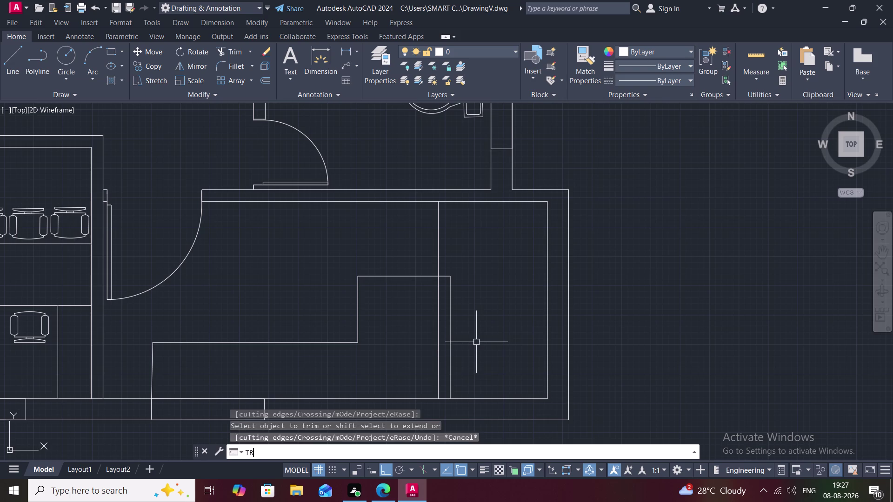
click(446, 402)
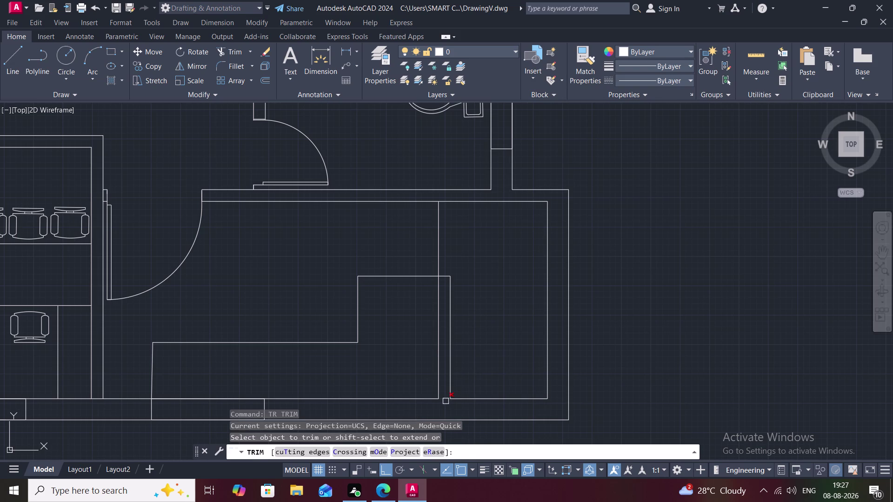
key(Escape)
Draw two window lines along the bottom wall.
scroll(down, 3)
middle_drag(404, 381, 413, 376)
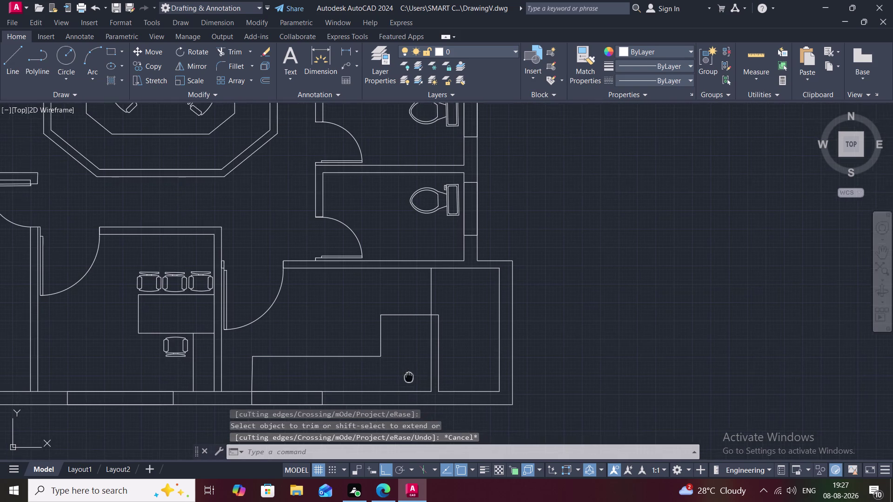
middle_drag(414, 376, 446, 346)
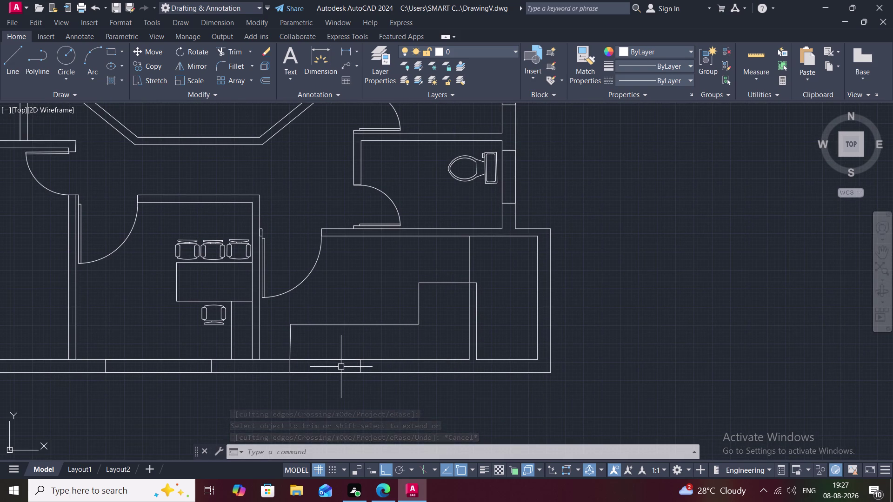
scroll(up, 3)
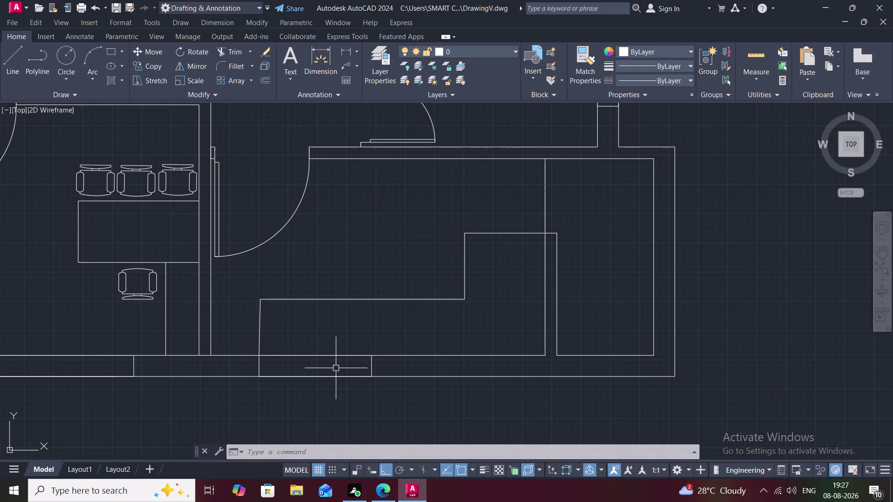
key(l)
key(space)
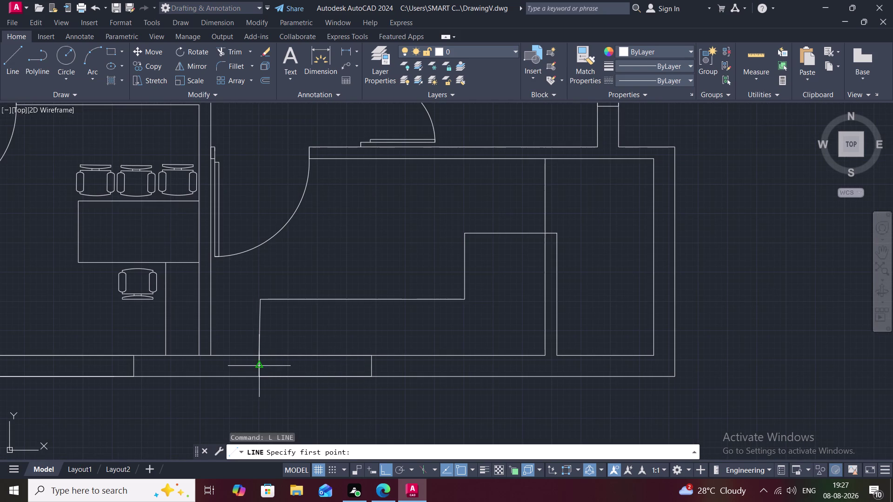
click(256, 366)
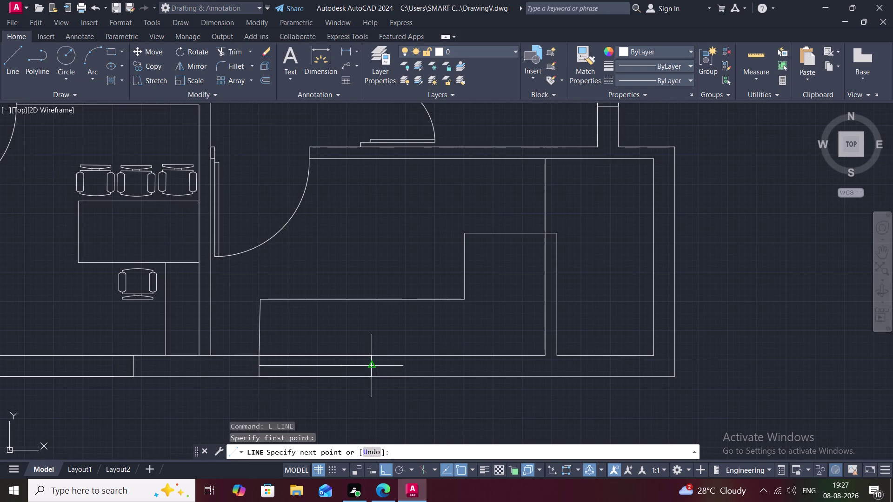
click(370, 366)
key(Escape)
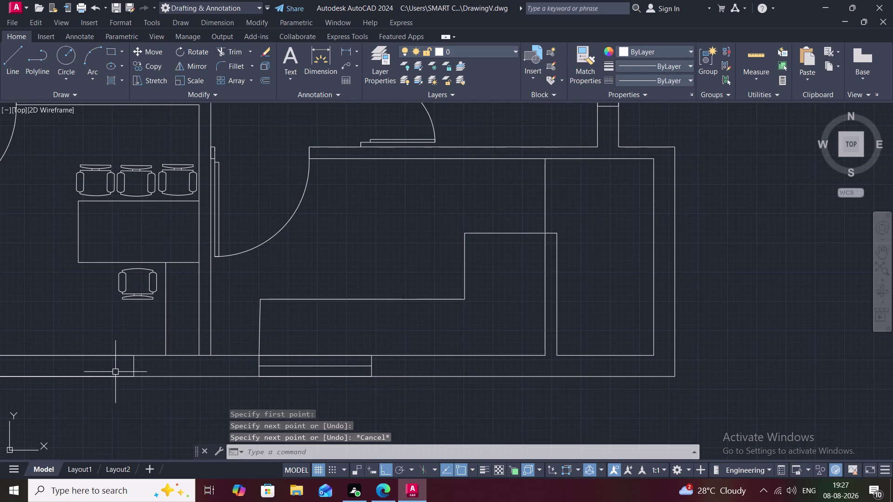
middle_drag(115, 372, 487, 353)
scroll(down, 3)
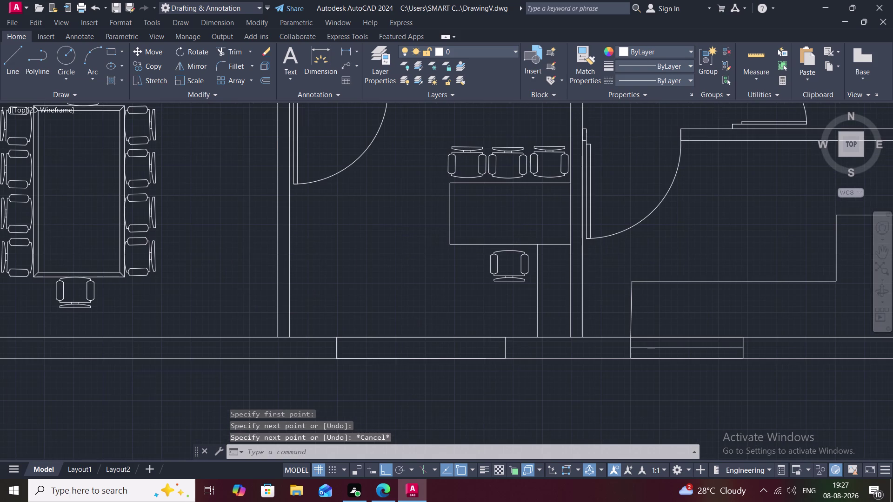
key(space)
click(362, 352)
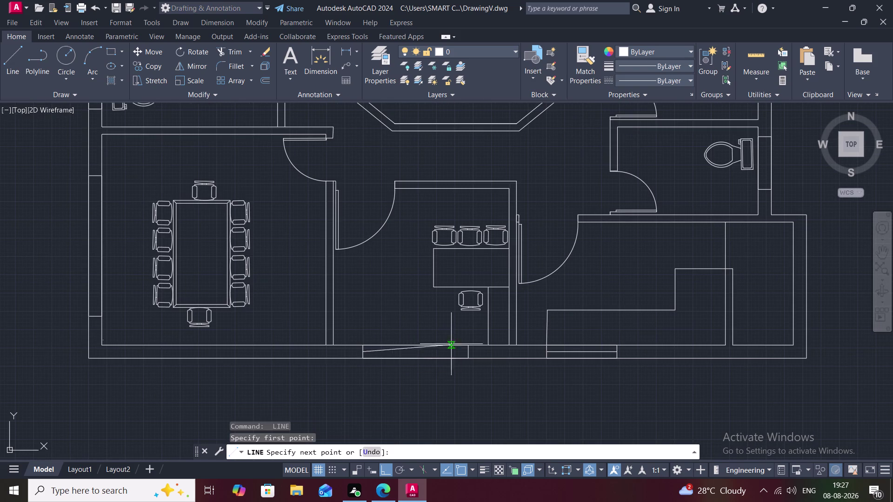
click(469, 352)
key(space)
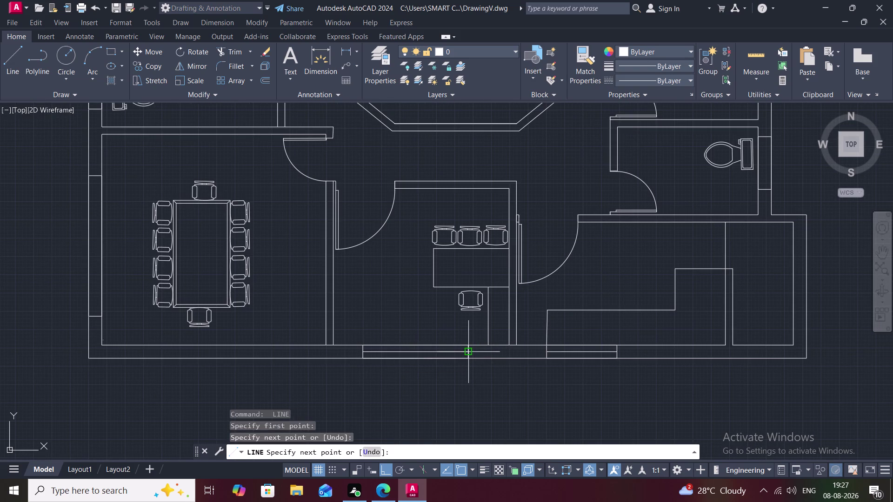
Draw a window line along the left wall.
key(space)
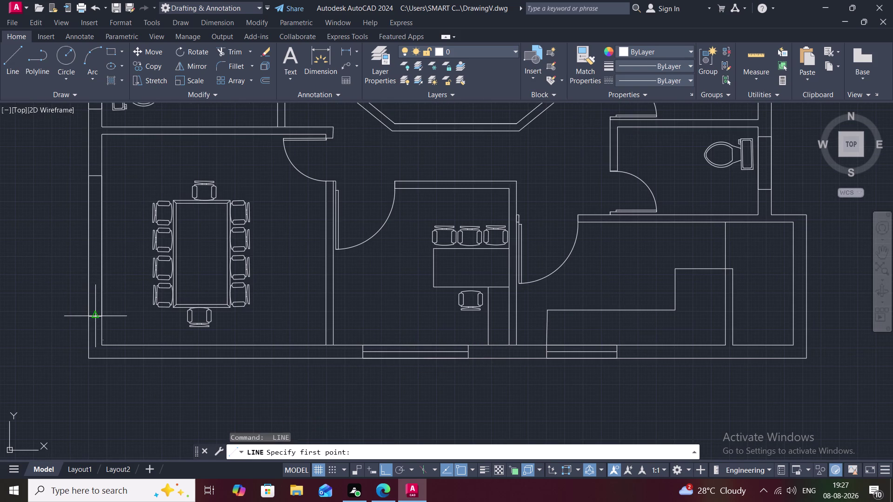
click(95, 315)
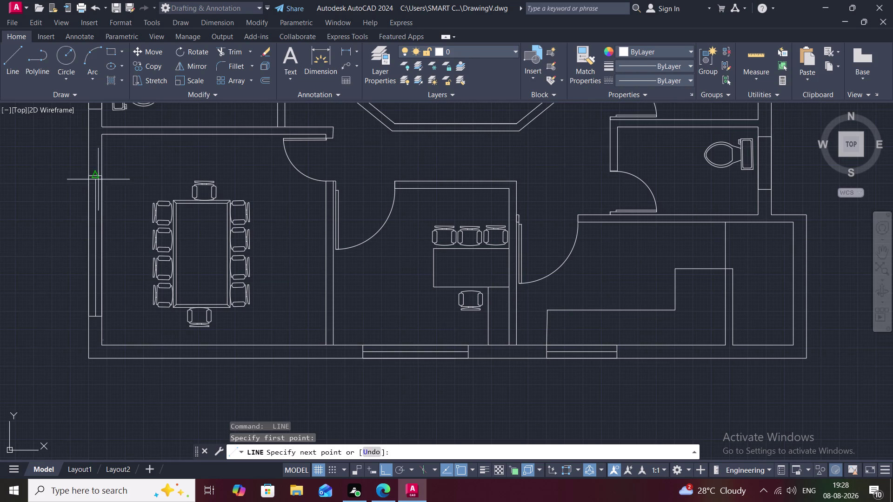
click(97, 178)
key(space)
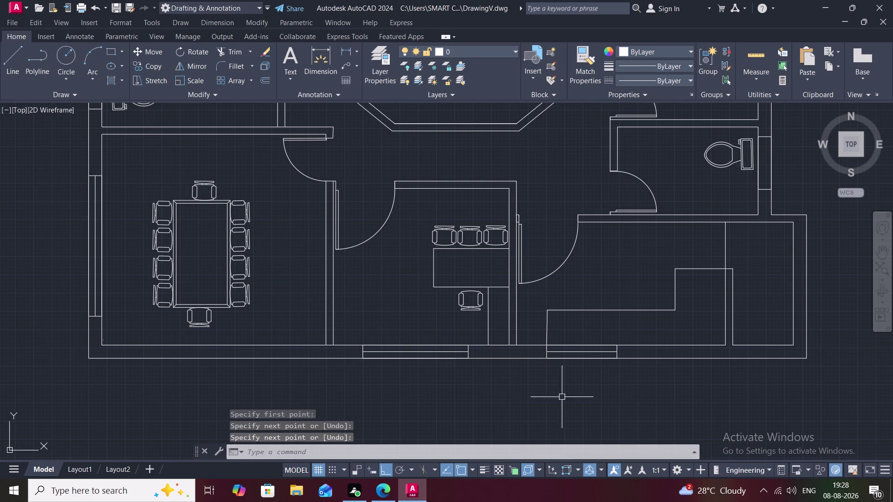
Draw window lines in the lower and upper restroom walls.
scroll(down, 3)
middle_drag(718, 319, 653, 357)
scroll(up, 3)
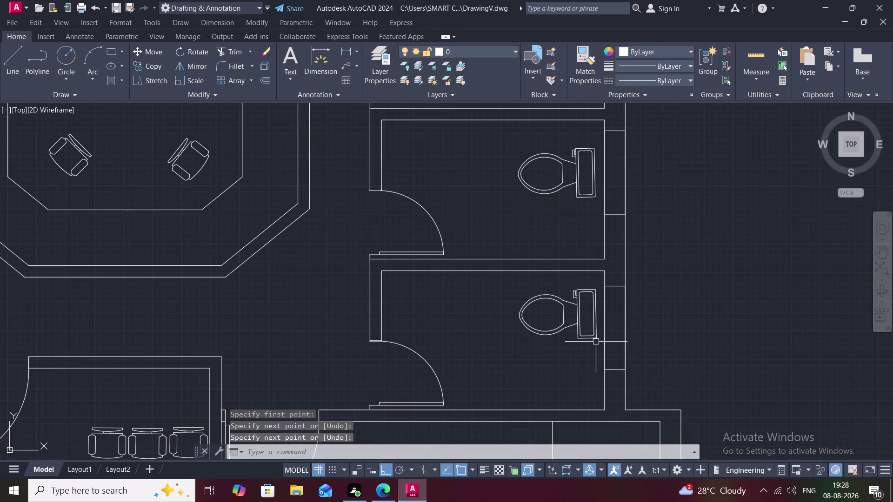
key(space)
click(615, 289)
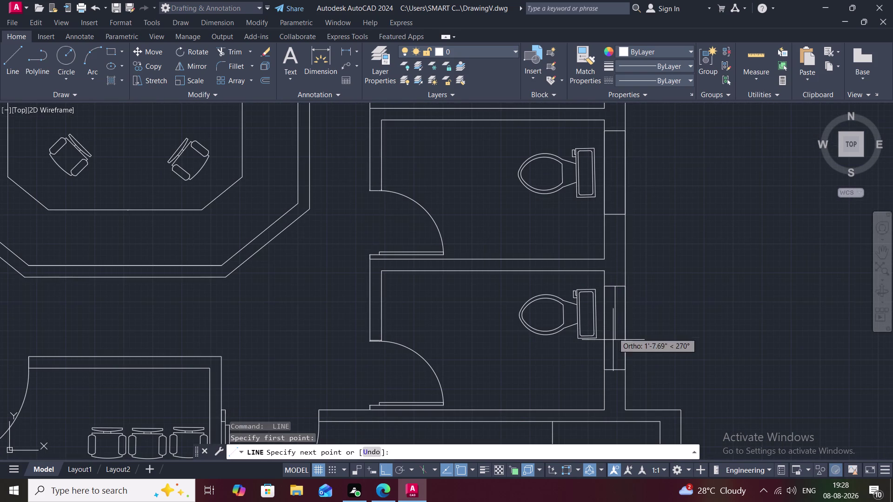
click(614, 371)
key(space)
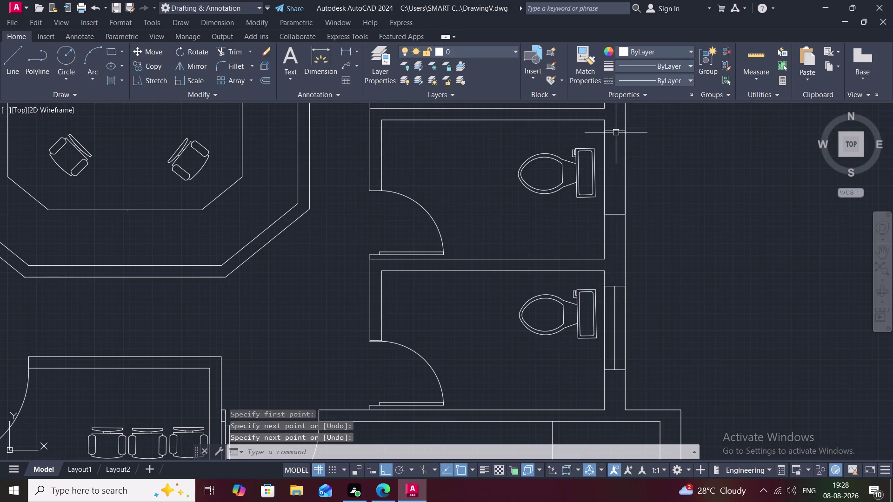
key(space)
click(615, 133)
click(615, 215)
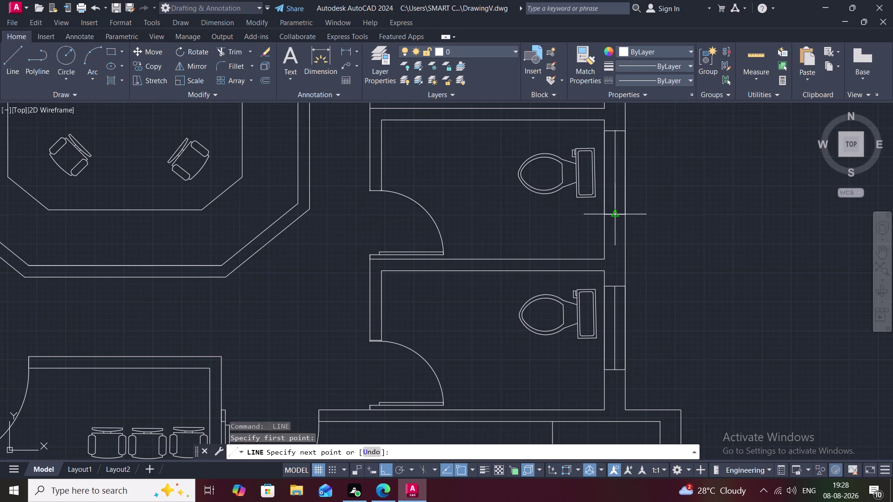
key(space)
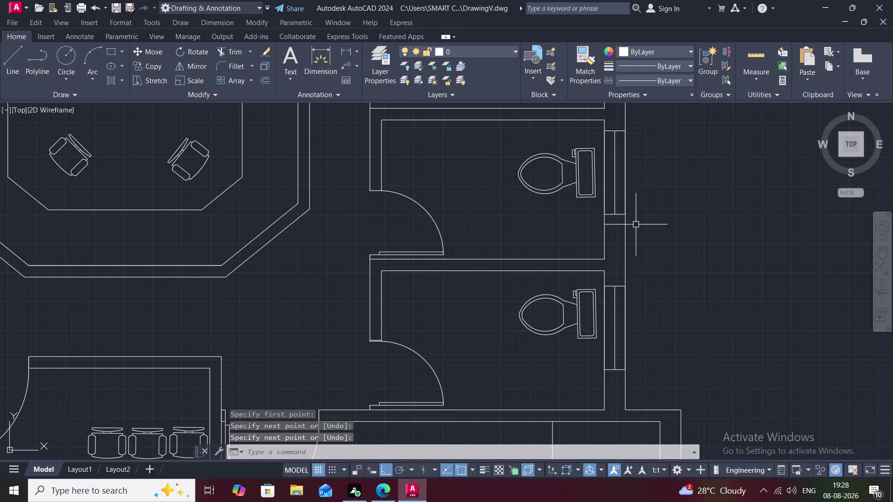
Draw a short line on another restroom wall.
middle_drag(631, 195, 633, 236)
scroll(down, 3)
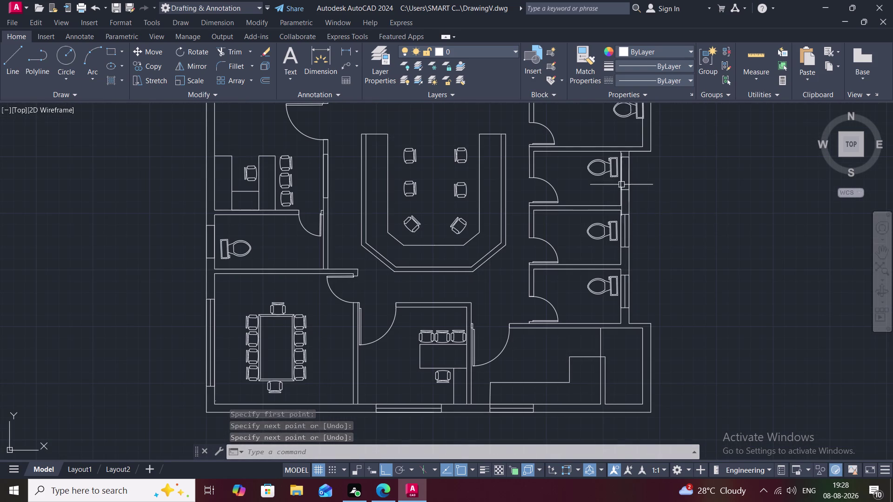
key(space)
click(626, 157)
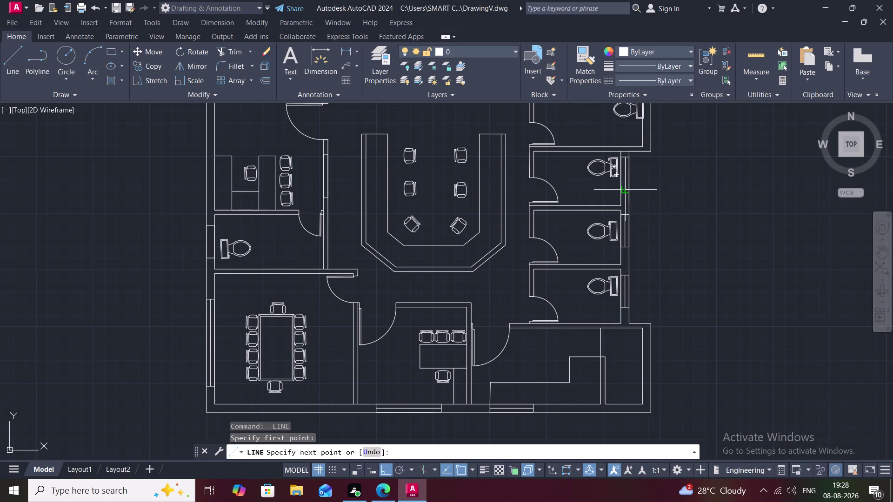
click(628, 189)
key(space)
Zoom the view and start the Move command for the toilet.
scroll(down, 3)
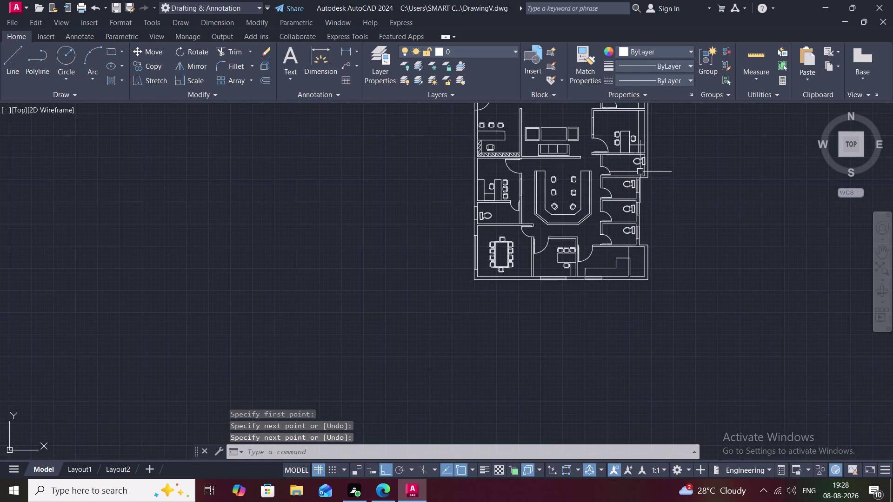
scroll(up, 3)
scroll(up, 3)
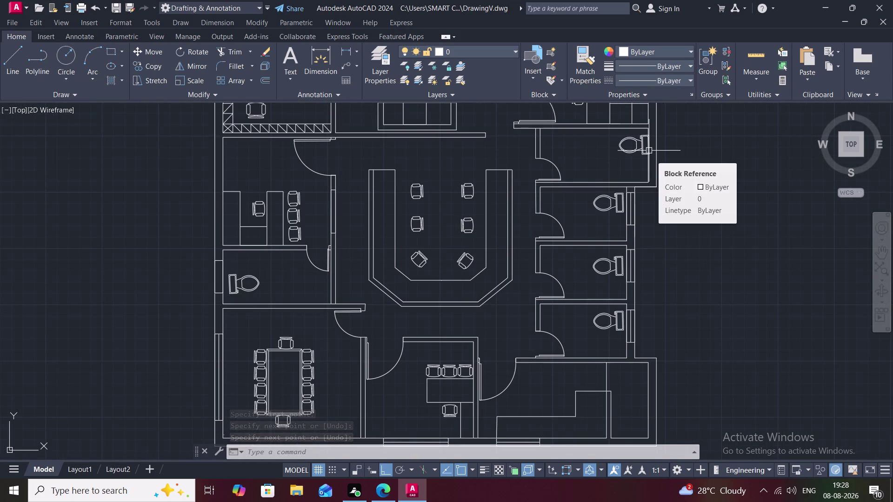
key(m)
key(space)
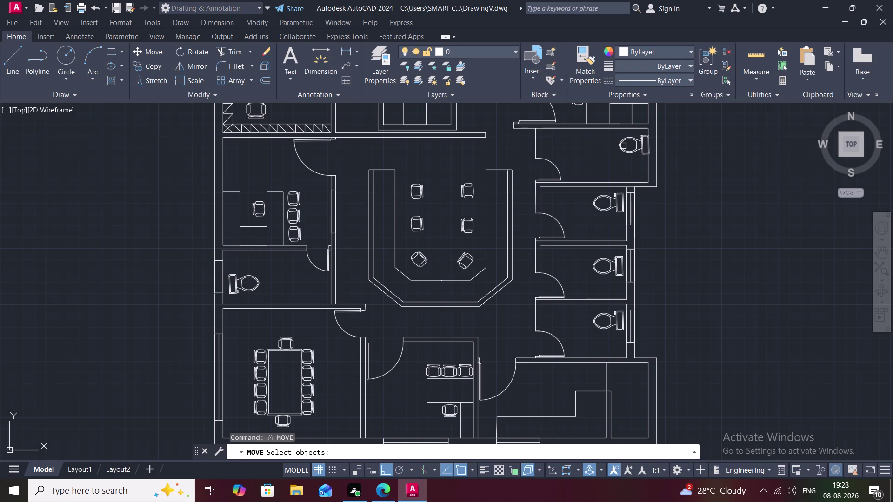
Move the top stall's toilet slightly left.
click(621, 146)
right_click(621, 146)
click(620, 146)
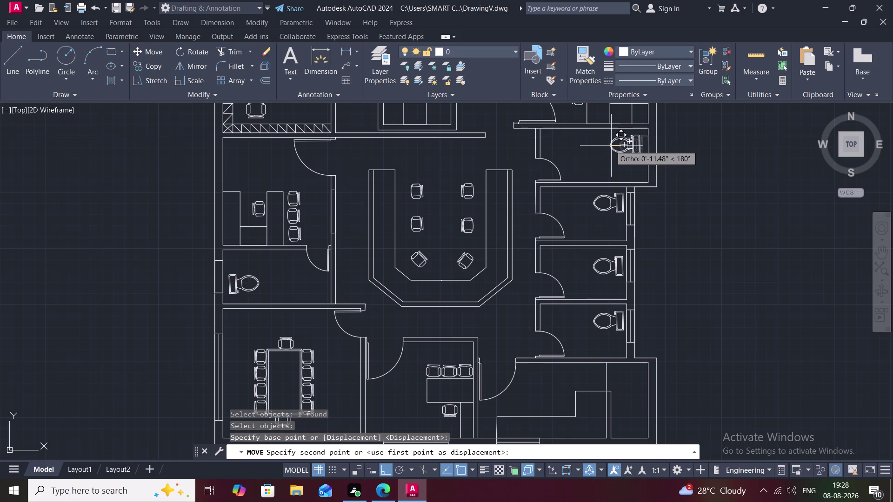
click(613, 146)
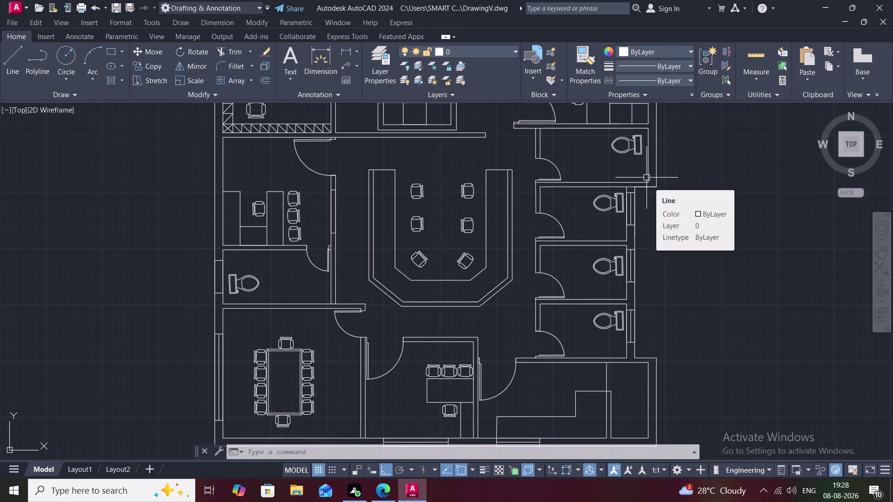
Draw short line segments beside the toilet, then delete one stray line.
text(L)
key(space)
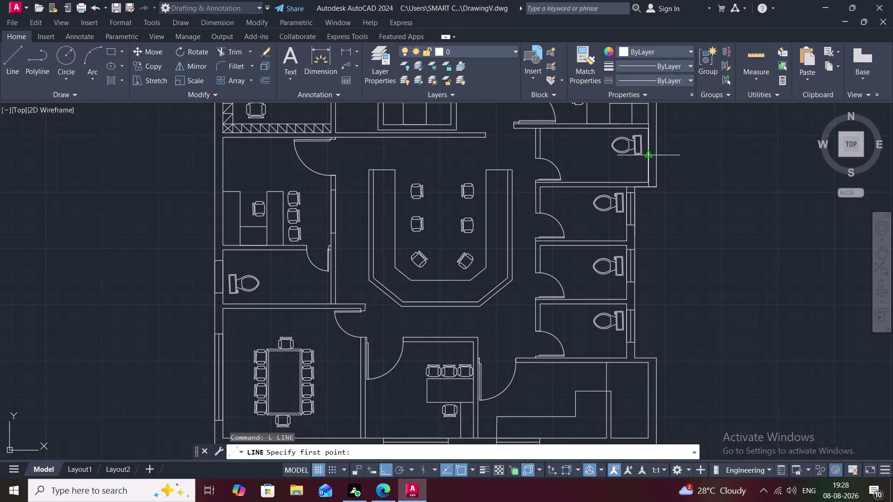
click(647, 166)
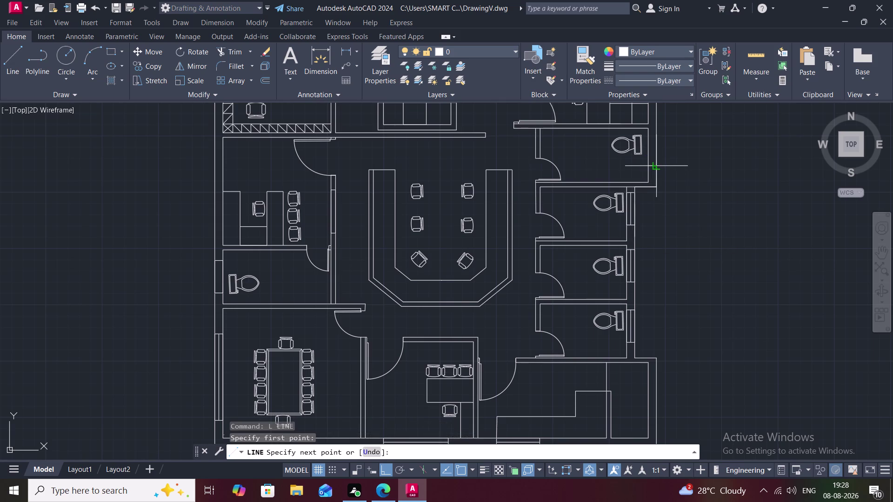
click(656, 166)
click(653, 167)
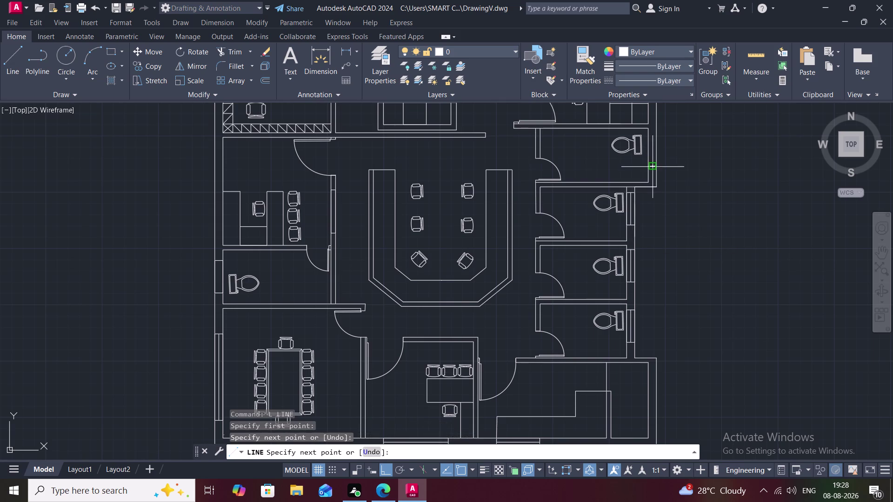
click(651, 137)
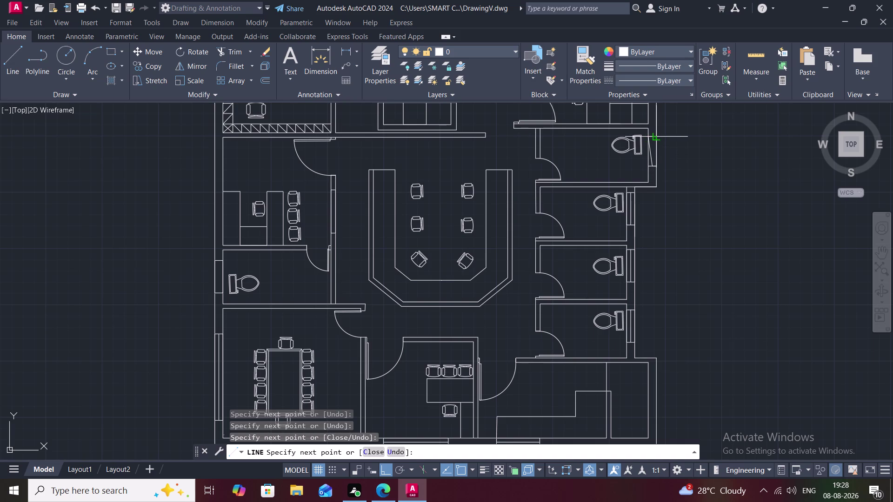
key(Escape)
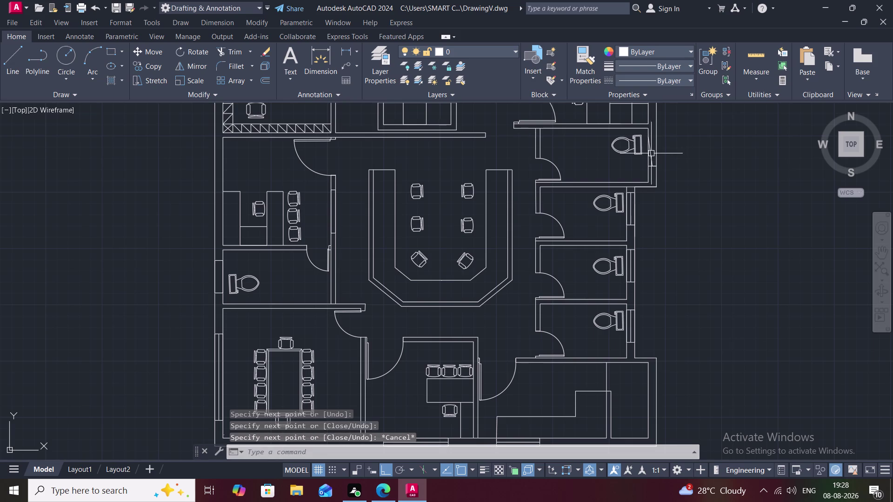
click(651, 153)
key(Delete)
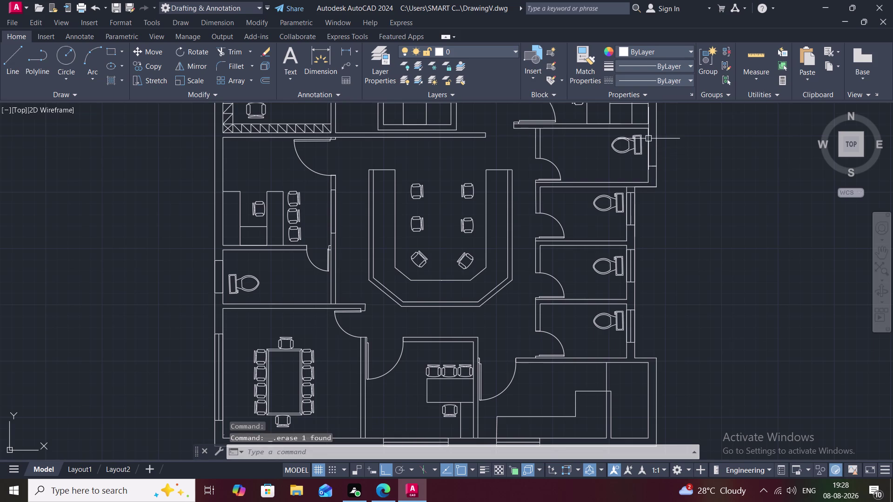
Attempt to erase more stray lines, then cancel.
key(space)
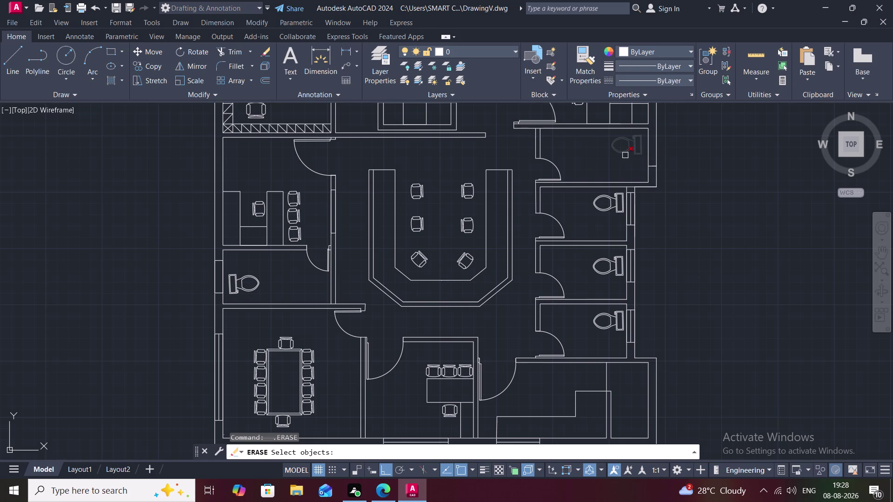
key(Escape)
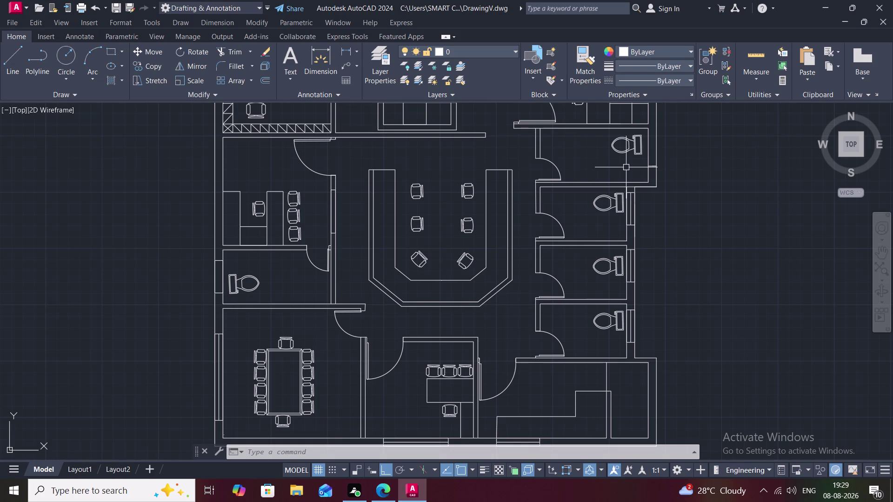
key(space)
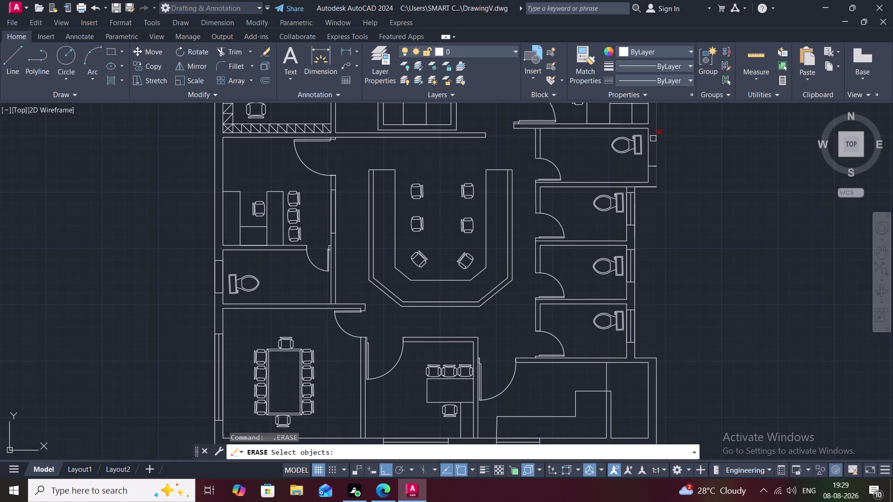
key(Escape)
Draw a short horizontal line and a vertical wall line beside the top toilet, then begin a move.
text(L)
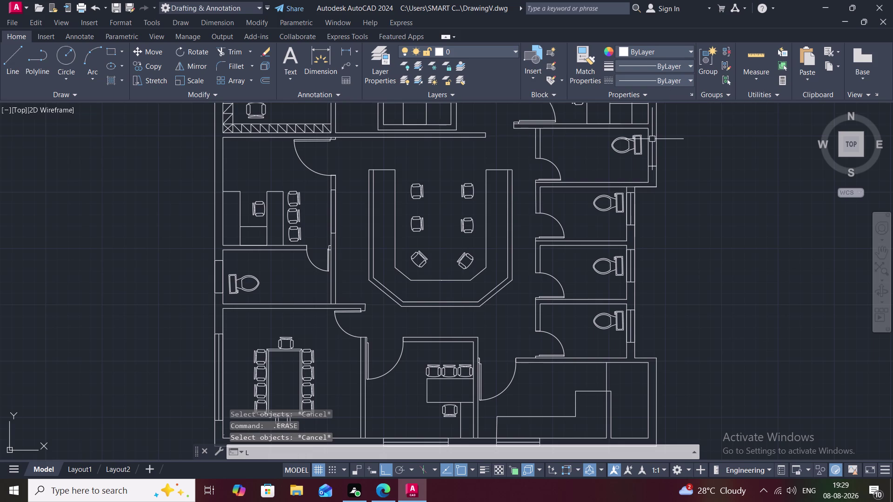
key(space)
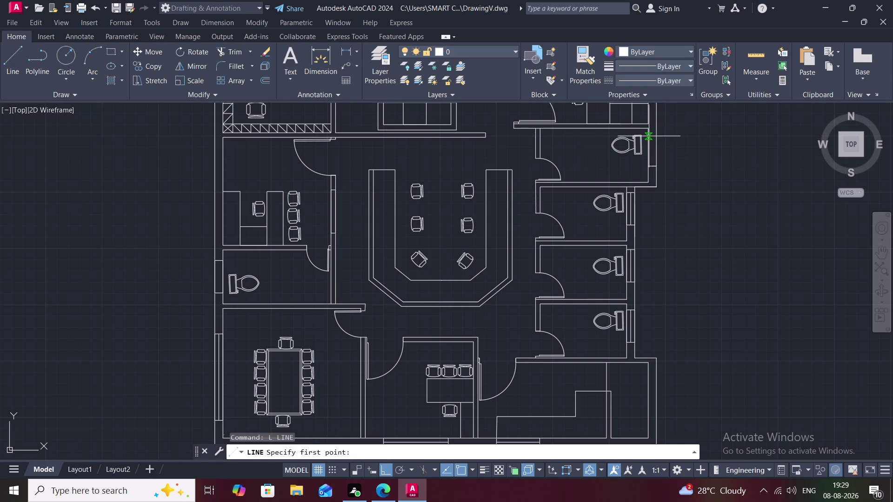
click(649, 136)
click(656, 136)
key(space)
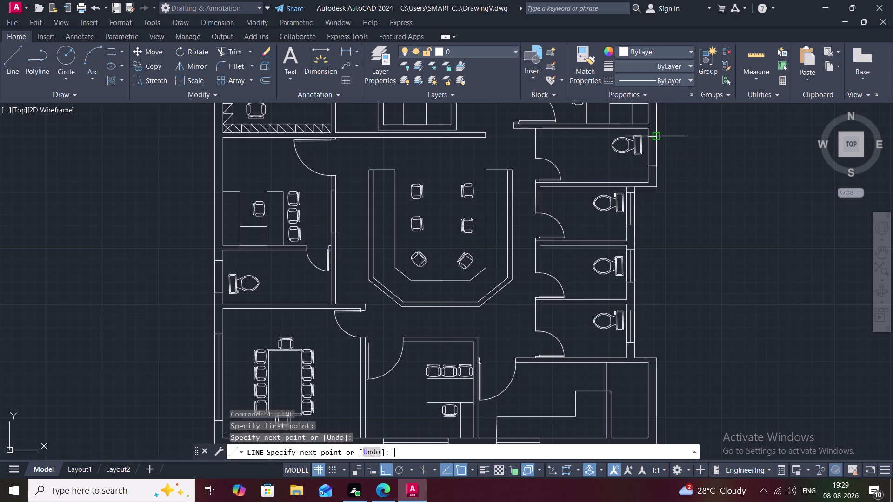
scroll(up, 3)
key(space)
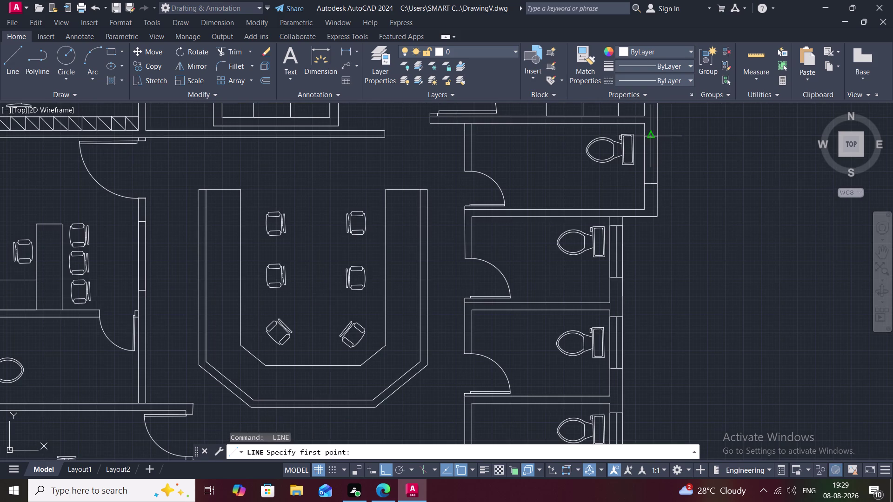
click(652, 137)
click(650, 186)
key(Escape)
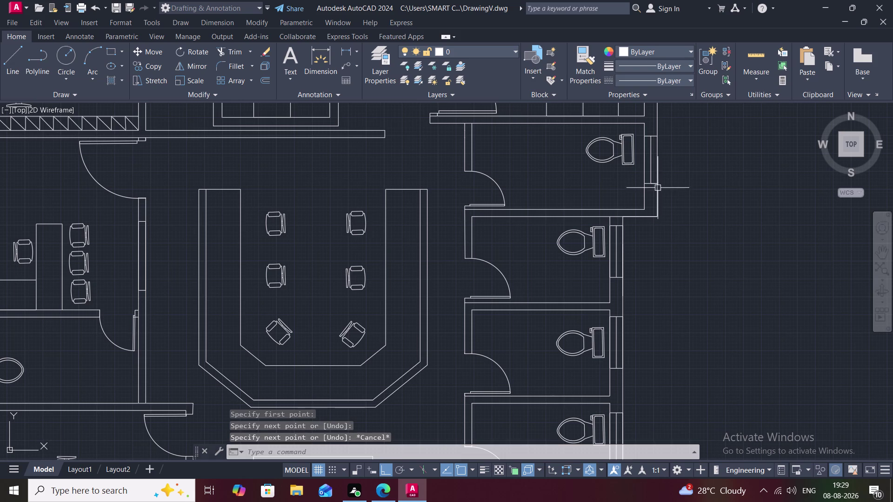
text(M)
key(space)
click(628, 164)
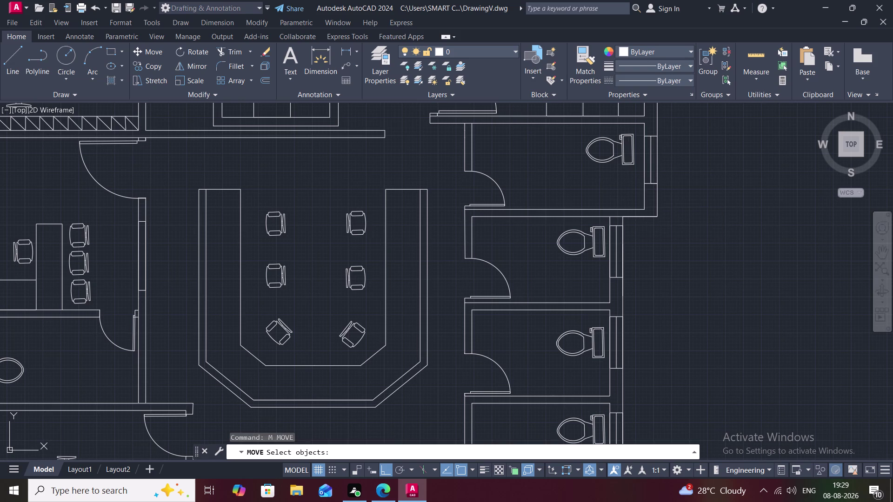
Move the top restroom toilet down against its wall.
click(629, 159)
key(Escape)
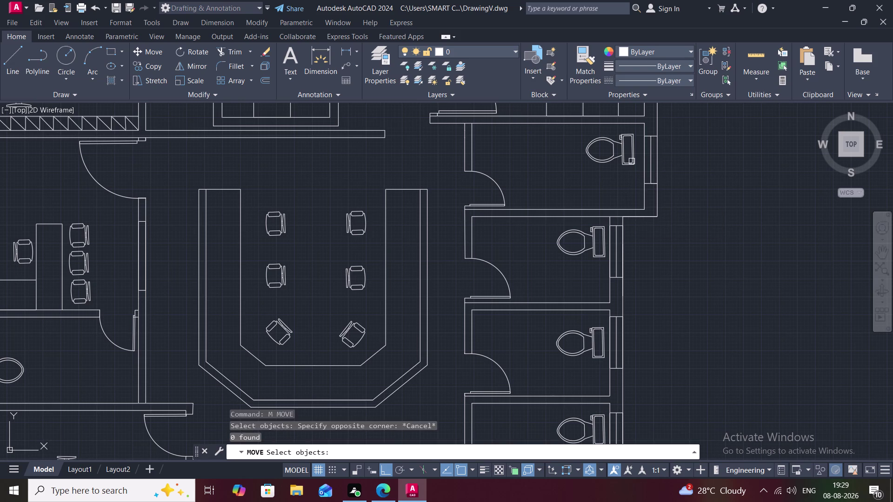
click(634, 161)
right_click(634, 160)
click(634, 161)
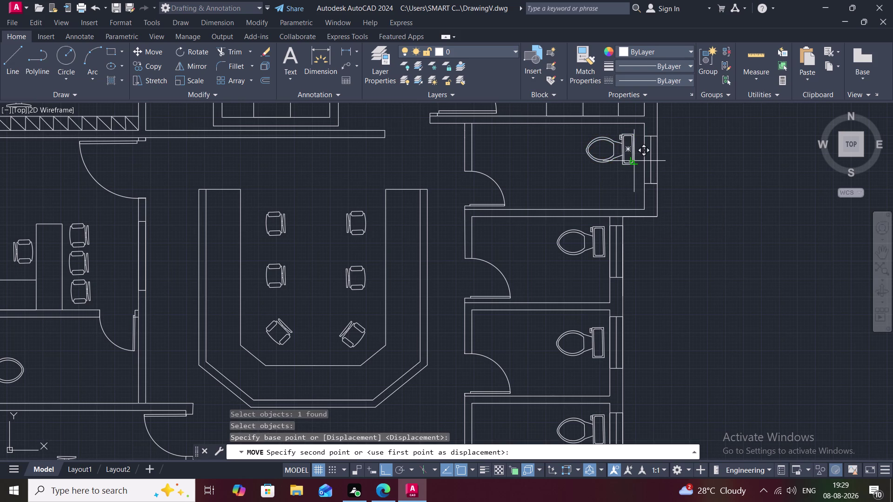
click(633, 171)
key(Escape)
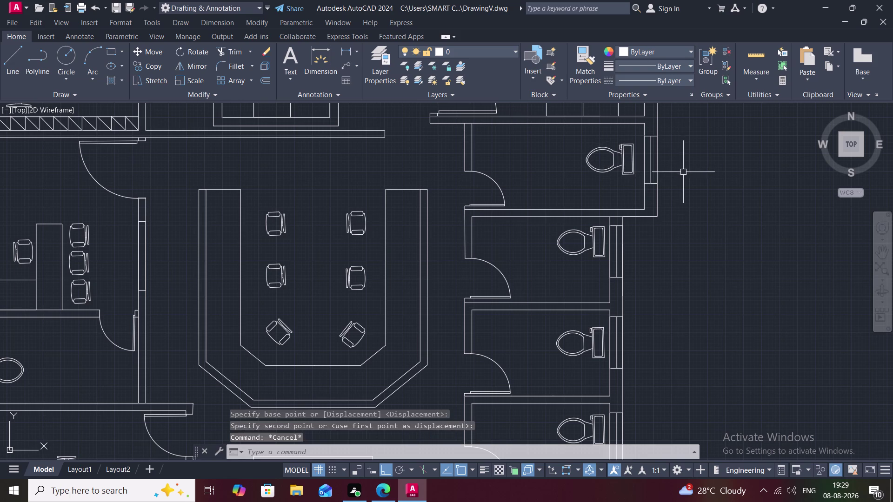
Zoom out and start a multiline text label with T.
scroll(down, 3)
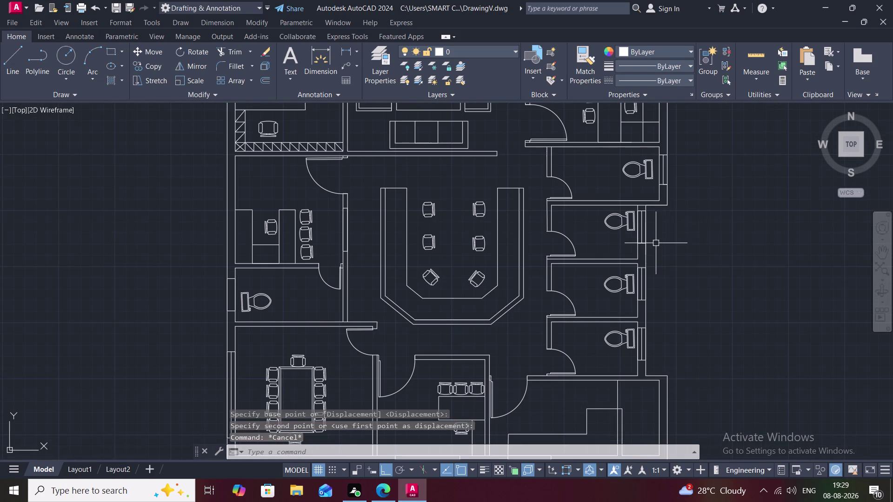
scroll(down, 3)
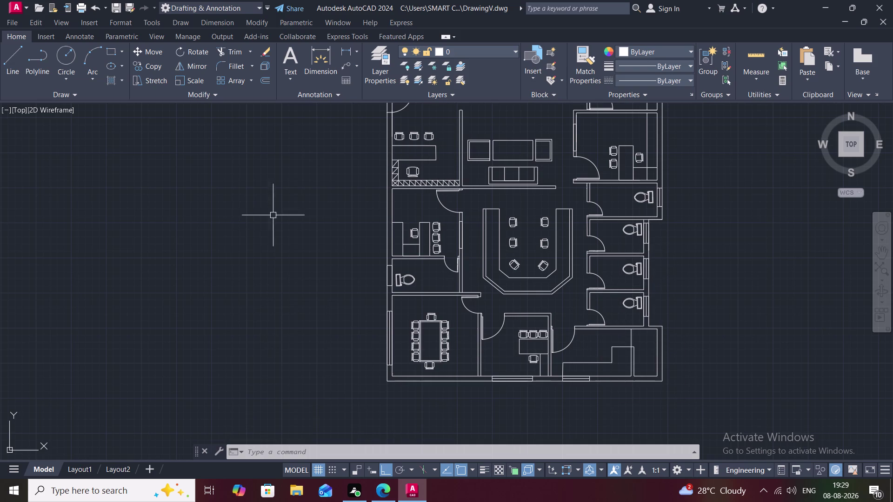
scroll(down, 3)
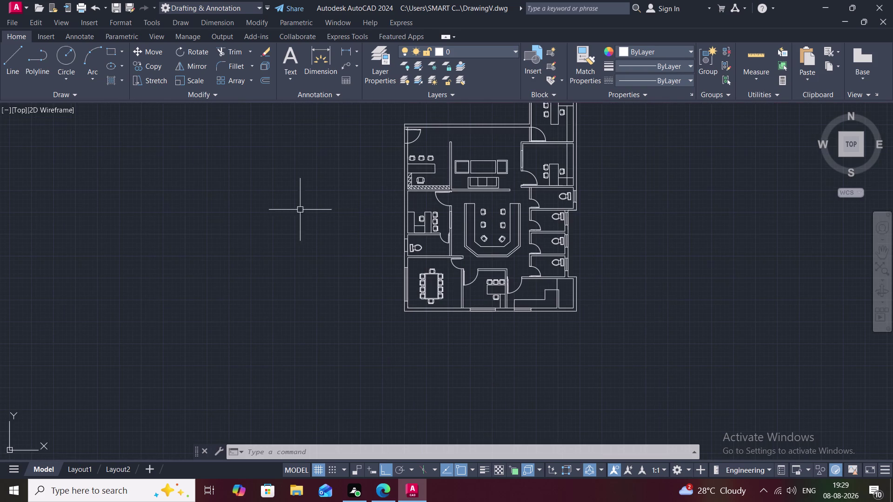
key(t)
key(space)
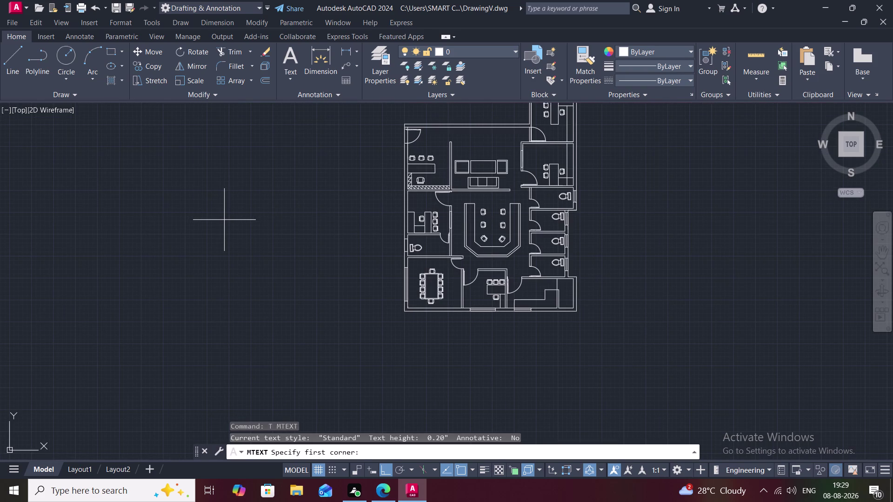
Cancel the text placement and draw a short vertical line on the office wall beside the door.
click(225, 220)
key(Escape)
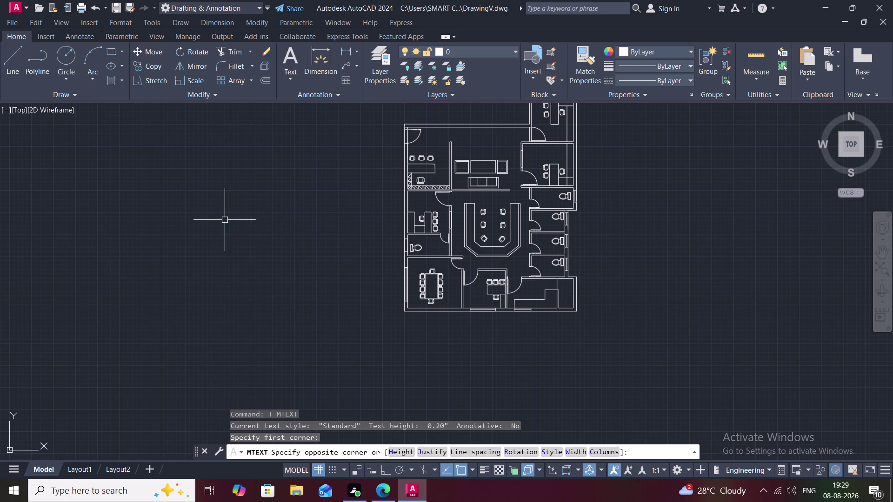
scroll(up, 3)
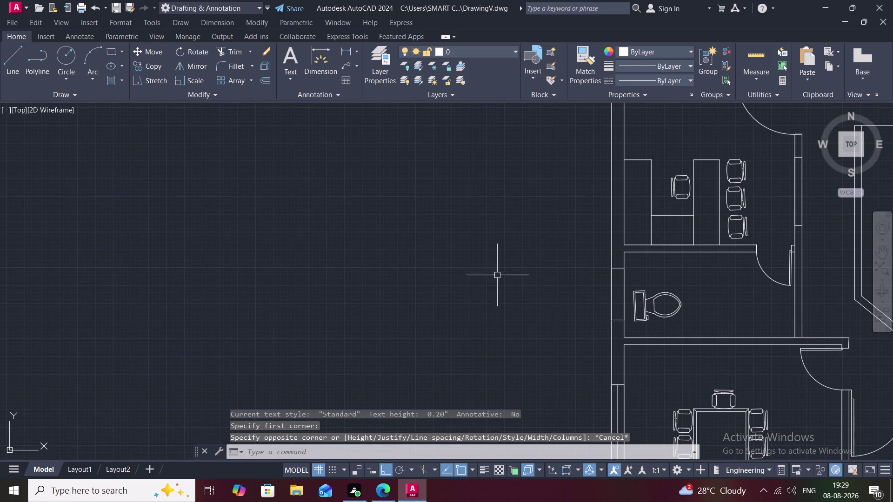
key(l)
key(space)
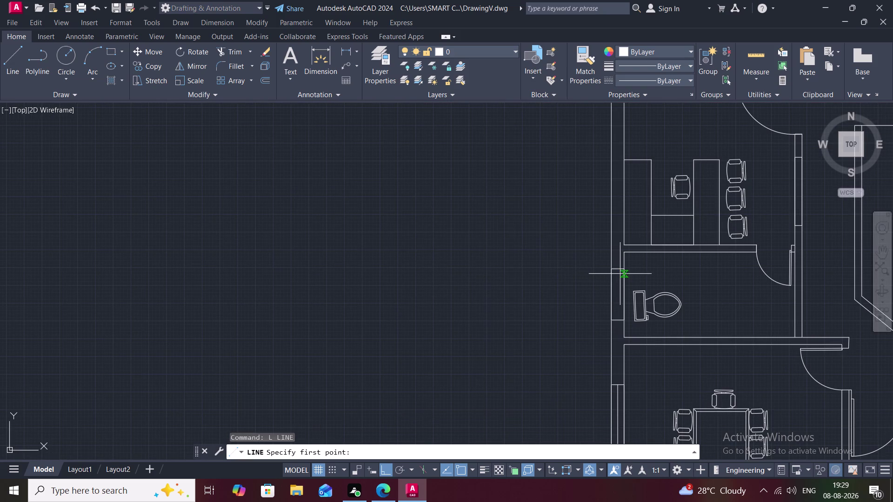
click(616, 271)
click(619, 320)
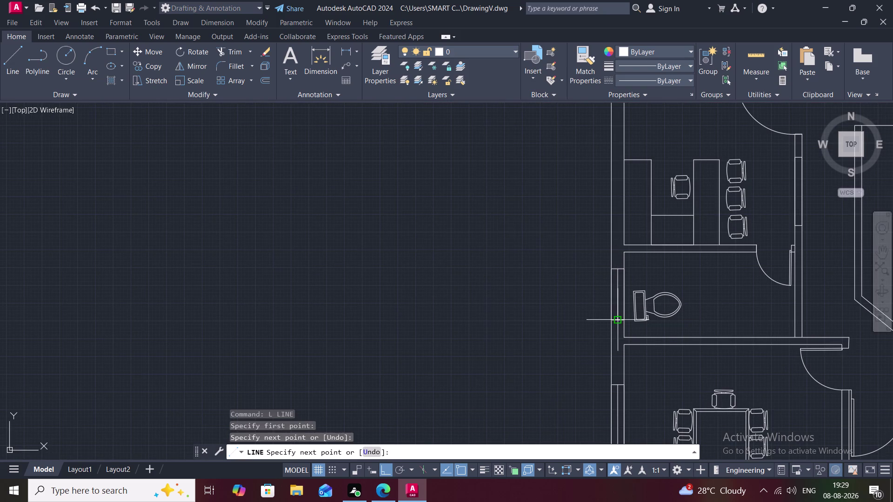
key(space)
Draw a short vertical jamb line at the window opening.
scroll(down, 3)
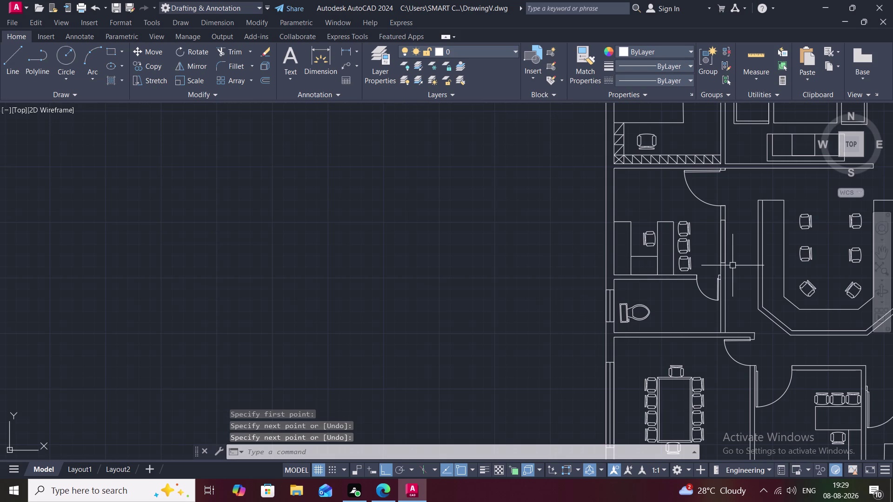
key(space)
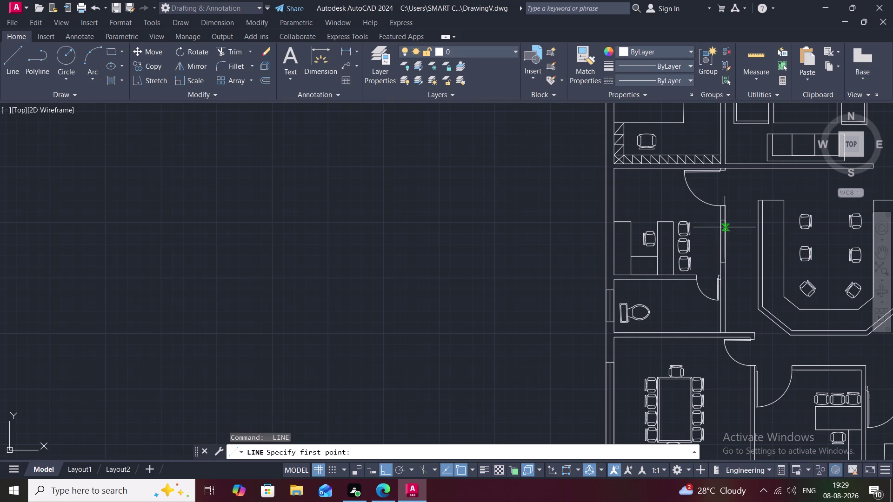
scroll(up, 3)
click(710, 200)
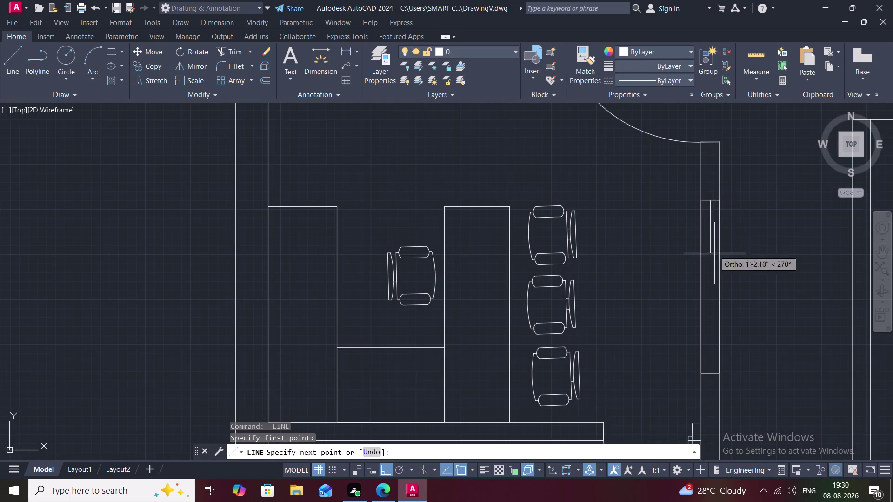
click(711, 376)
key(space)
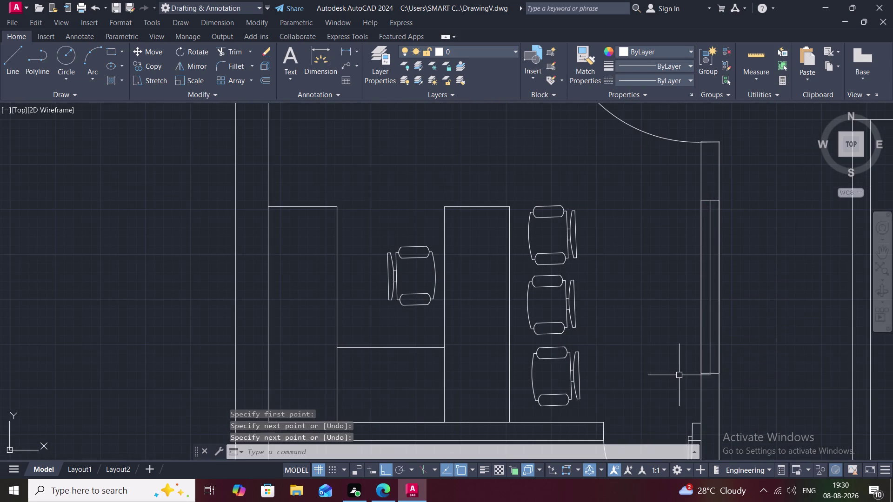
Draw a vertical jamb line at the lounge door opening.
scroll(down, 3)
scroll(down, 3)
scroll(down, 3)
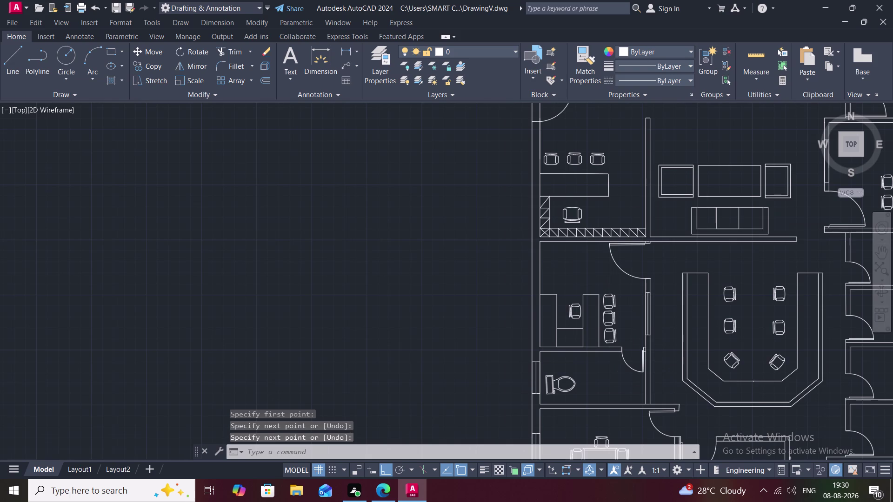
middle_drag(562, 268, 498, 264)
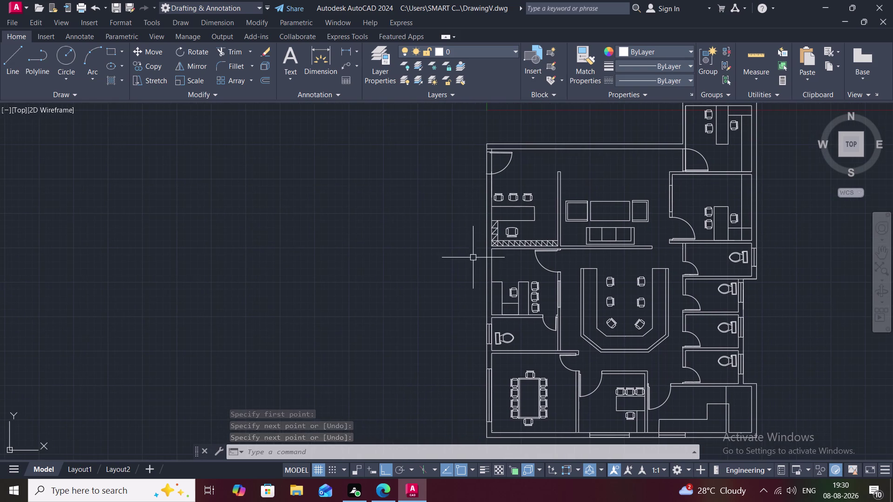
scroll(up, 3)
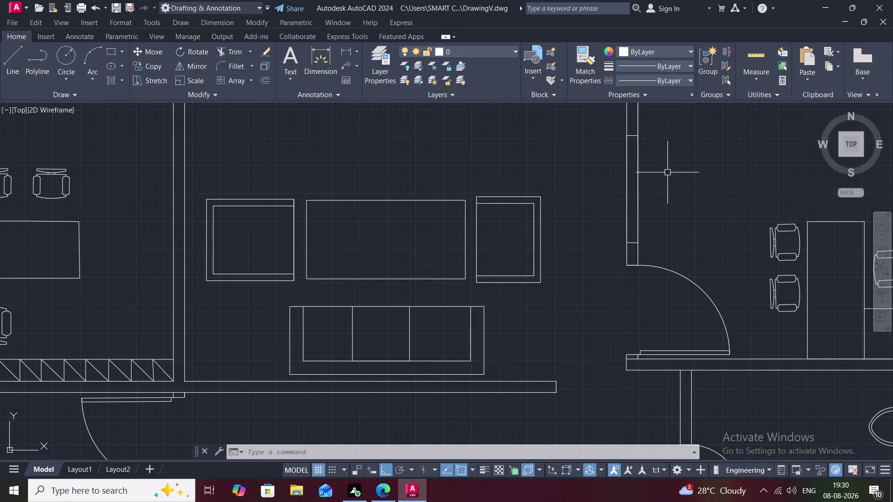
key(space)
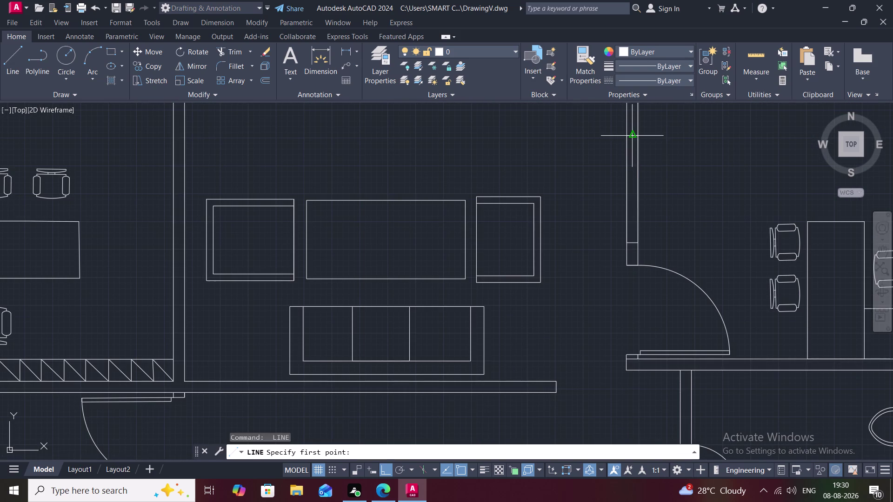
click(634, 138)
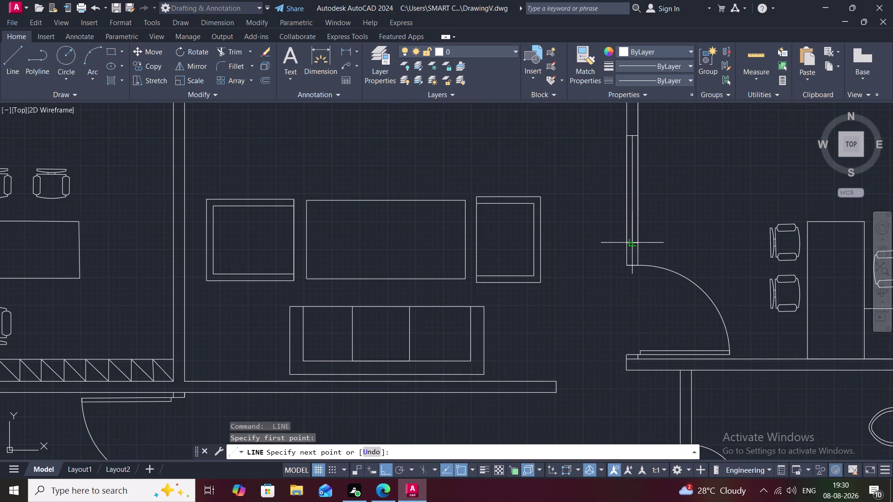
click(632, 241)
key(space)
Recenter the floor plan, end the line command, and bring up the Dimension type list.
scroll(down, 3)
middle_drag(662, 268, 608, 253)
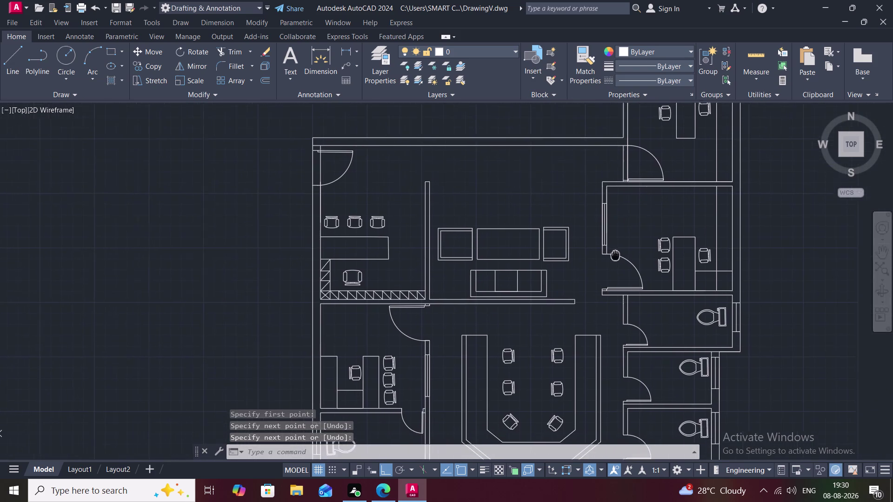
middle_click(604, 252)
middle_drag(608, 253, 606, 252)
scroll(down, 3)
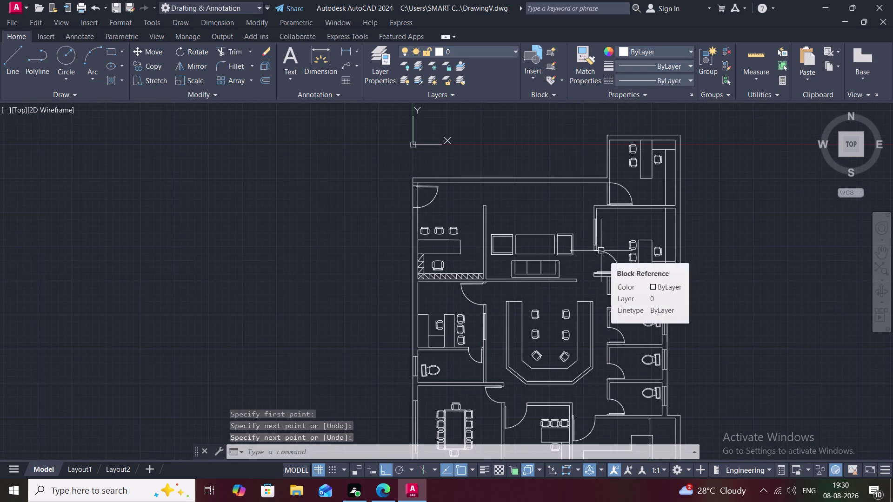
middle_drag(601, 251, 603, 193)
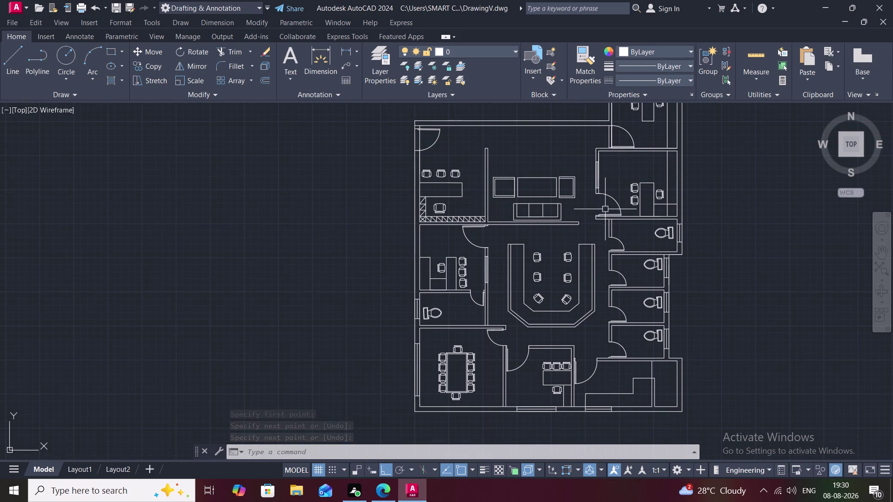
key(Escape)
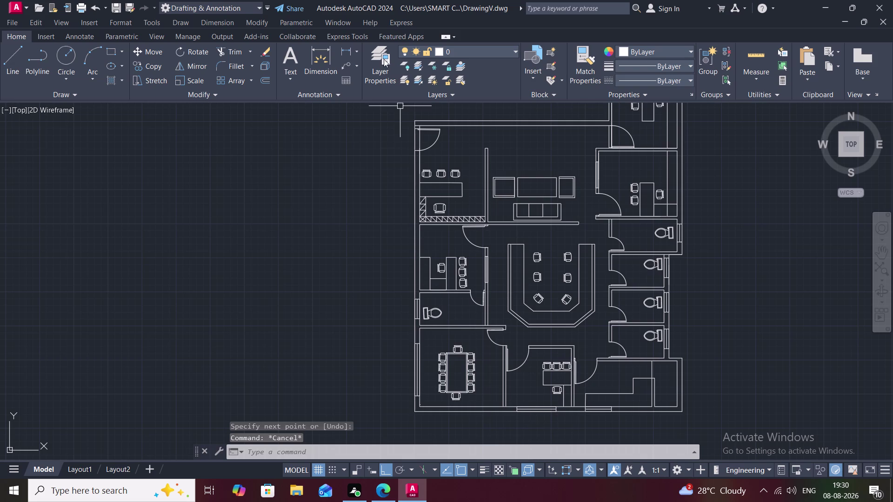
click(354, 52)
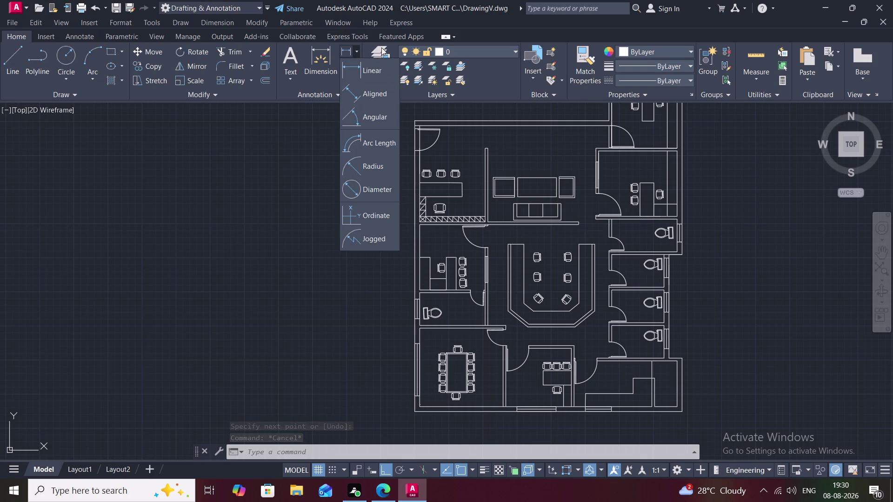
Add a 6' linear dimension below the bottom wall and an 8' one beside the conference room window.
click(375, 71)
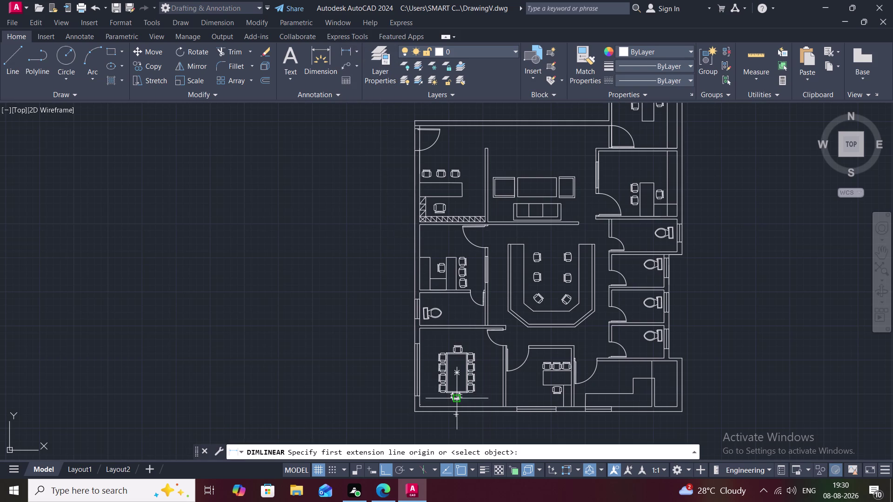
middle_drag(460, 402, 393, 267)
click(453, 278)
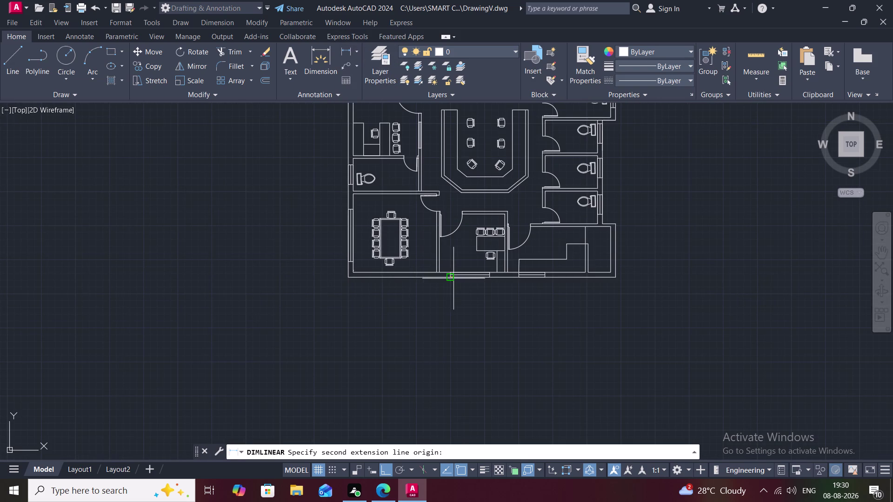
click(491, 277)
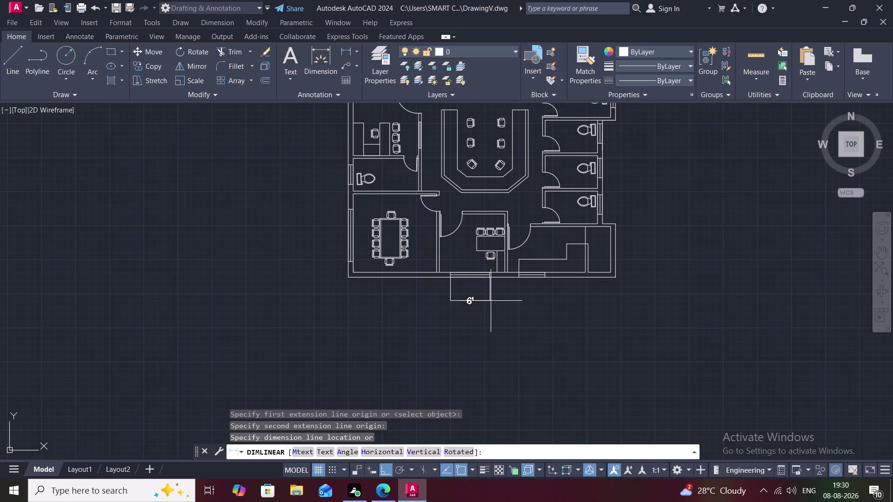
click(491, 301)
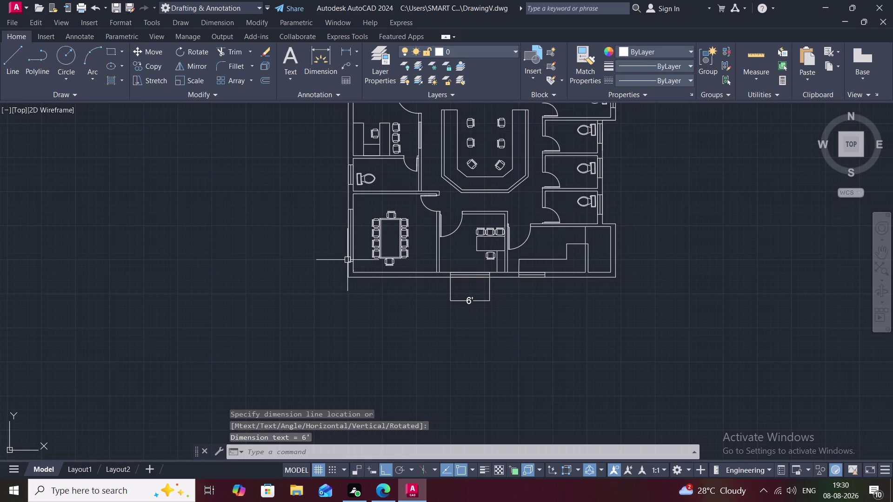
key(space)
click(348, 260)
click(346, 206)
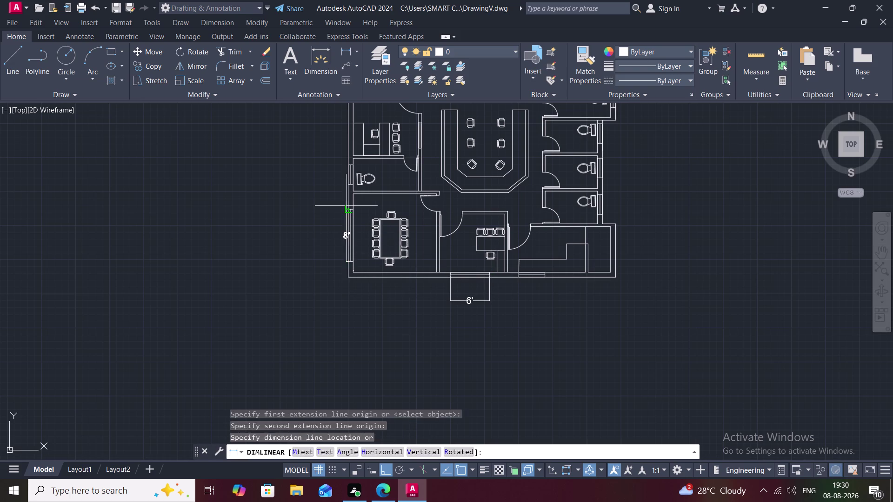
click(331, 209)
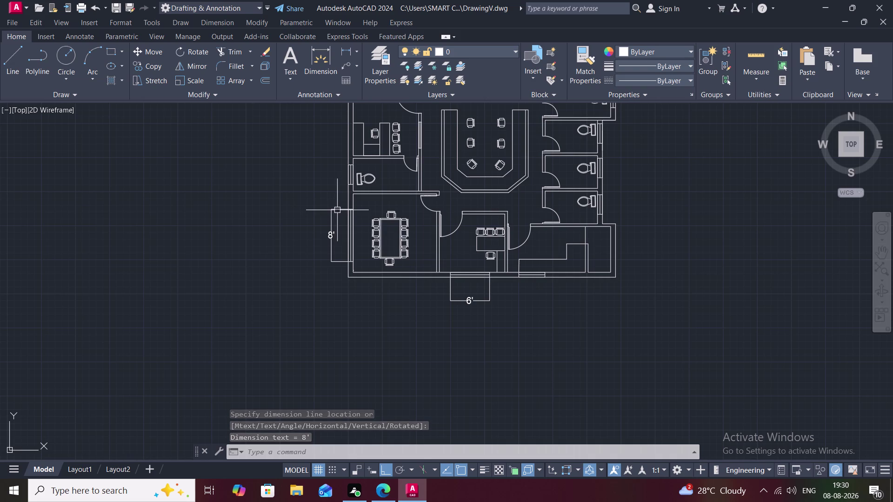
Add a 4' linear dimension below the bottom wall opening and start another dimension.
key(space)
click(518, 278)
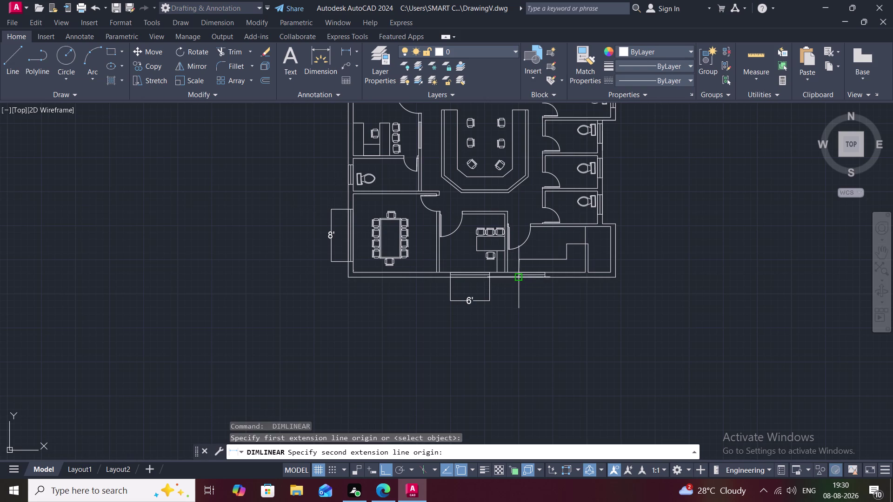
click(545, 277)
click(548, 299)
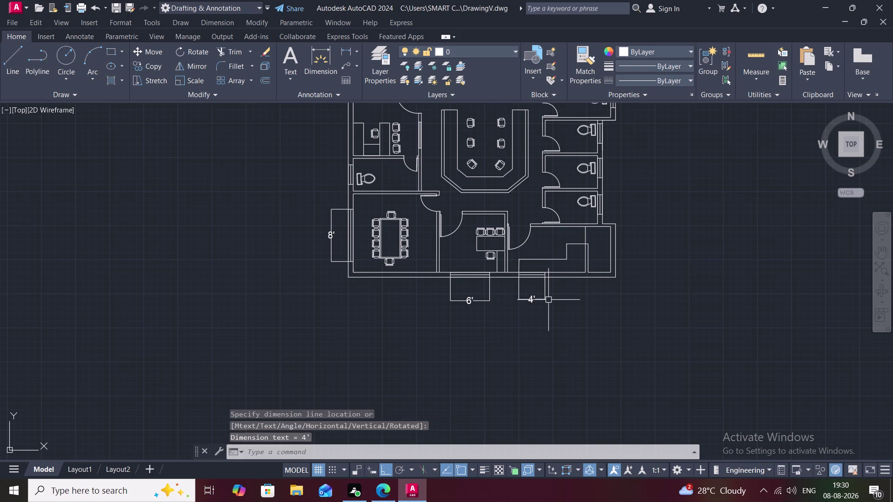
key(space)
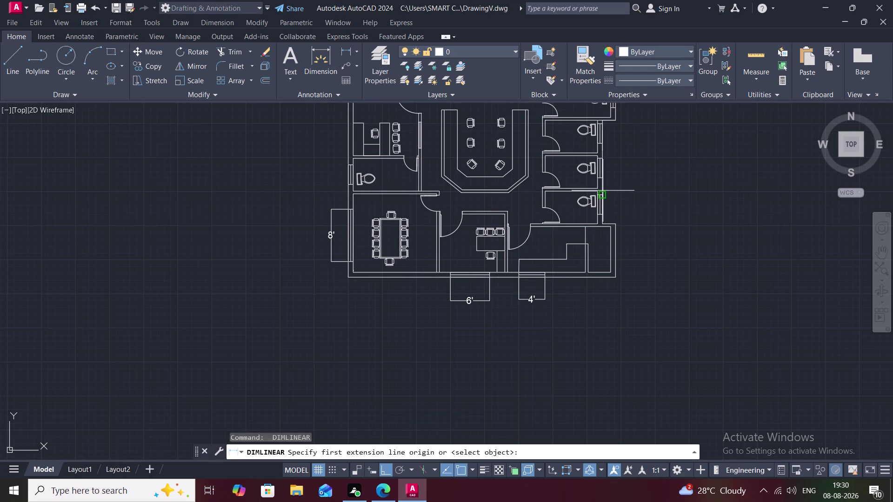
key(space)
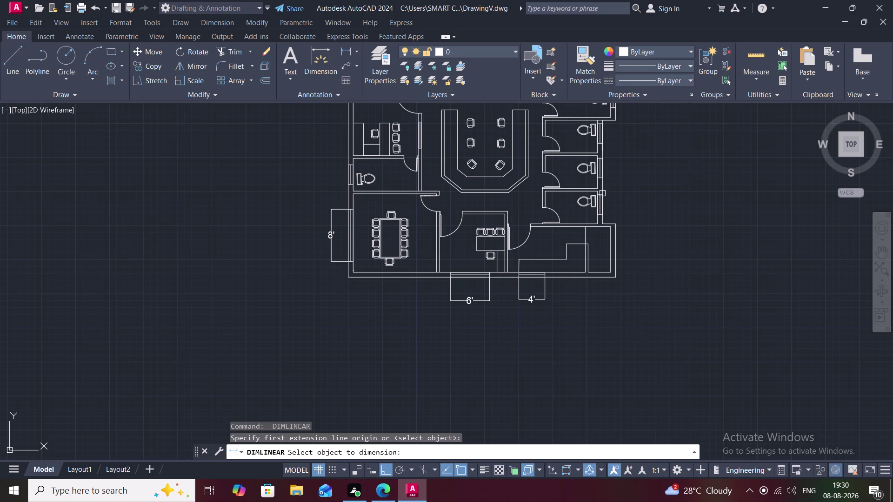
scroll(up, 3)
key(space)
Place 3' linear dimensions beside the first two washroom windows.
key(space)
click(601, 197)
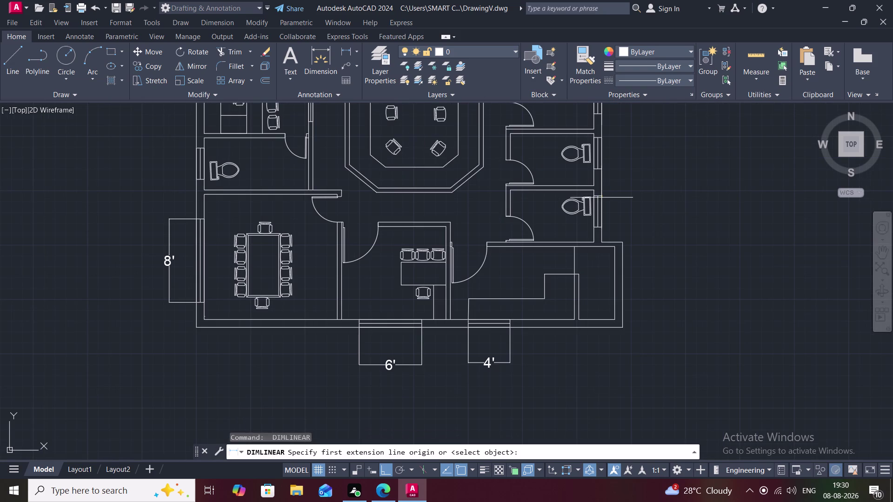
click(604, 229)
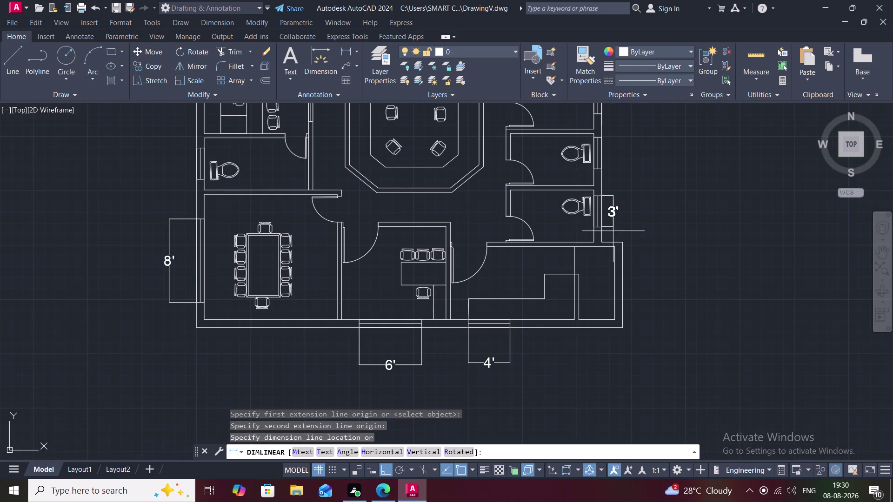
click(613, 231)
key(space)
middle_drag(593, 173, 580, 270)
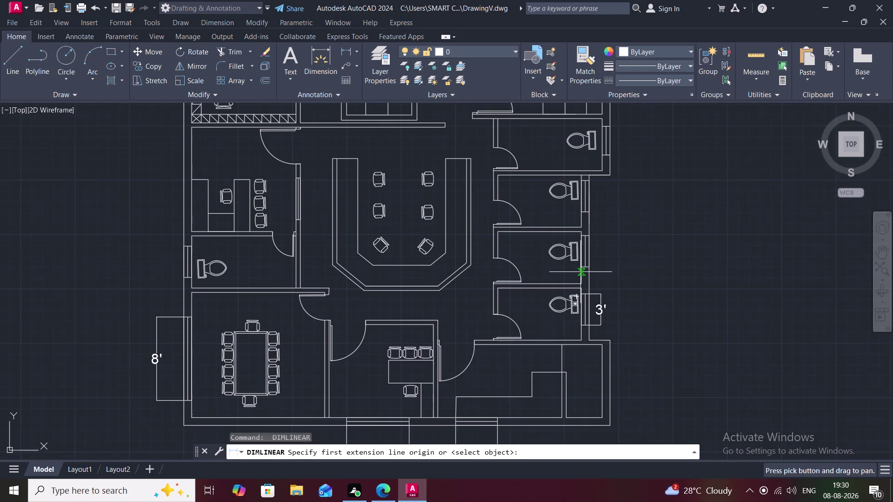
key(space)
key(space)
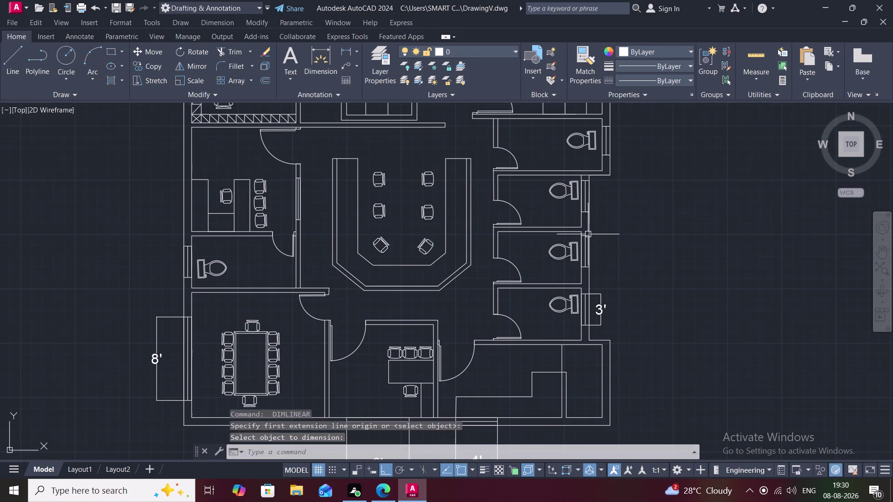
key(space)
click(585, 237)
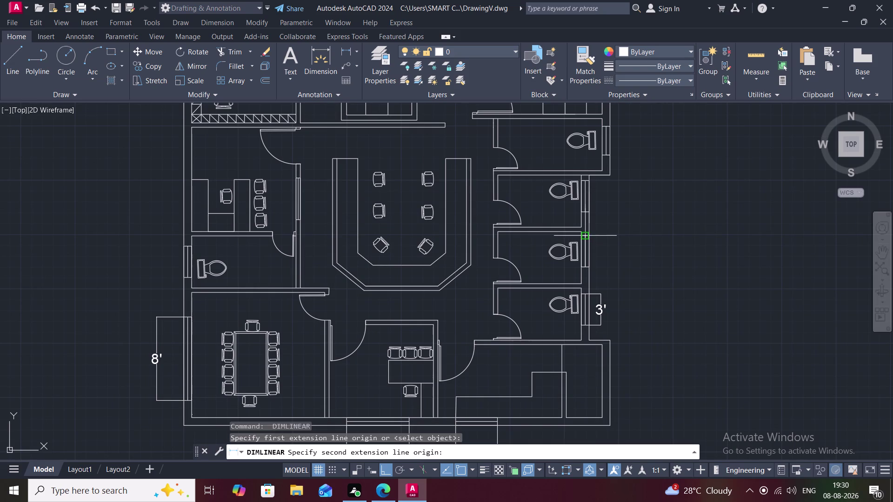
click(588, 266)
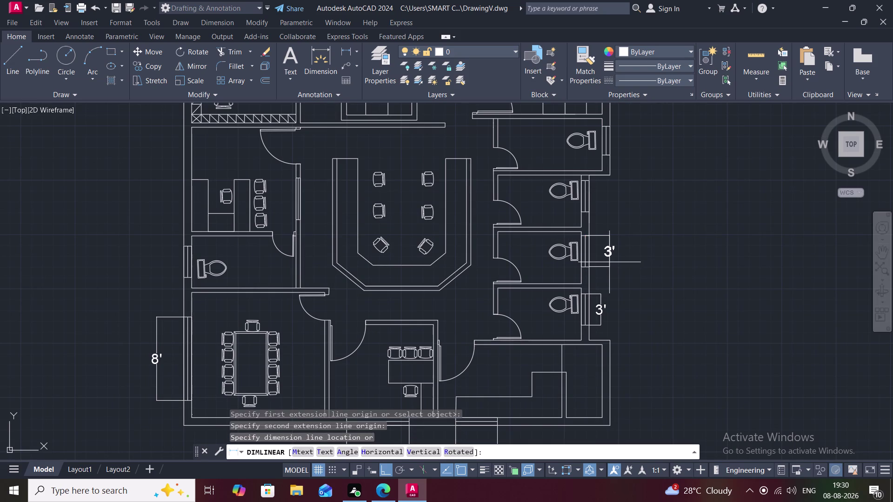
click(611, 262)
Add a third 3' dimension at the next washroom window and start another linear dimension.
key(space)
click(588, 182)
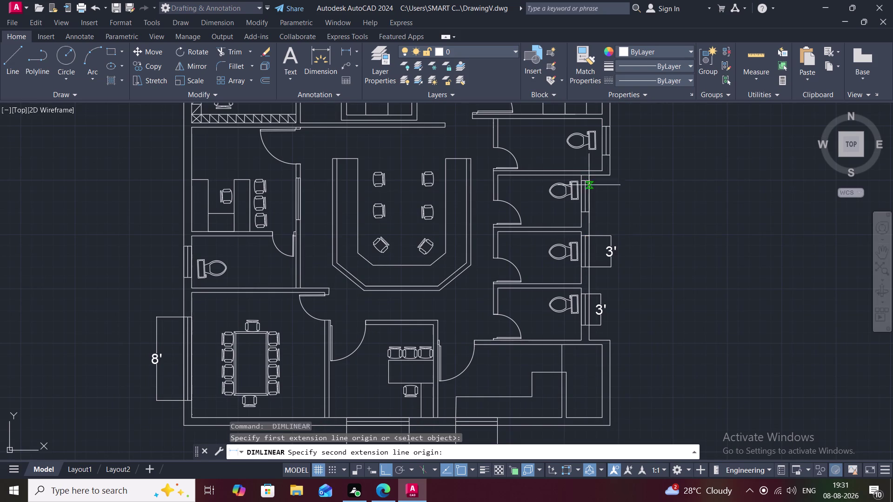
click(589, 215)
click(604, 217)
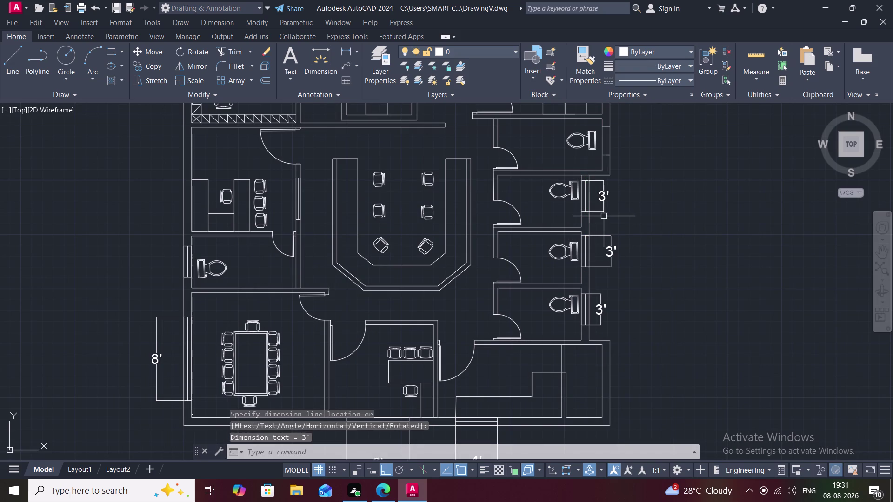
key(space)
middle_drag(601, 188, 585, 254)
key(space)
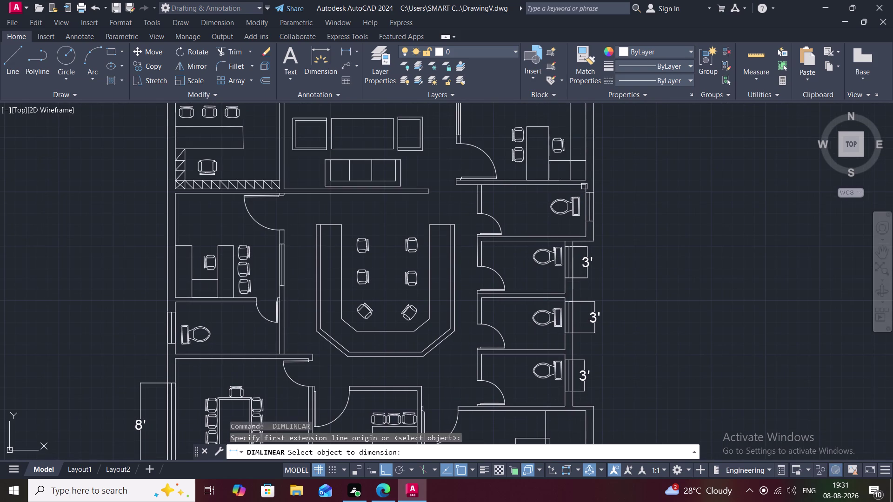
key(space)
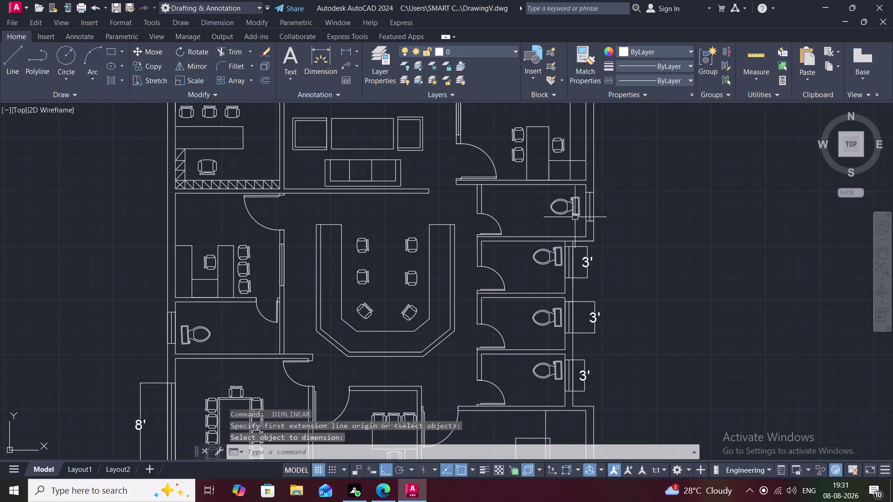
scroll(down, 3)
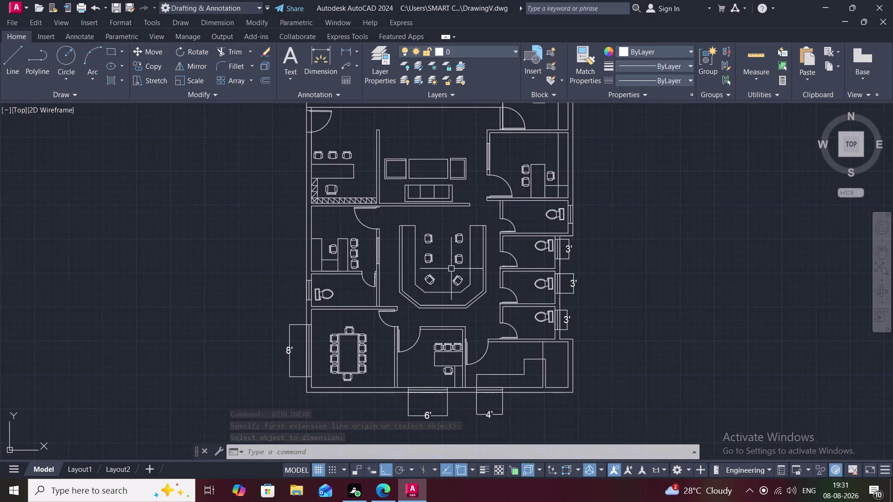
key(space)
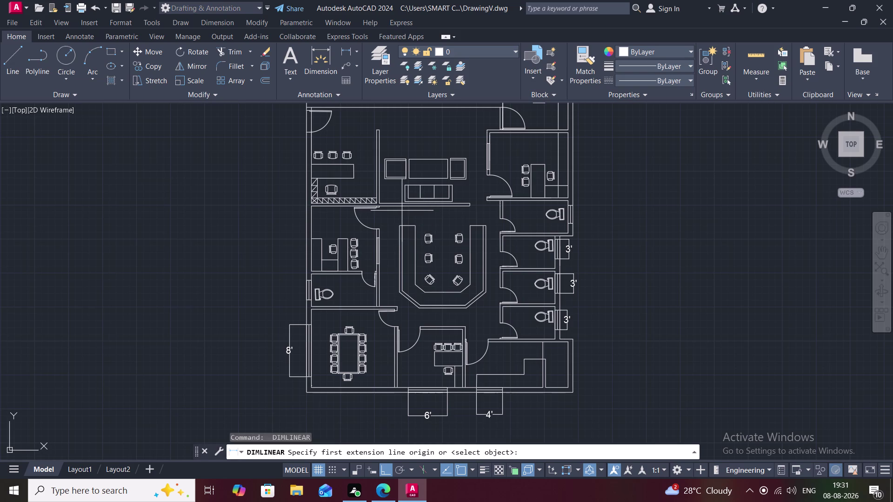
scroll(up, 3)
click(402, 200)
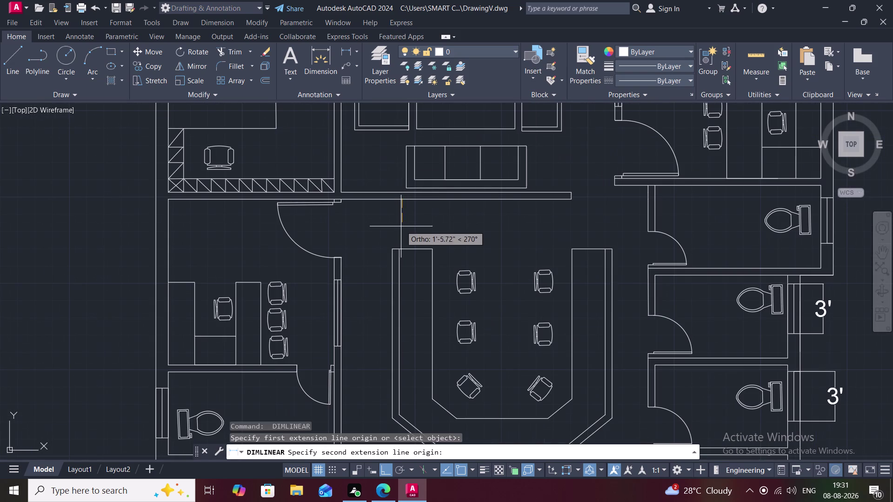
click(402, 249)
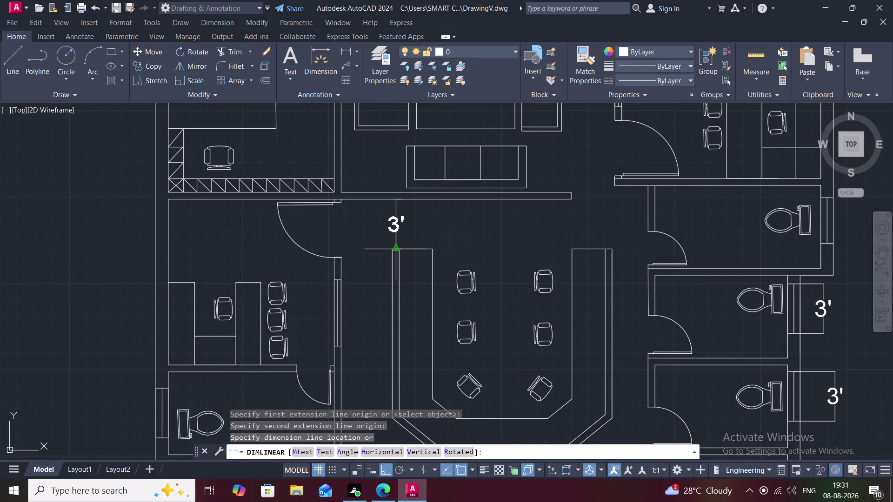
click(393, 246)
middle_drag(393, 299, 387, 243)
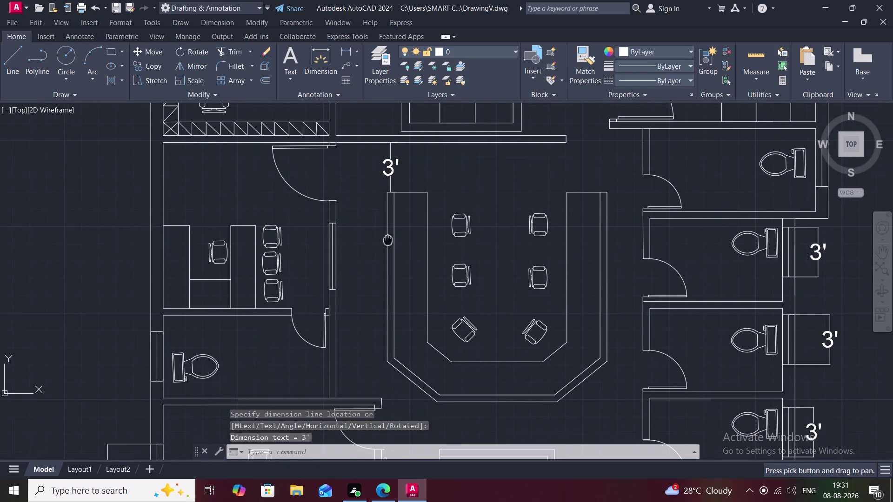
key(space)
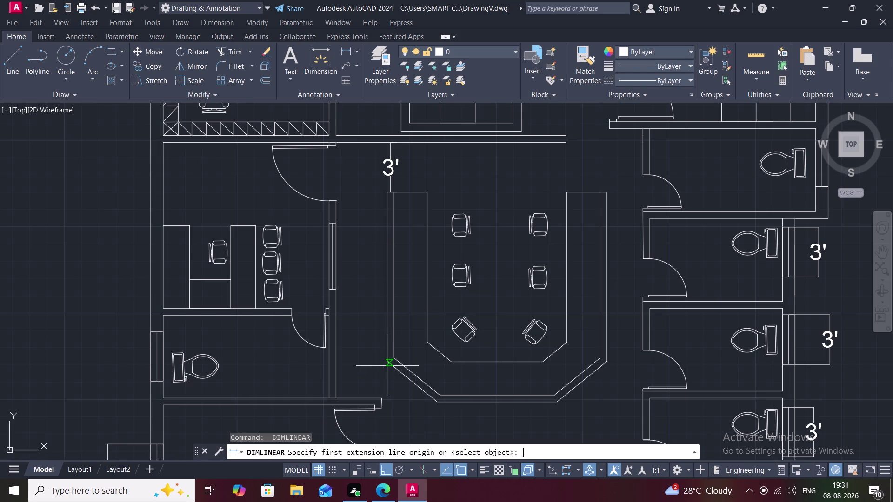
click(386, 366)
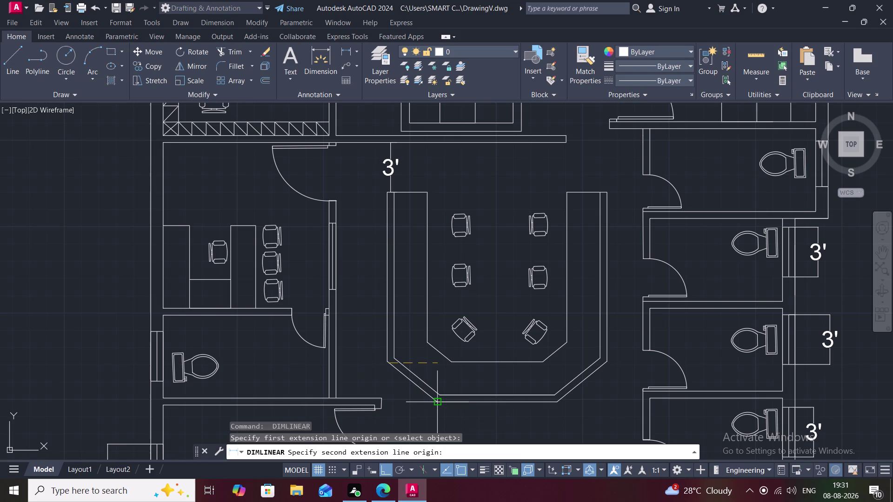
click(437, 402)
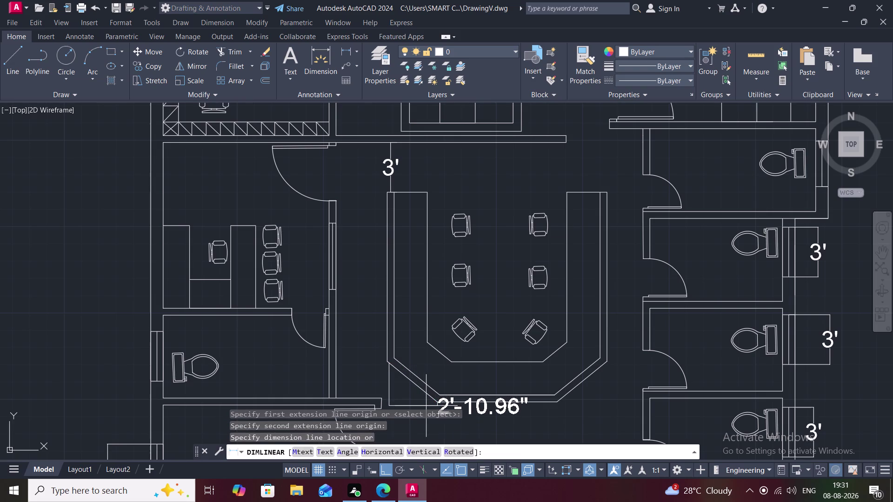
key(Escape)
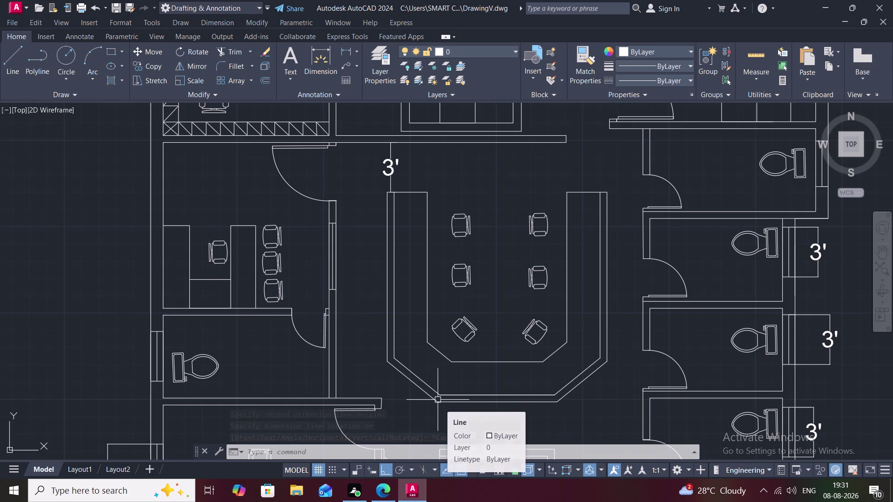
key(space)
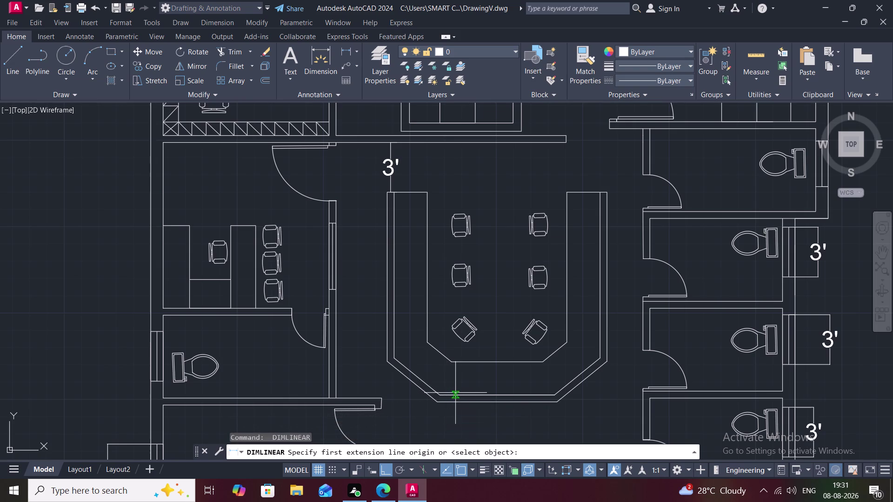
click(460, 397)
click(463, 403)
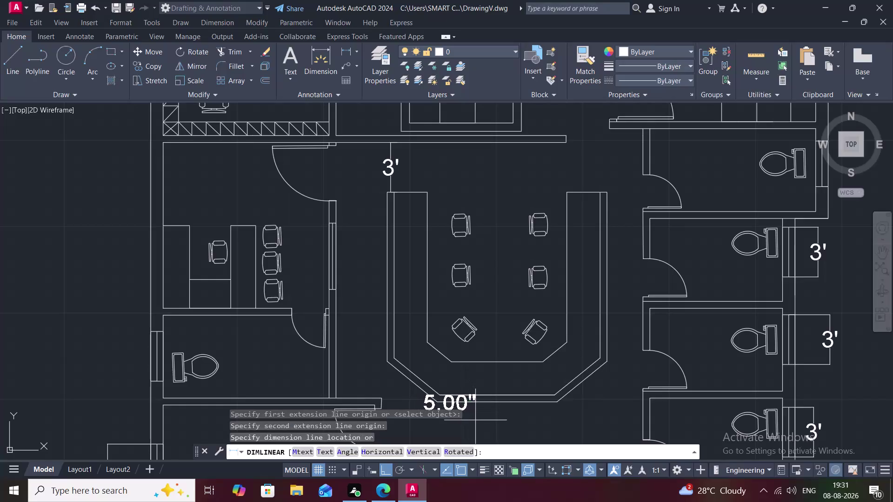
middle_drag(475, 421, 465, 404)
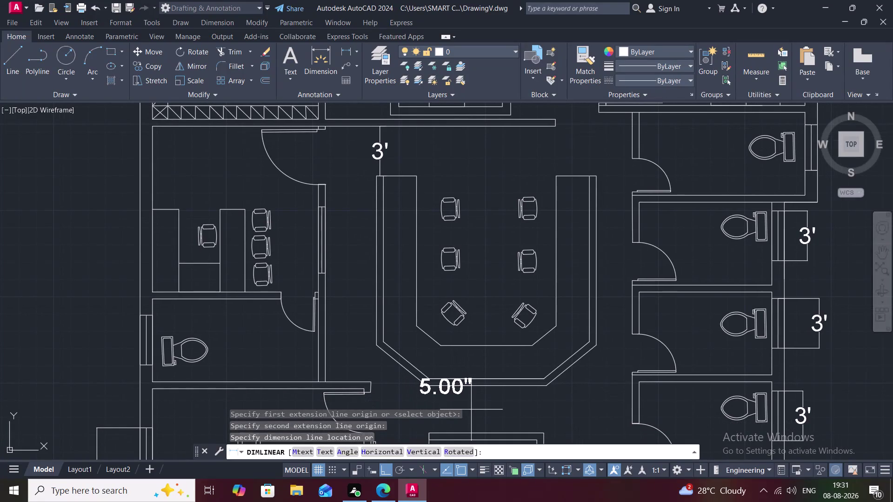
click(502, 416)
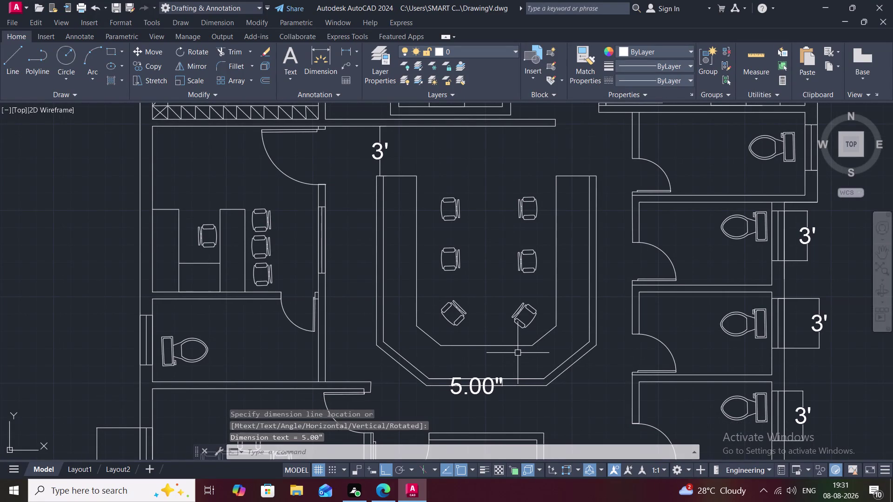
scroll(down, 3)
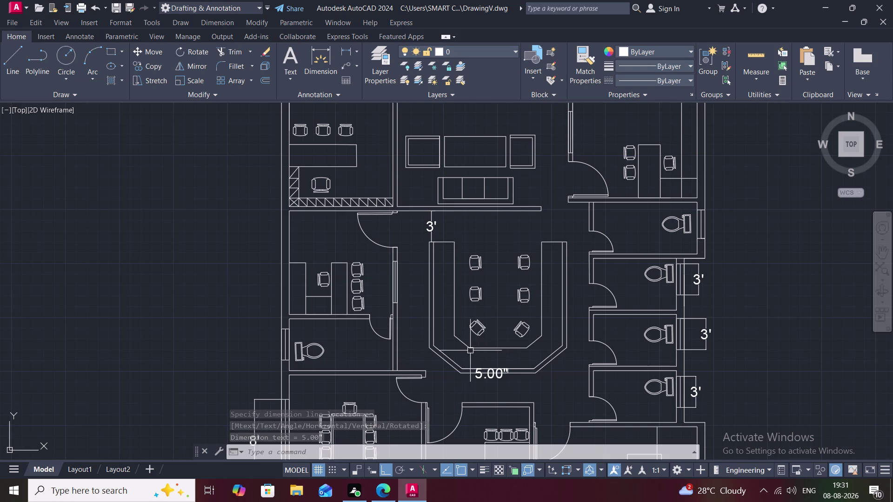
key(space)
click(398, 246)
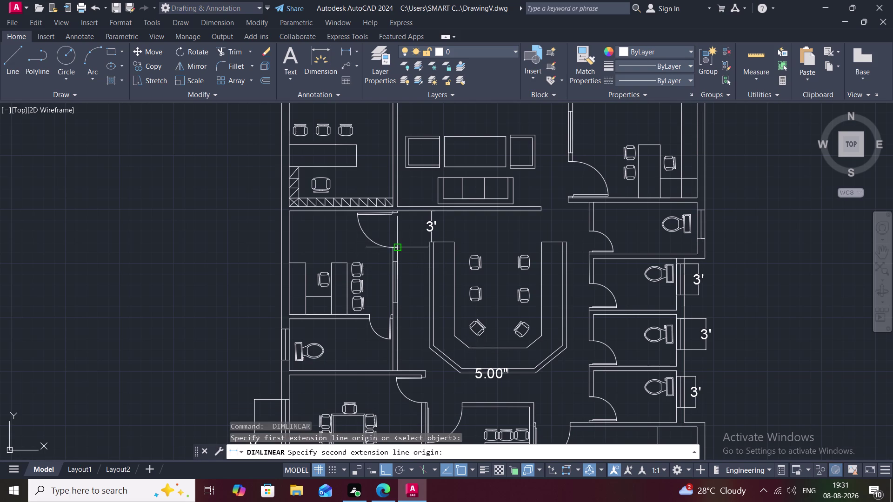
click(397, 210)
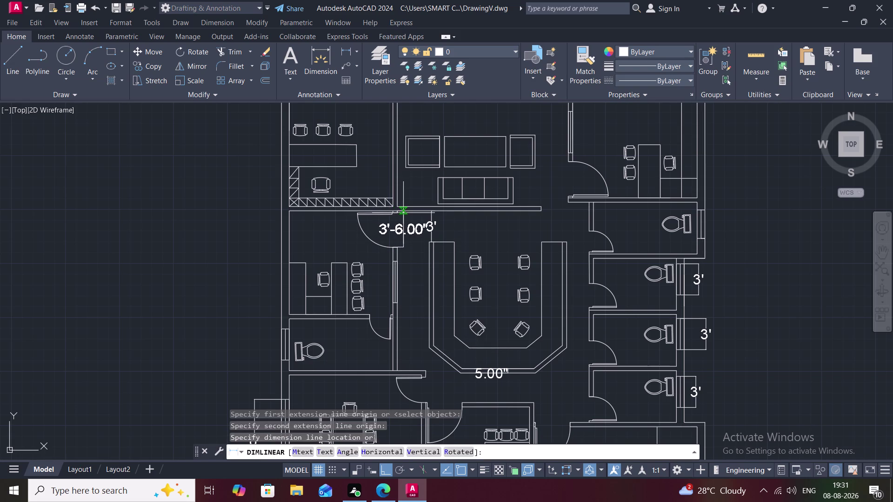
click(400, 213)
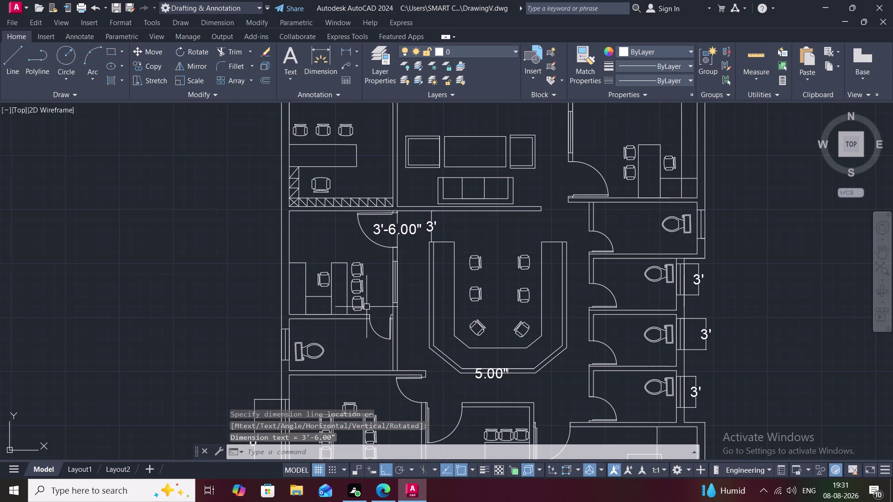
scroll(up, 3)
key(space)
click(372, 327)
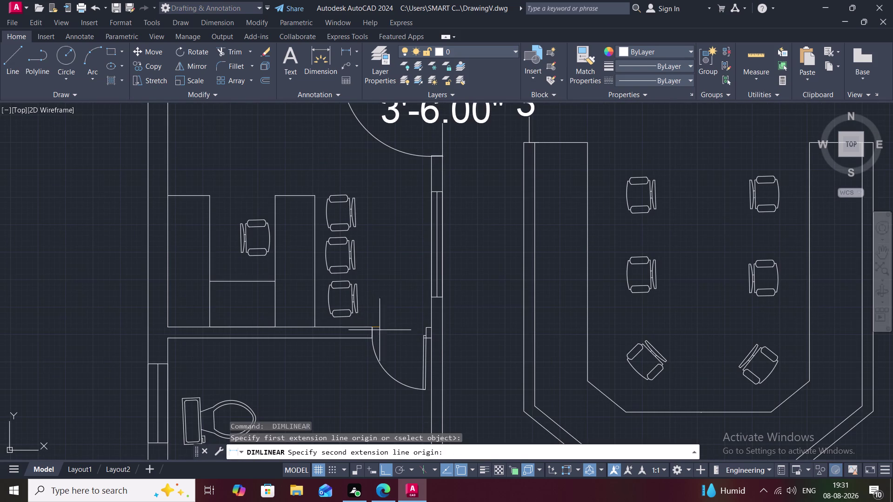
click(423, 334)
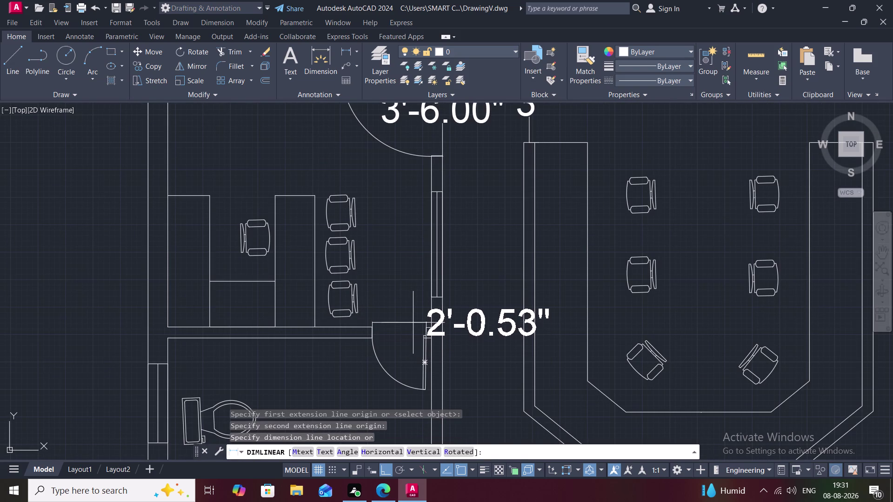
key(Escape)
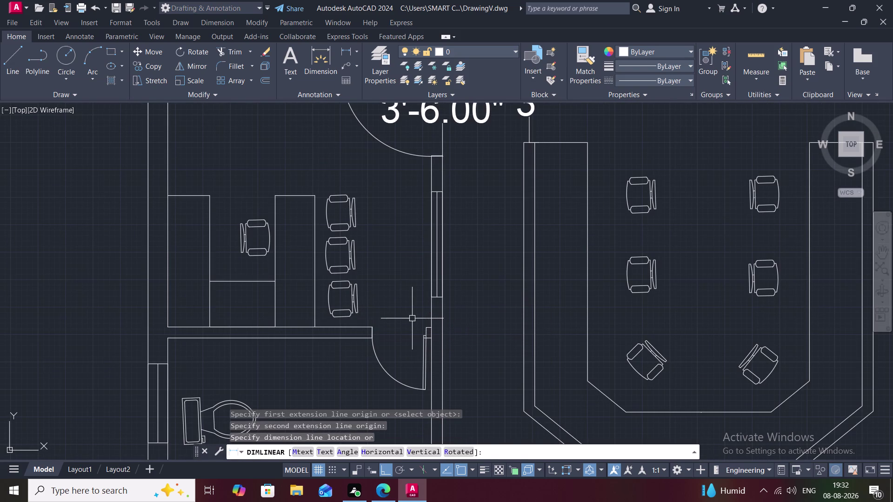
key(space)
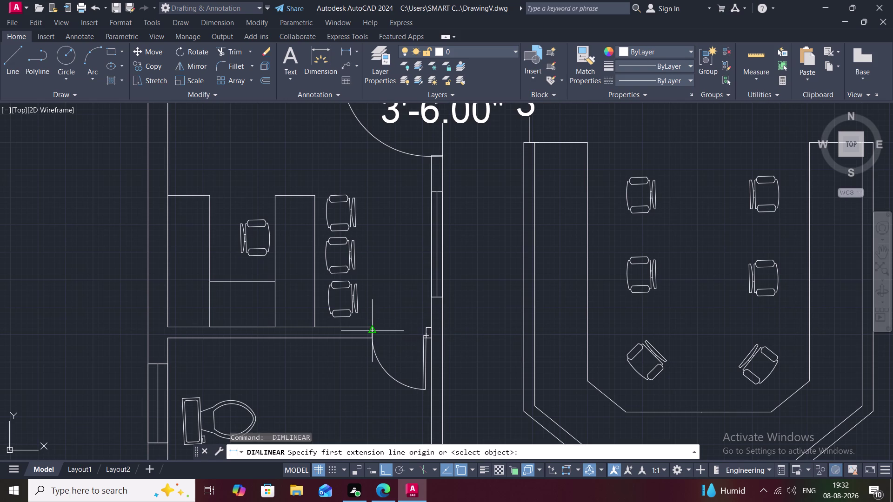
click(371, 329)
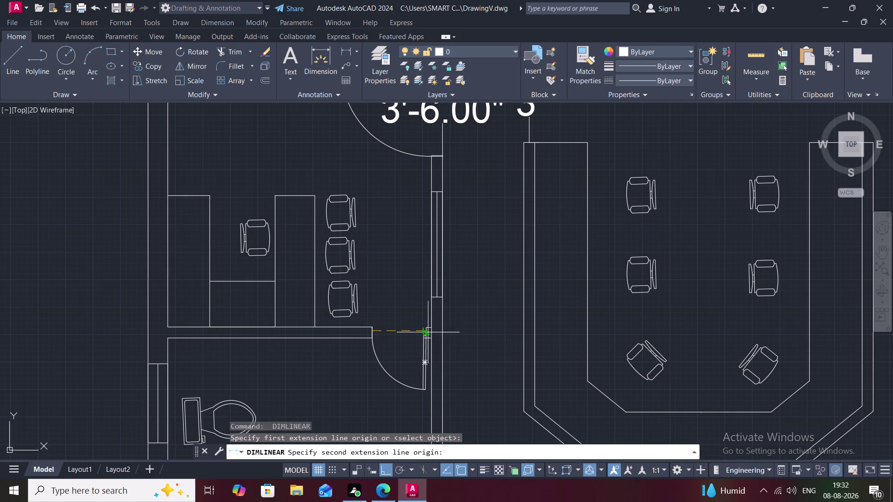
click(430, 334)
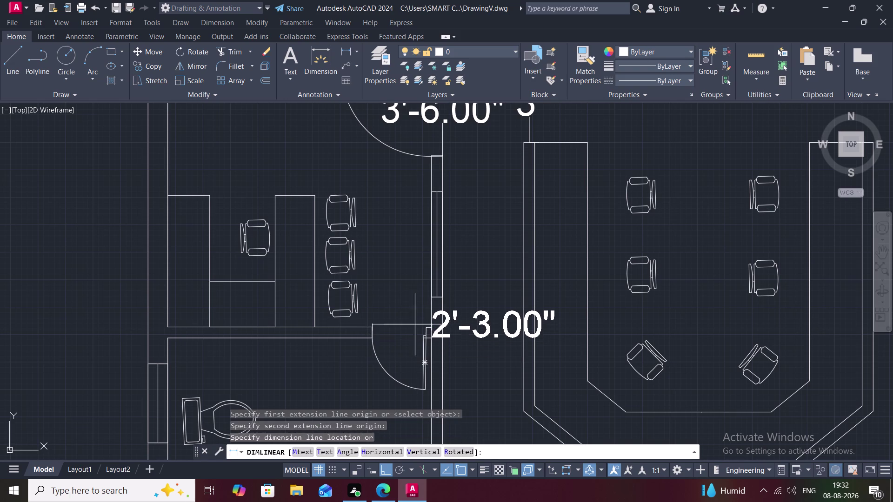
click(403, 312)
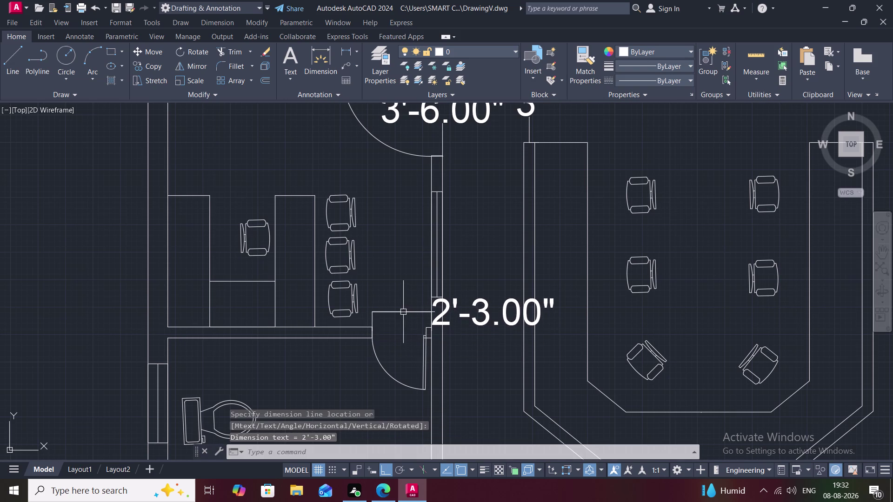
middle_drag(457, 403, 397, 288)
scroll(down, 3)
scroll(down, 3)
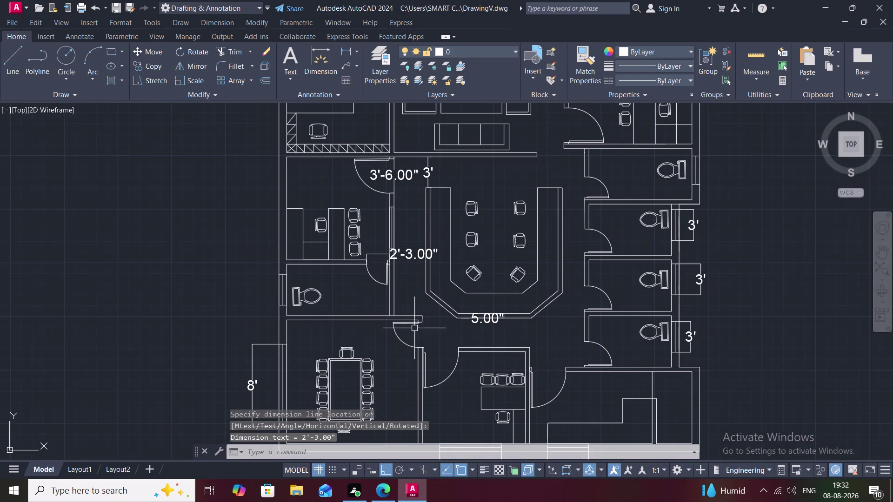
key(space)
scroll(up, 3)
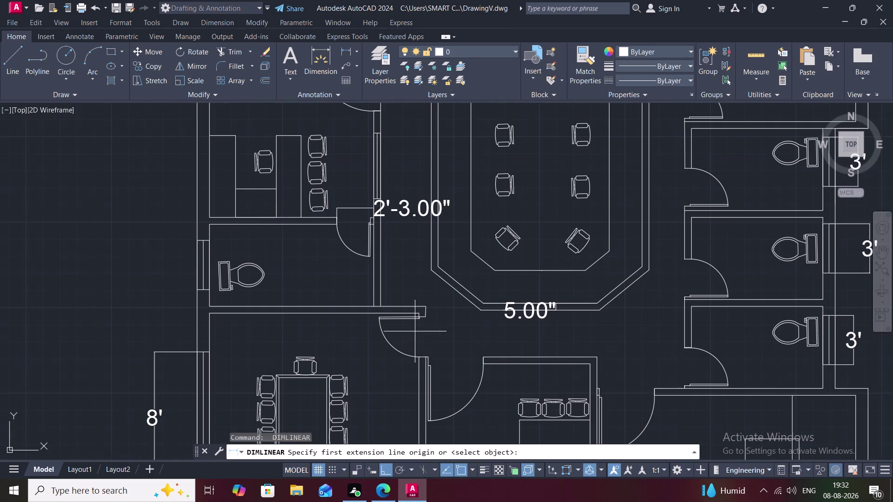
click(425, 359)
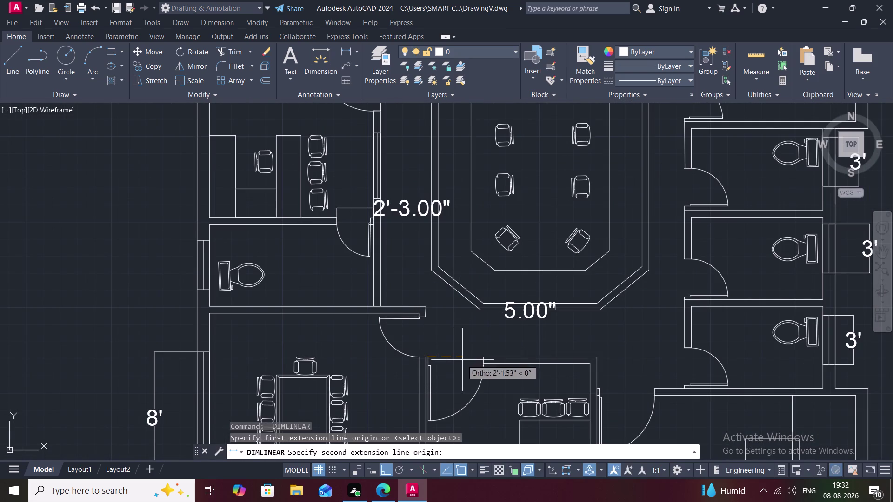
click(481, 359)
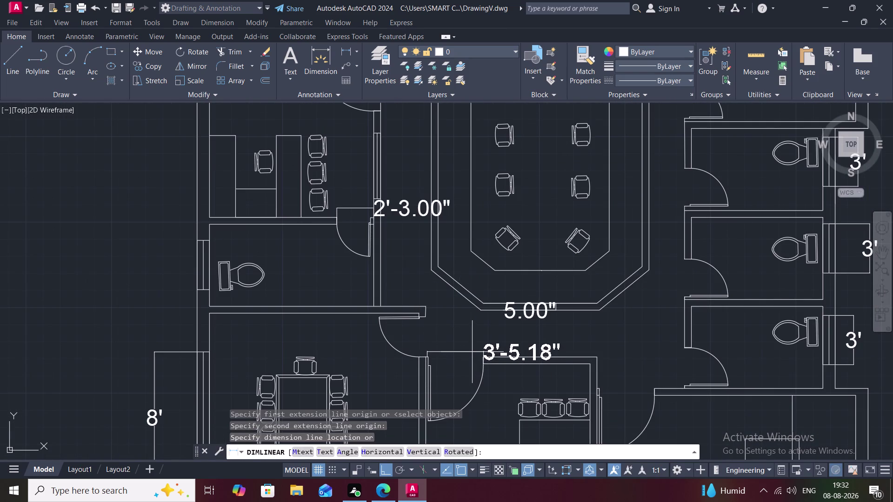
key(Escape)
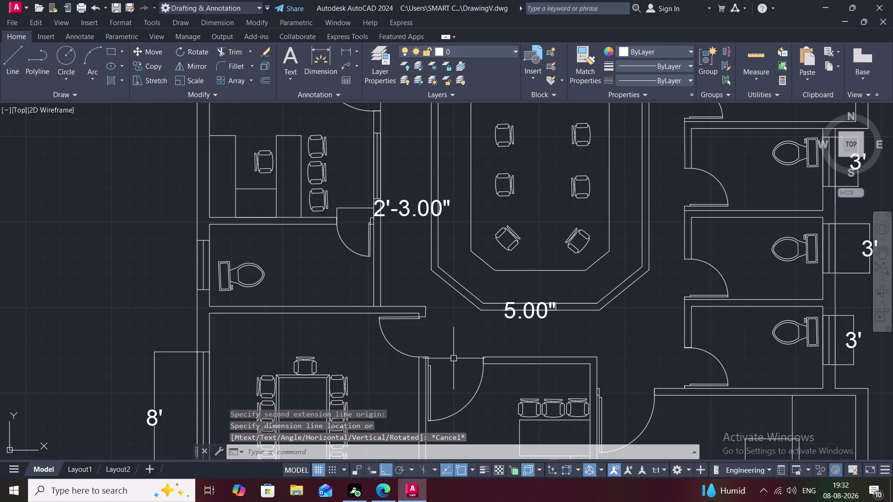
scroll(up, 3)
key(space)
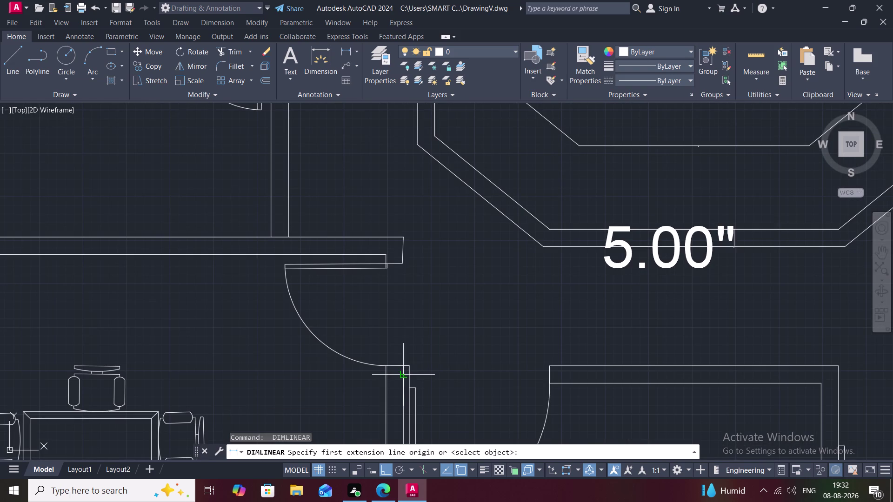
click(411, 369)
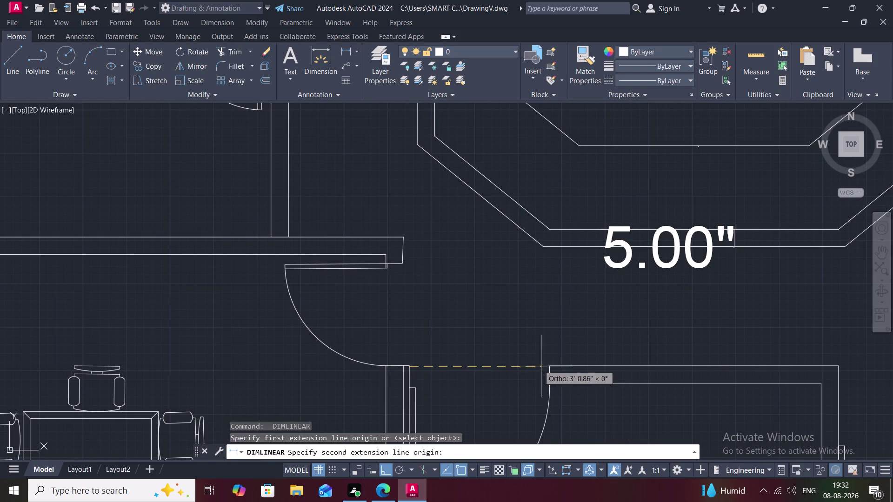
click(547, 369)
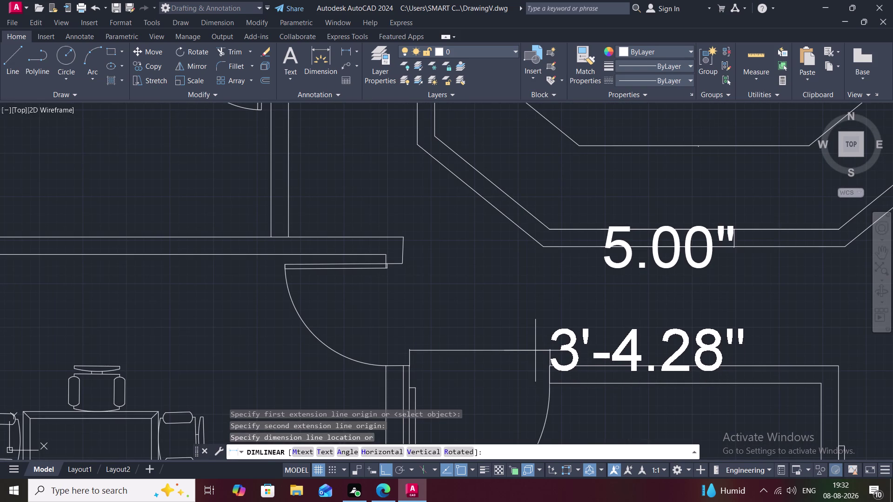
key(Escape)
key(space)
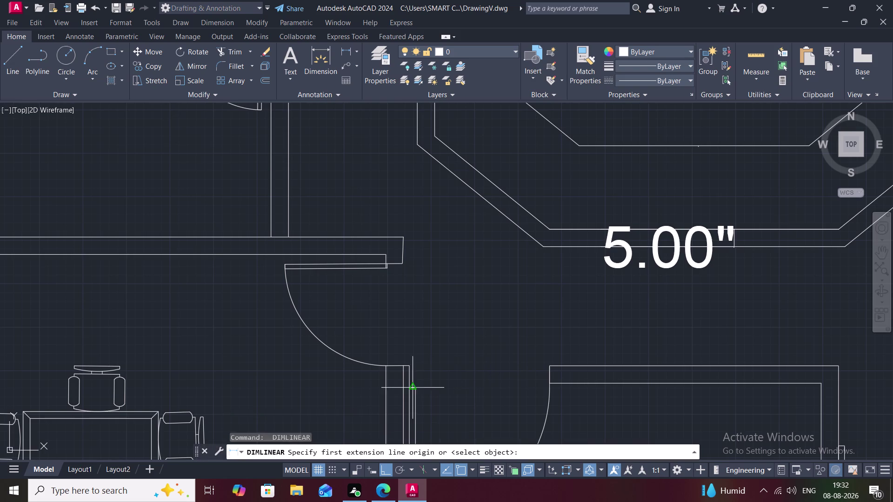
scroll(up, 3)
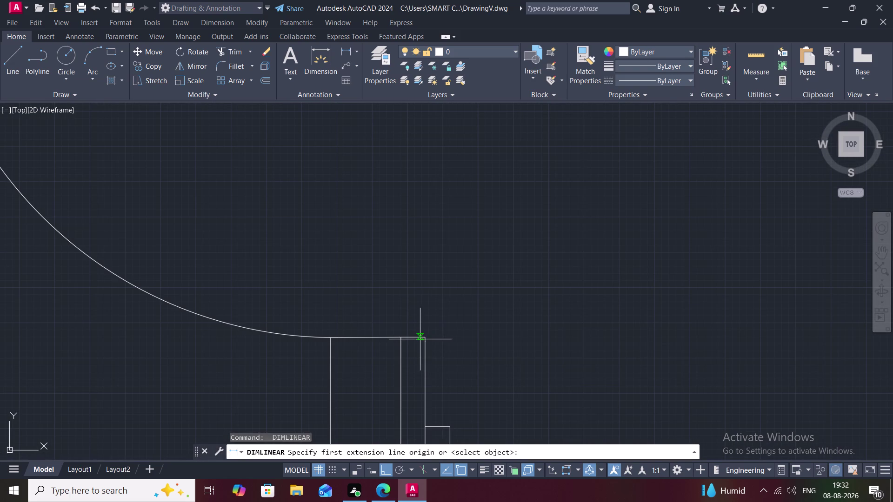
click(420, 339)
scroll(down, 3)
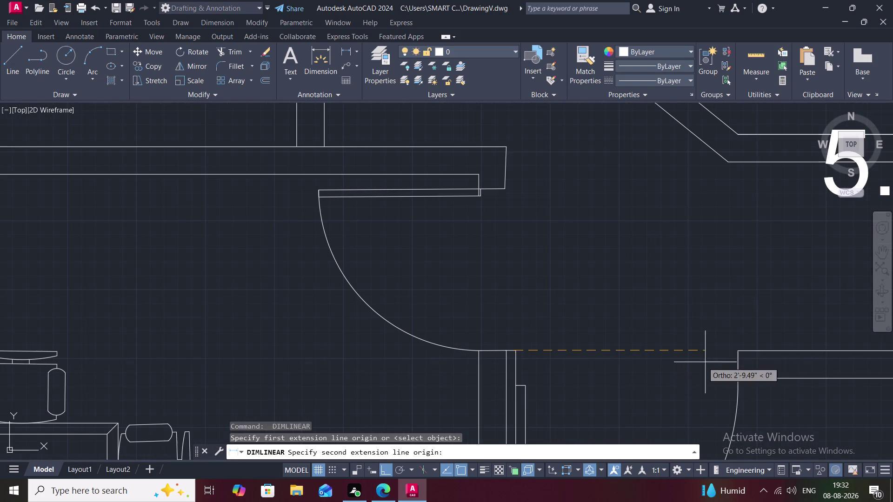
click(738, 354)
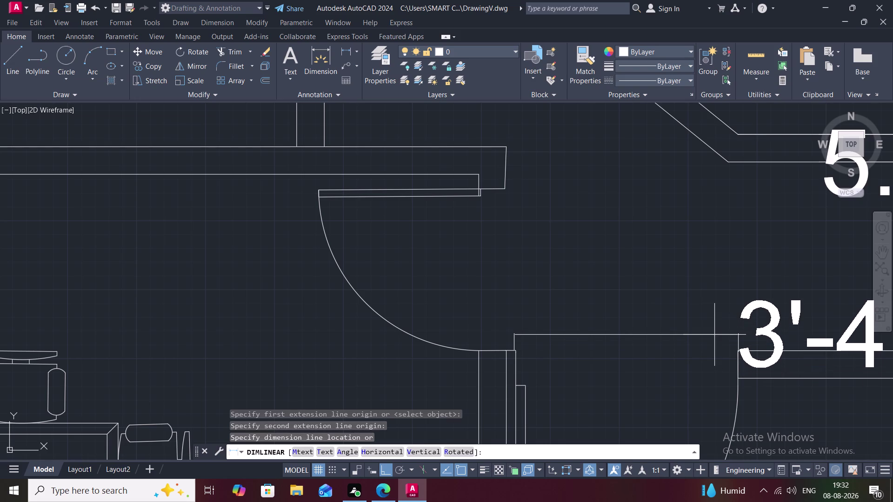
key(Escape)
key(space)
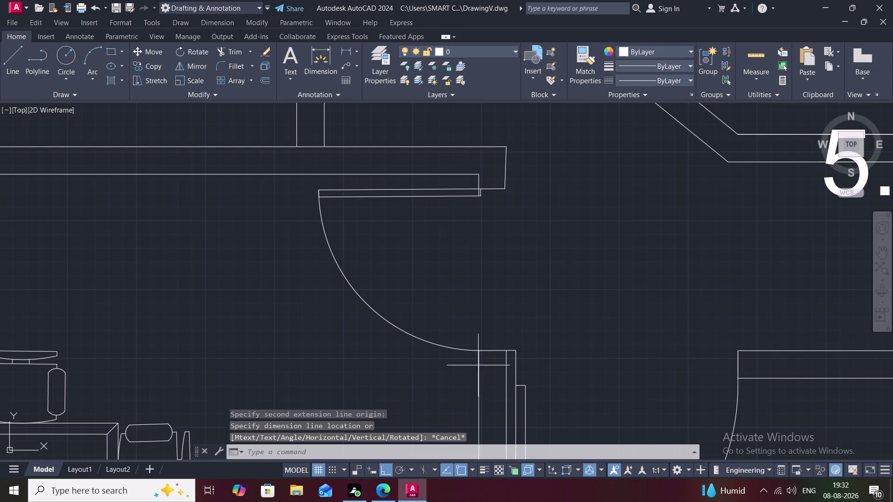
click(478, 354)
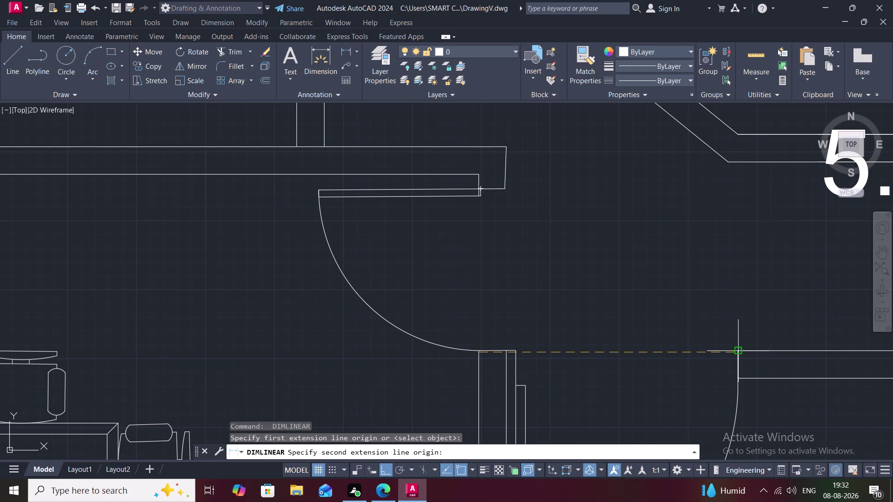
click(739, 350)
scroll(down, 3)
scroll(down, 3)
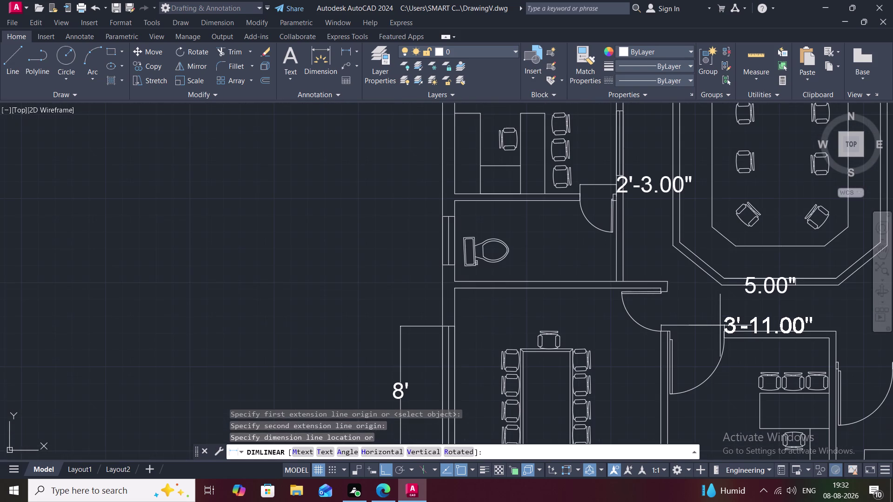
key(Escape)
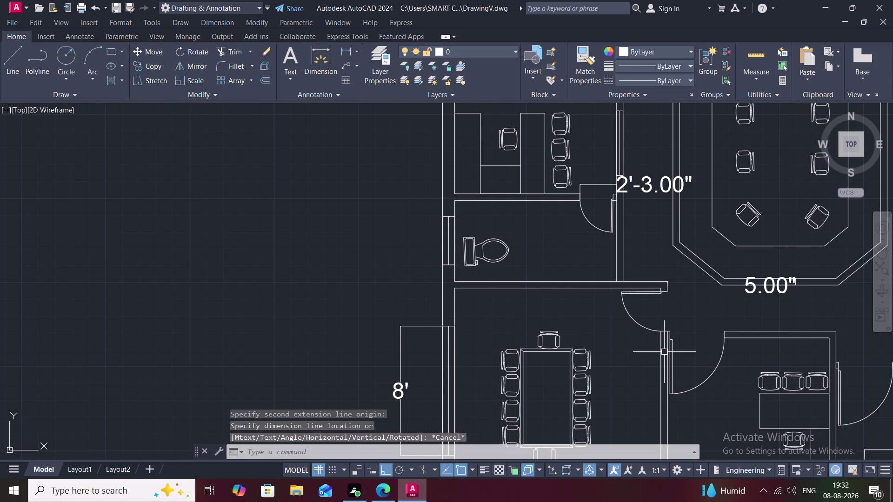
key(space)
scroll(up, 3)
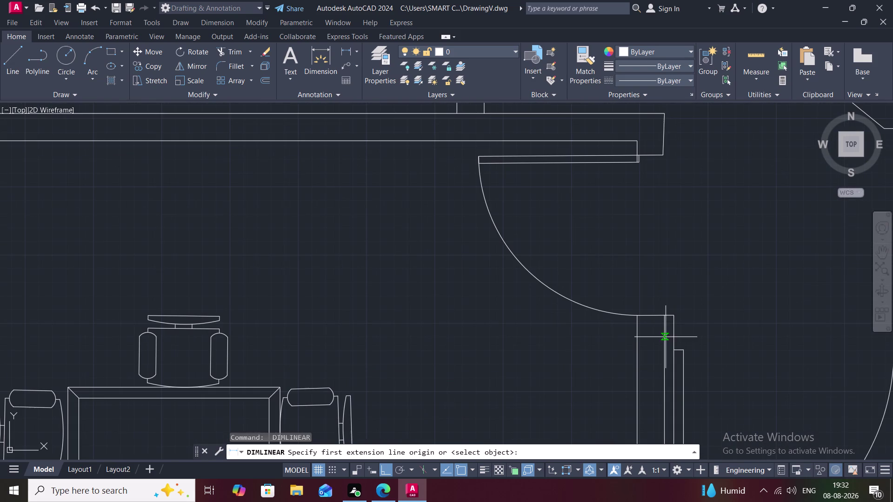
Place a 3'-6.00" linear dimension above the first door opening.
click(664, 336)
middle_drag(734, 327, 662, 341)
scroll(down, 3)
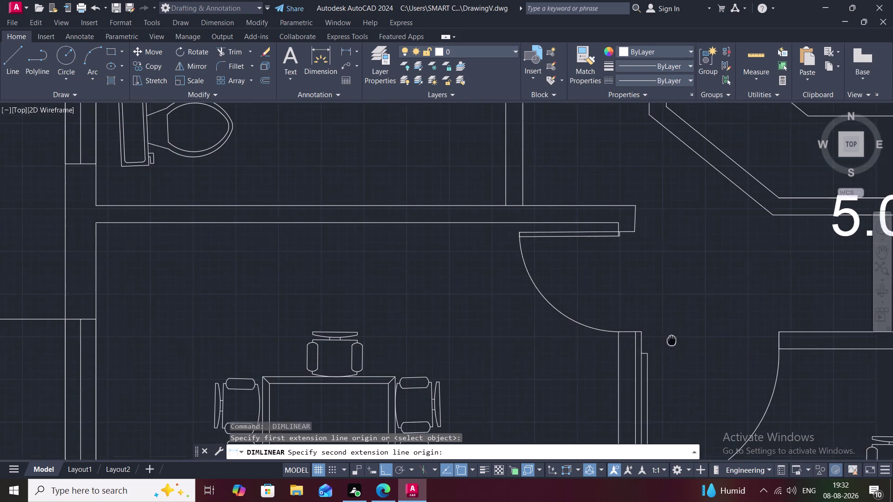
middle_drag(662, 341, 654, 343)
click(750, 346)
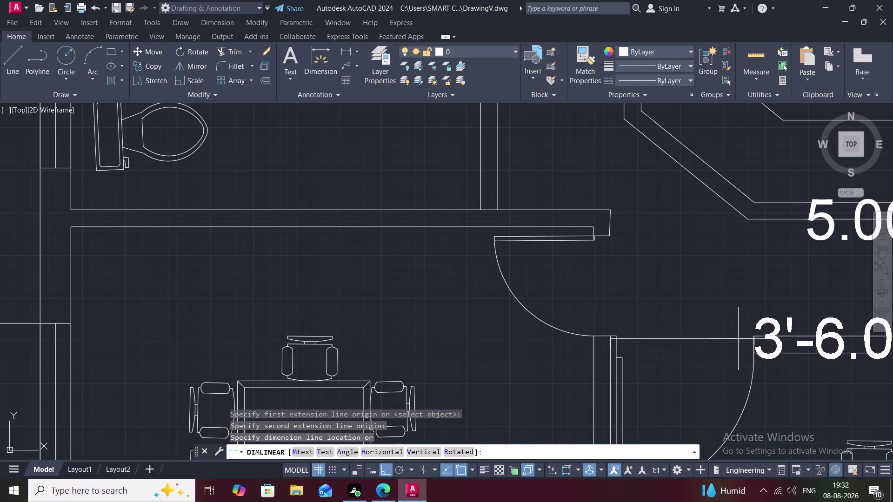
click(729, 327)
scroll(down, 3)
middle_drag(726, 349, 722, 349)
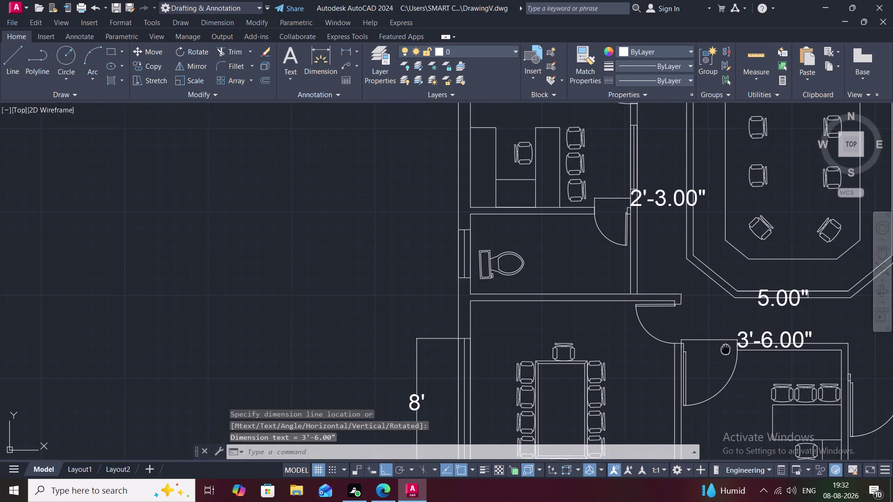
middle_drag(722, 350, 446, 360)
scroll(down, 3)
Cancel a wrong attempt and place the second 3'-6.00" dimension above the neighbouring opening.
key(space)
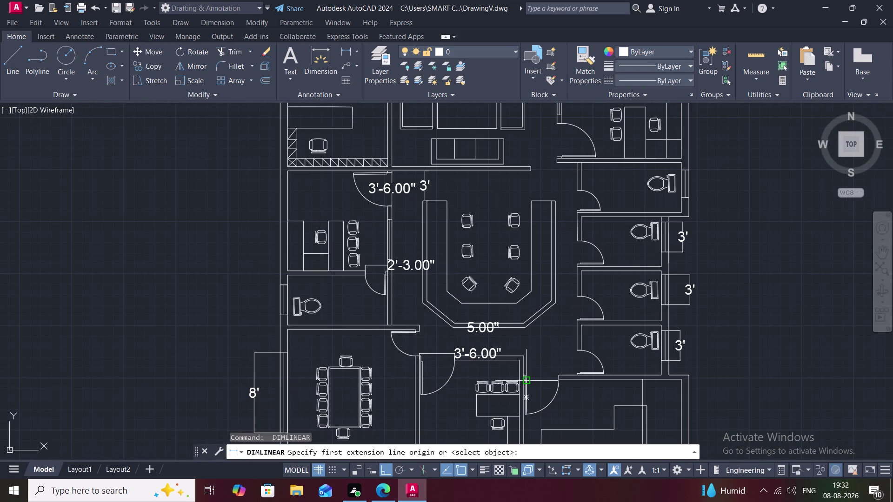
scroll(up, 3)
key(space)
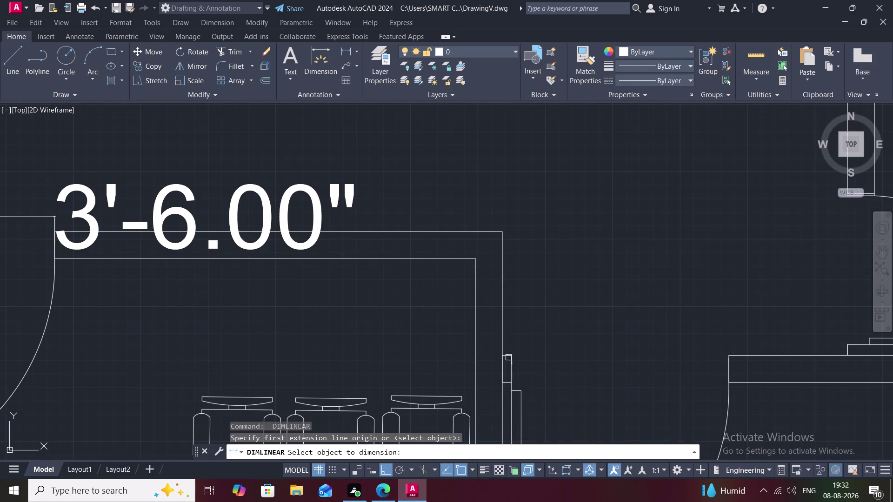
key(space)
key(space)
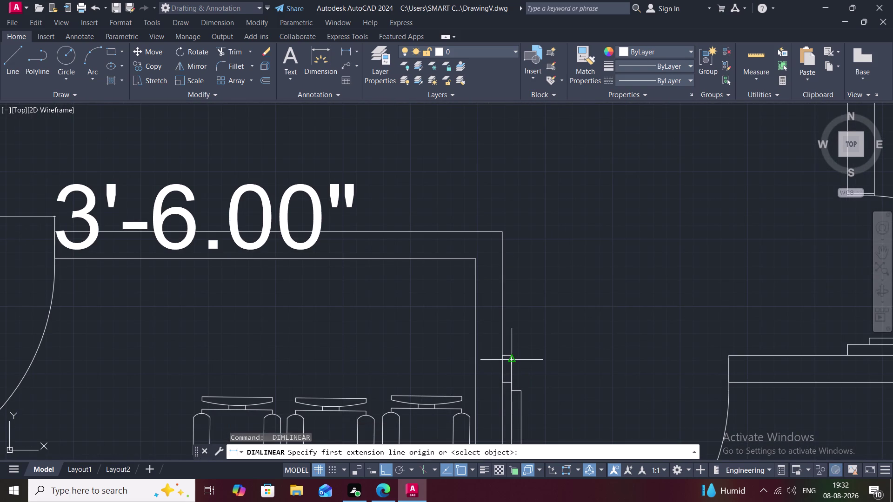
click(510, 359)
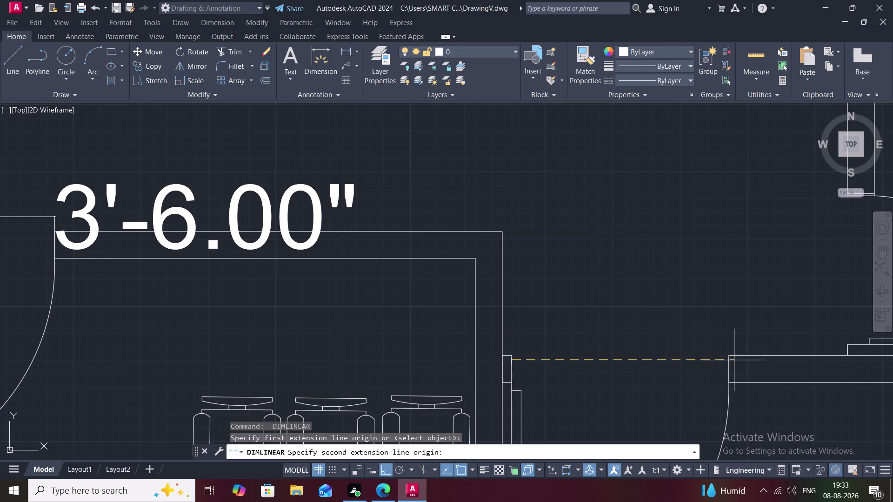
click(729, 363)
key(Escape)
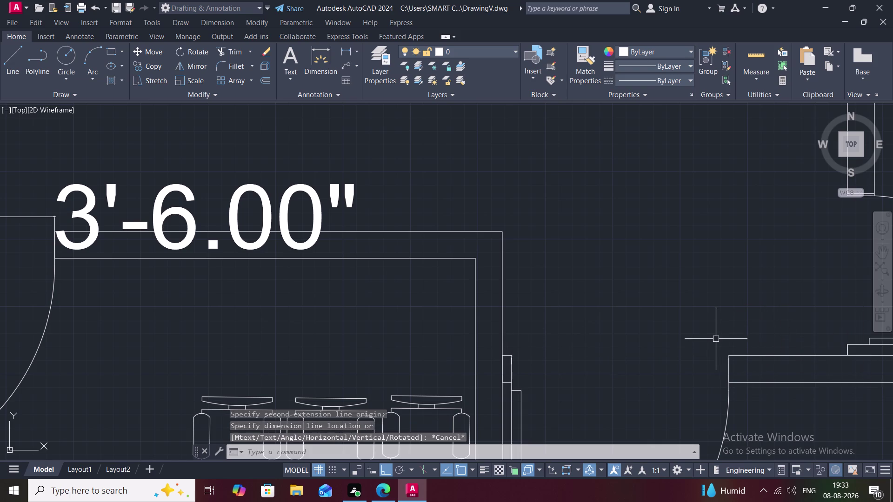
key(space)
click(503, 355)
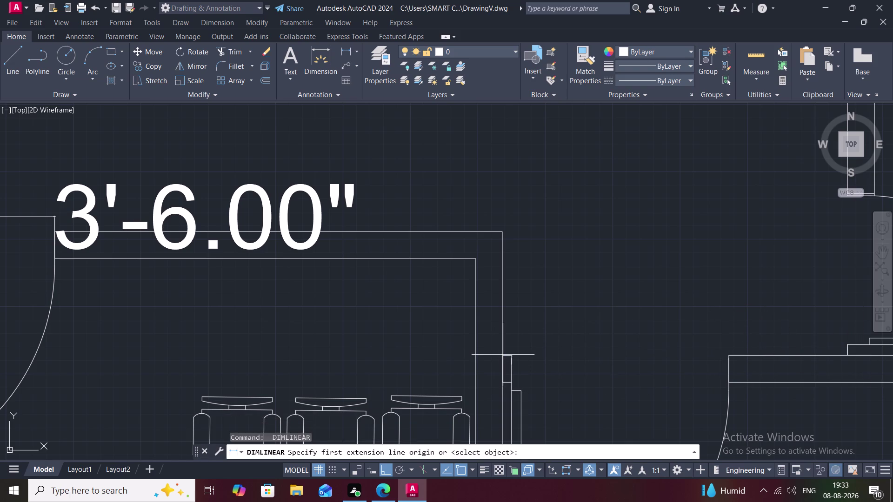
click(728, 354)
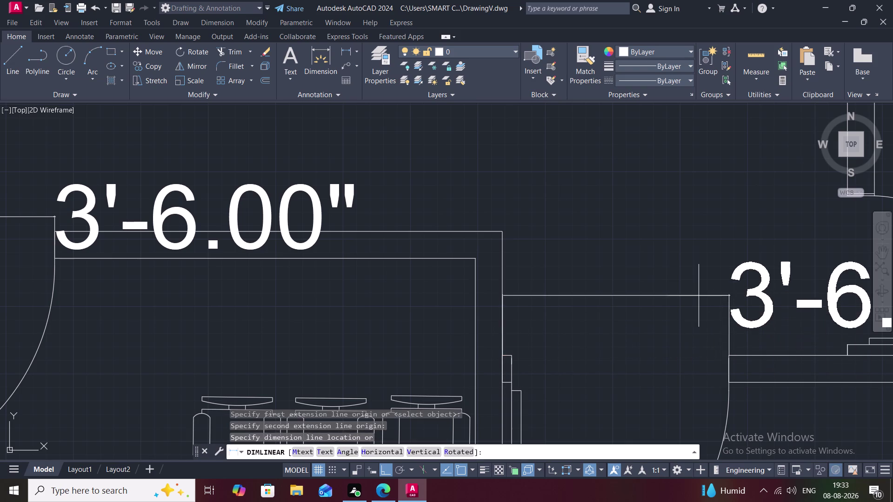
click(698, 296)
Start dimensioning the restroom opening, then cancel the 2'-3.63" dimension.
scroll(down, 3)
scroll(down, 3)
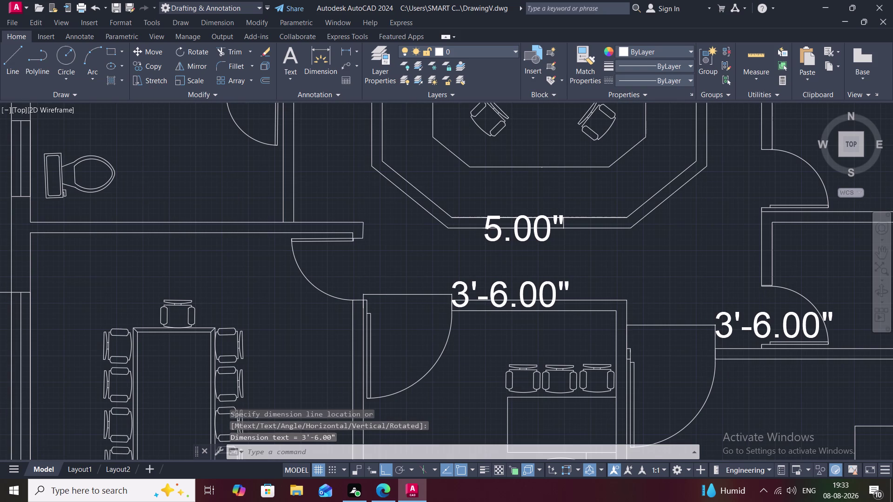
key(space)
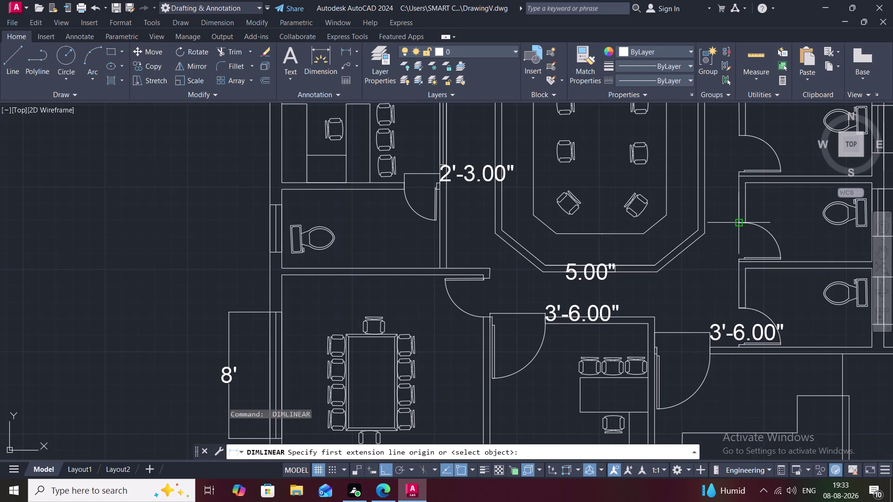
click(738, 225)
click(736, 259)
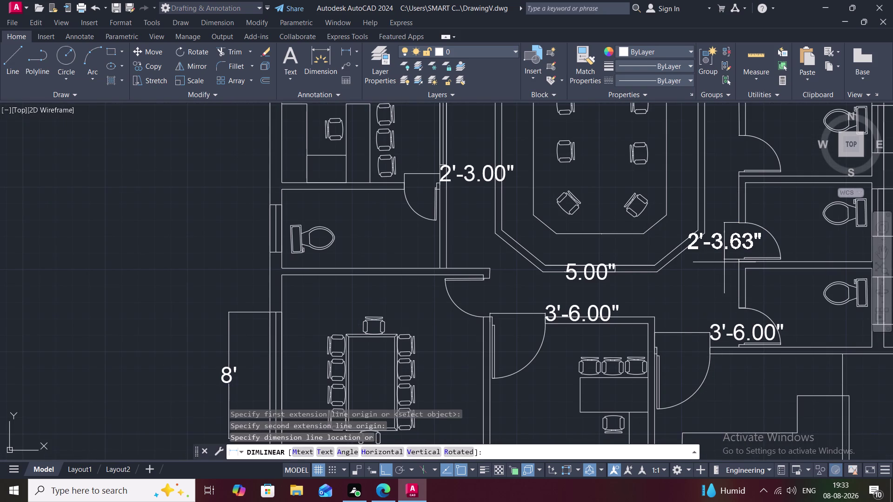
scroll(up, 3)
scroll(up, 3)
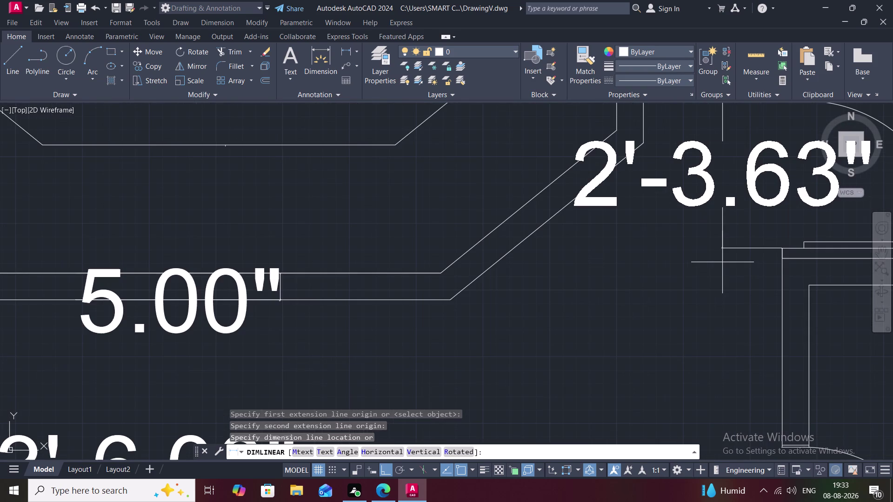
key(Escape)
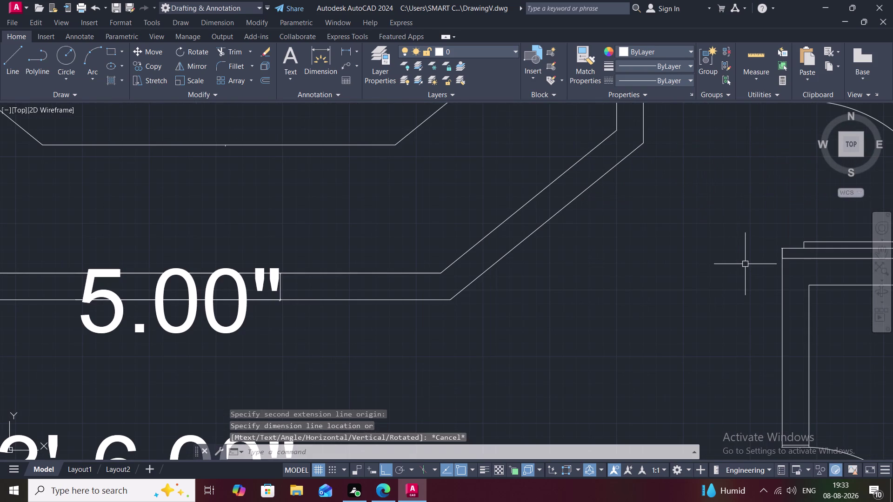
Try another opening dimension and cancel the resulting 2'-3.50" measurement.
middle_drag(745, 264, 642, 376)
scroll(down, 3)
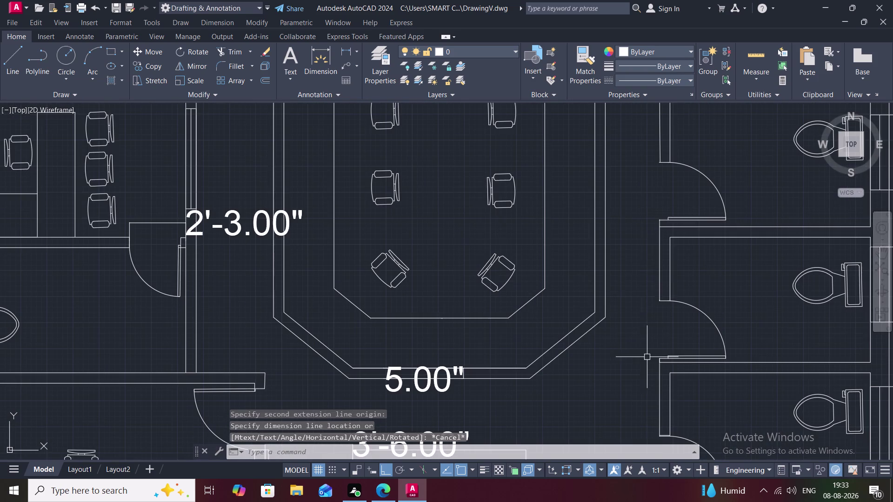
key(space)
click(657, 163)
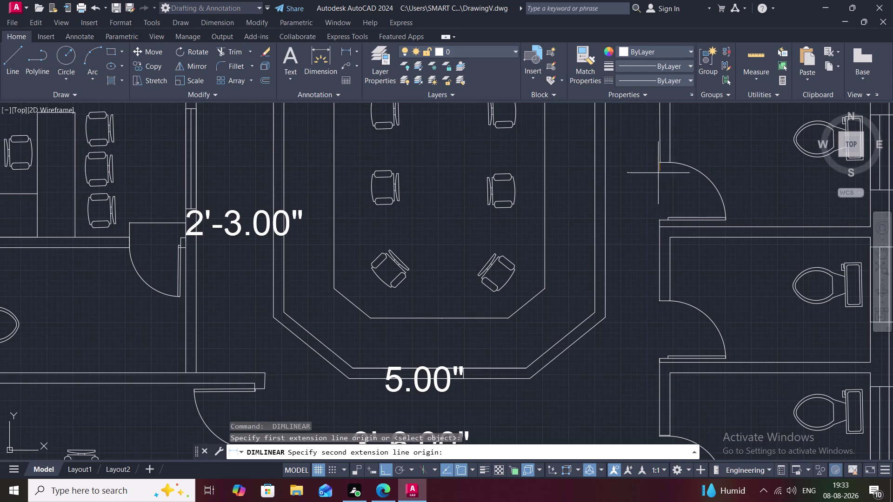
click(660, 220)
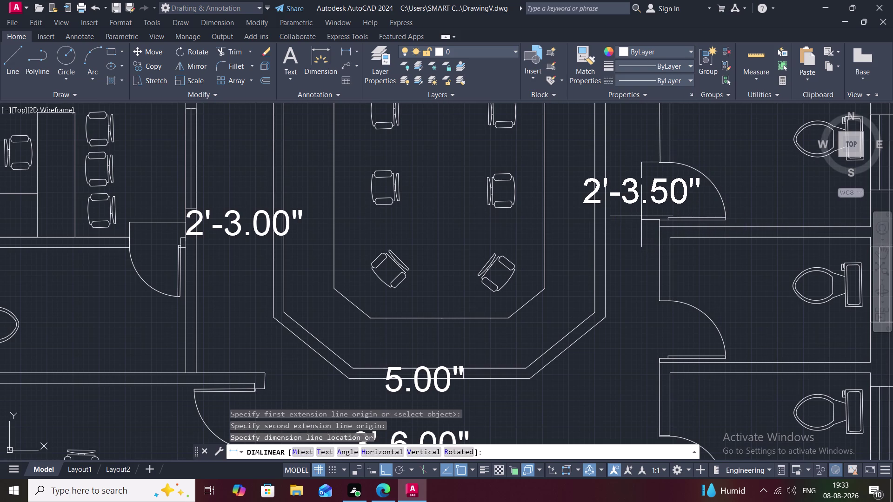
key(Escape)
scroll(down, 3)
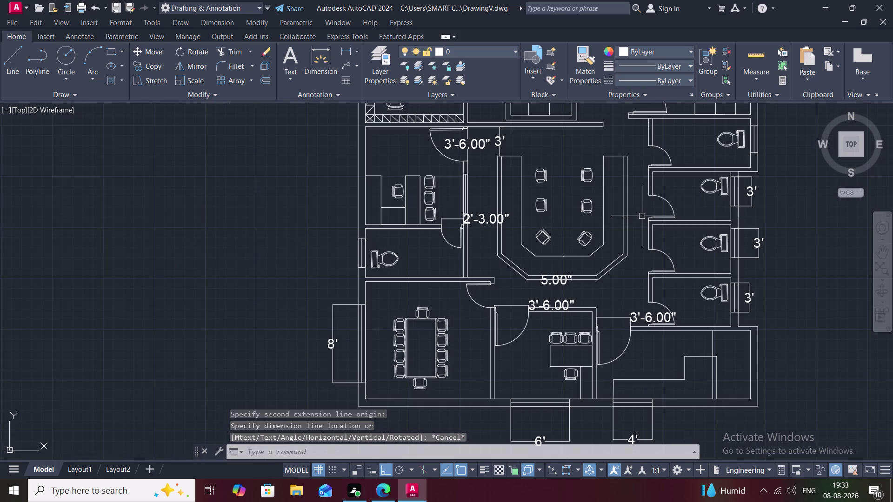
scroll(down, 3)
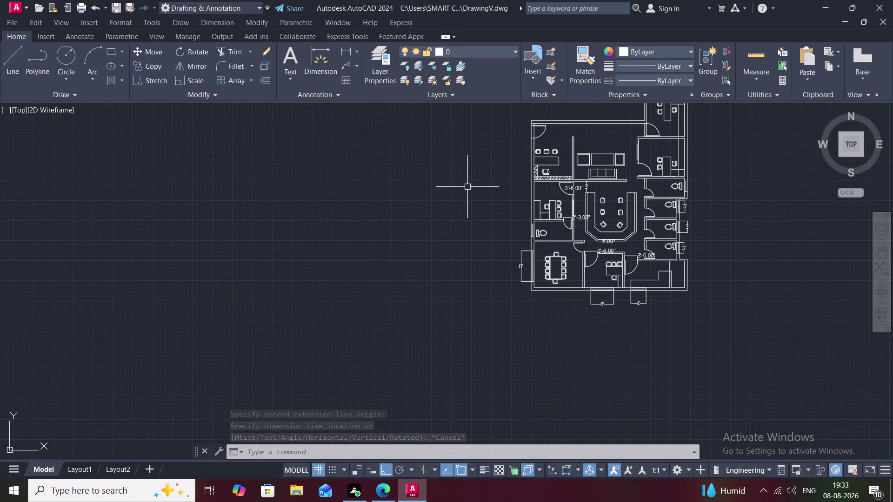
middle_drag(526, 137, 490, 275)
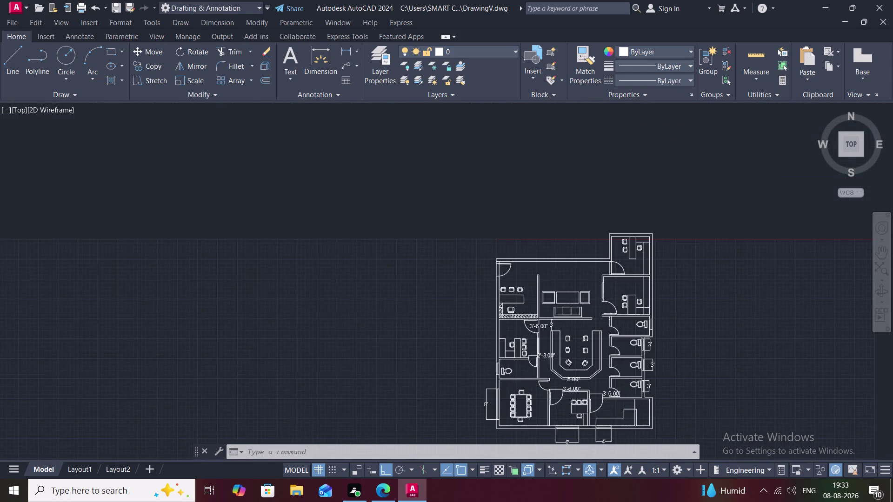
scroll(up, 3)
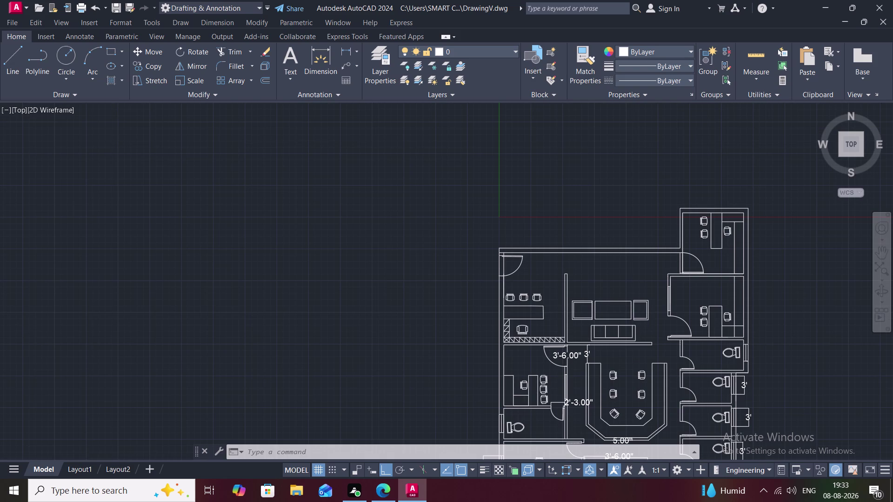
text(TR)
key(space)
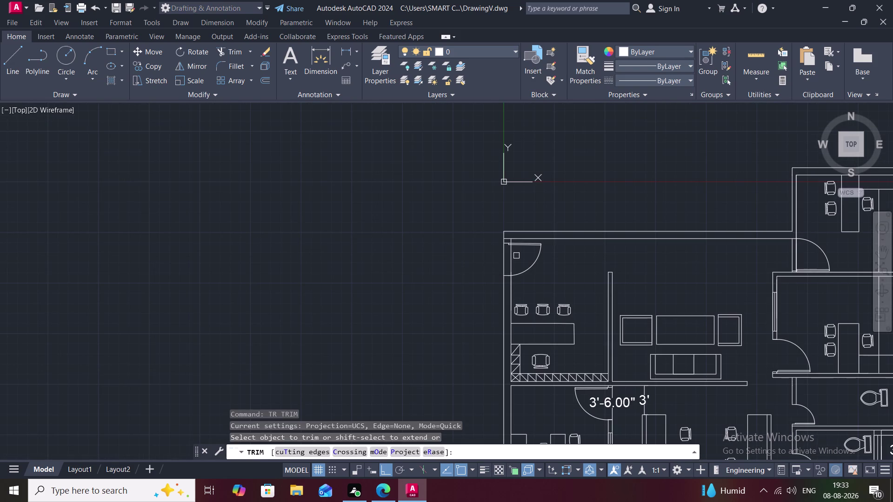
click(510, 258)
click(505, 257)
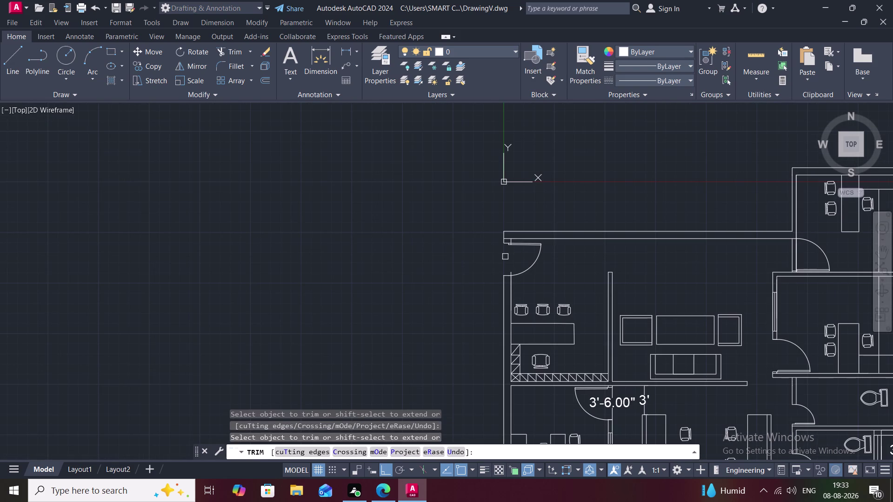
click(510, 272)
click(512, 243)
scroll(up, 3)
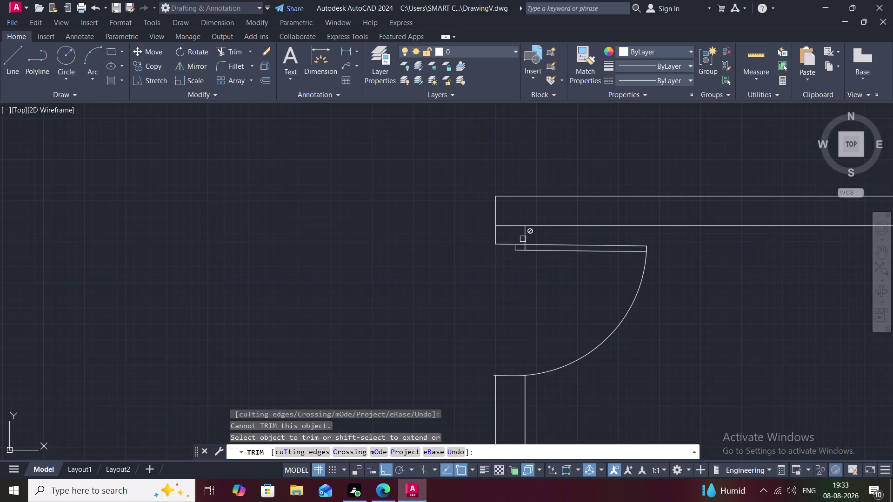
click(522, 237)
scroll(down, 3)
scroll(down, 3)
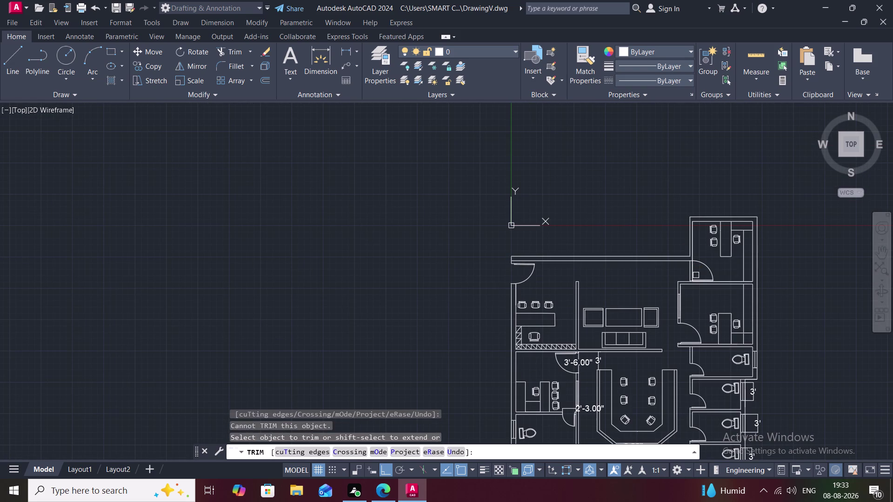
scroll(up, 3)
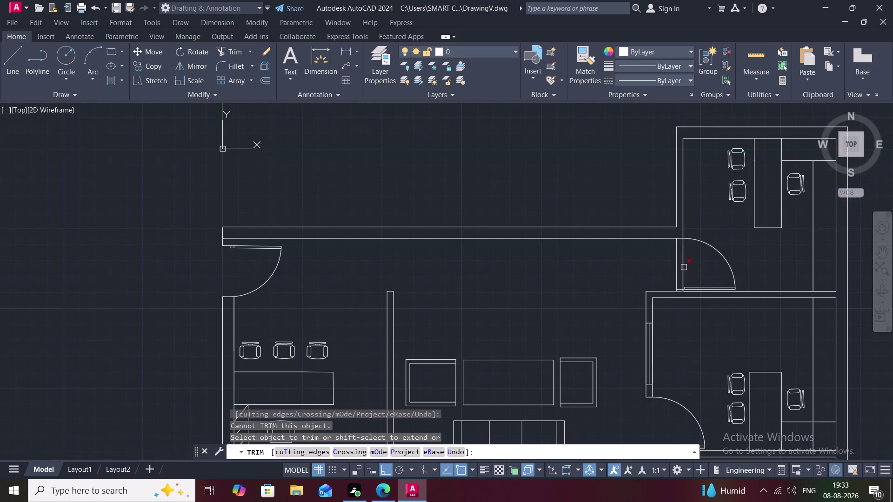
click(684, 267)
click(680, 265)
click(684, 265)
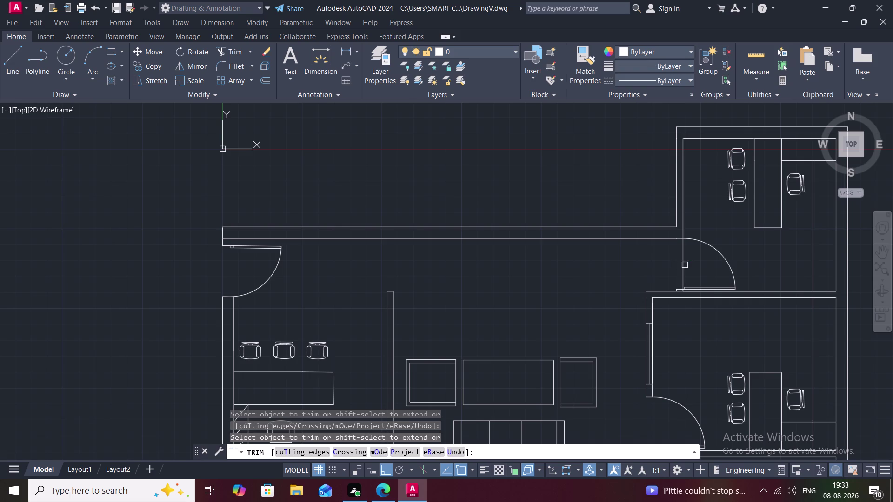
click(684, 263)
click(683, 253)
key(Escape)
scroll(down, 3)
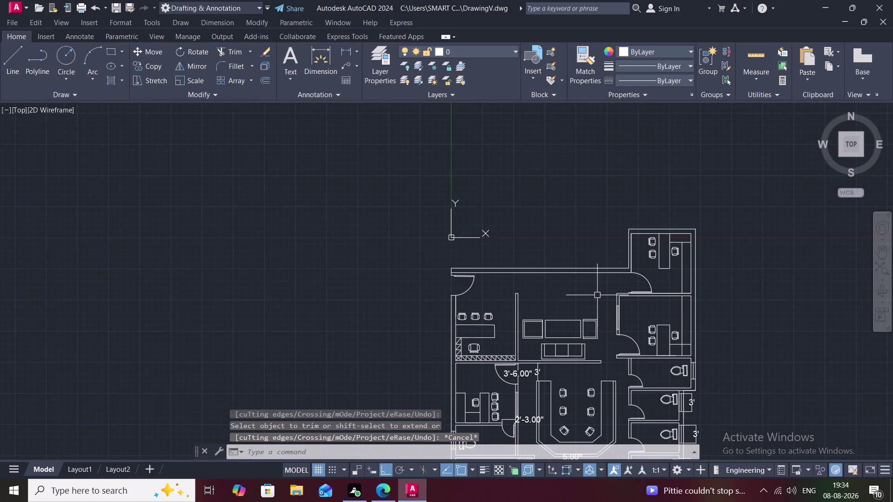
scroll(up, 3)
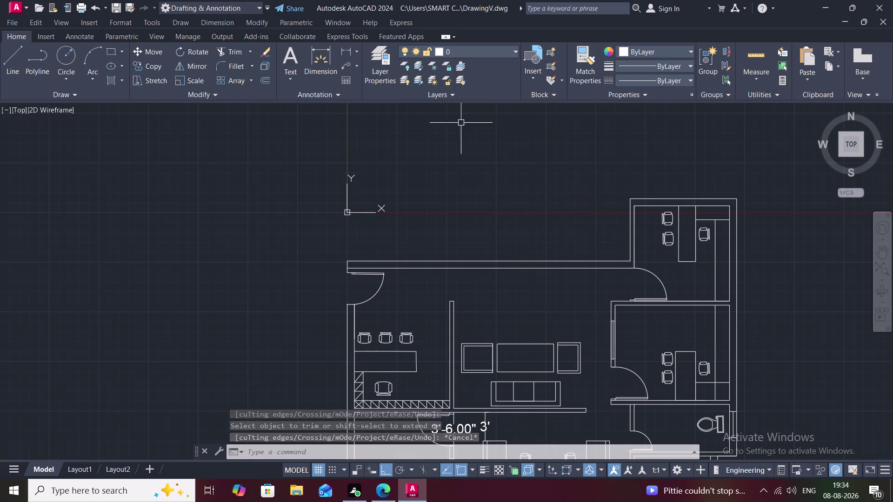
Cancel a misplaced attempt and dimension the top-left door opening as 3'-4.00".
click(345, 49)
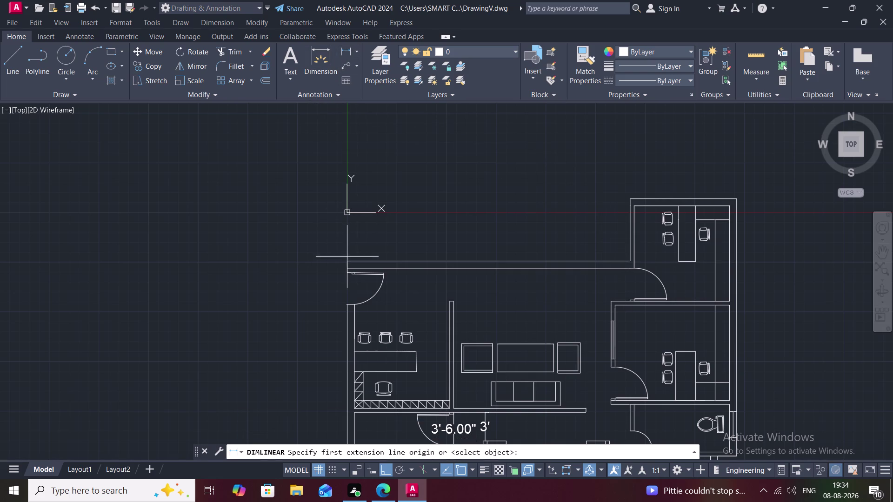
click(348, 268)
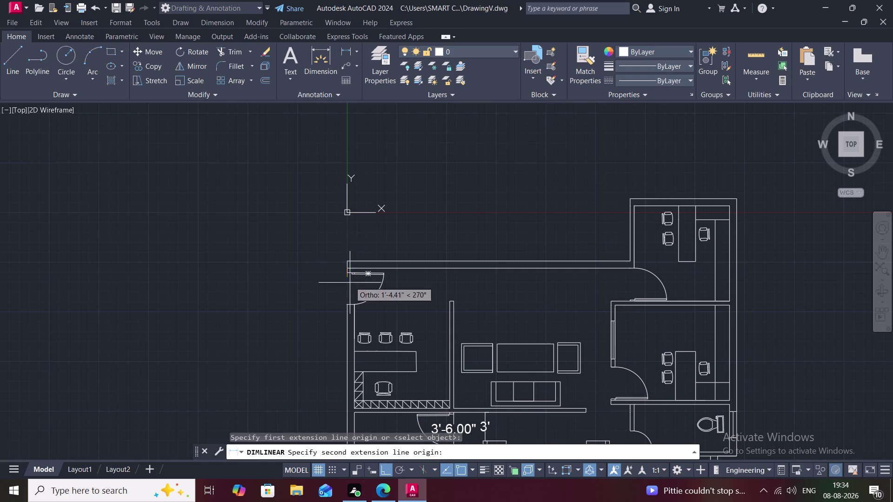
click(346, 305)
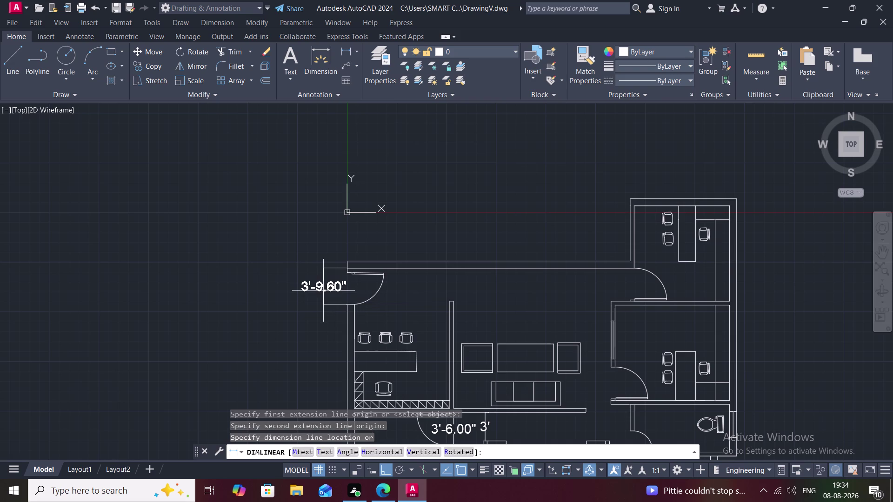
key(Escape)
scroll(up, 3)
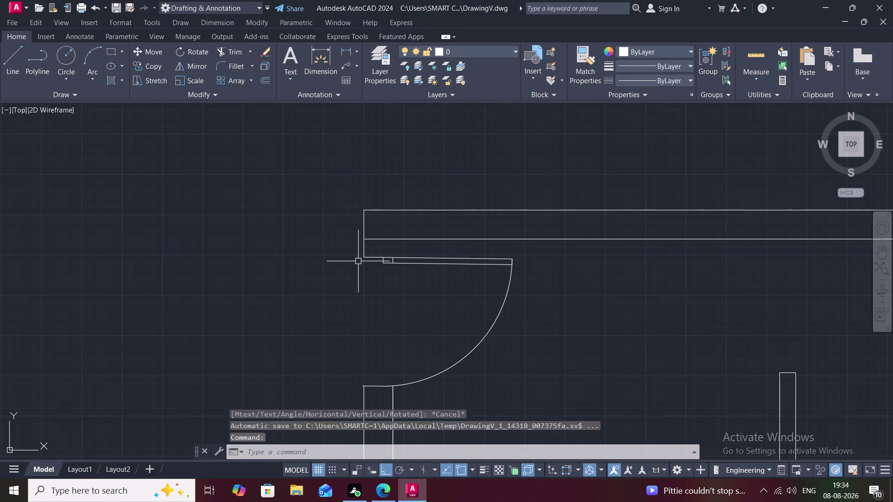
key(space)
click(361, 260)
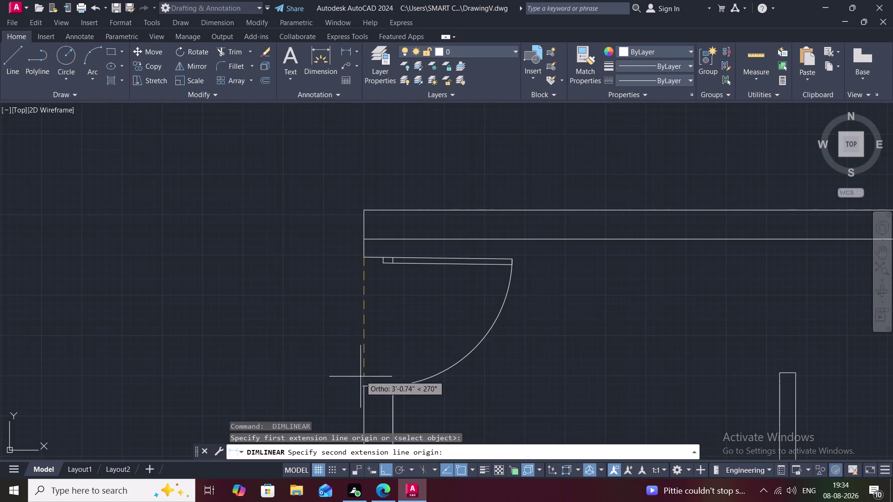
click(361, 384)
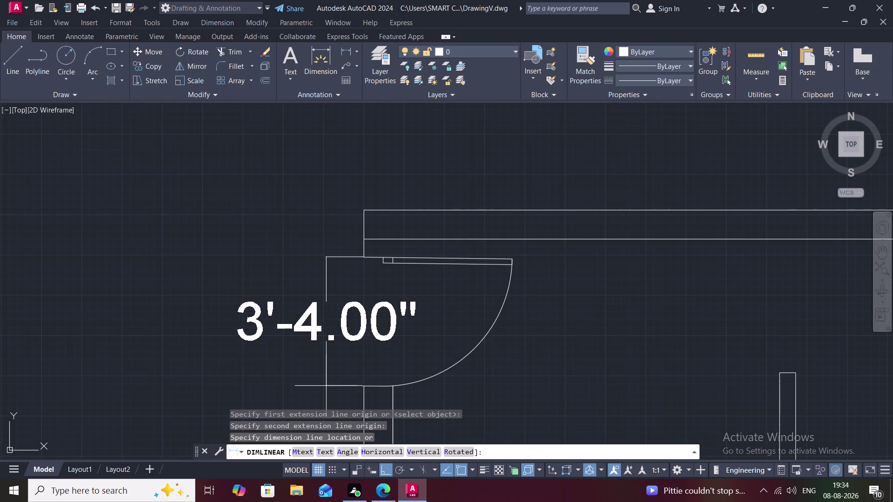
click(326, 385)
scroll(down, 3)
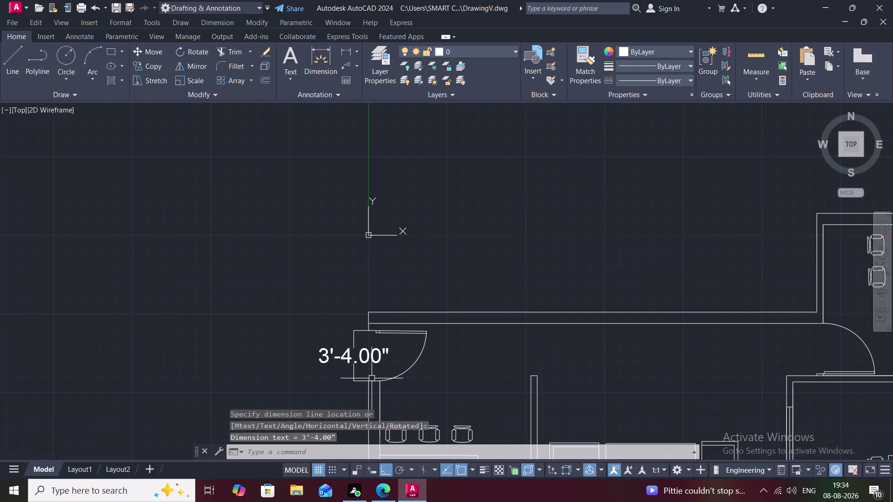
Begin dimensioning the upper-right door opening and cancel the wrong picks.
middle_drag(427, 368, 317, 333)
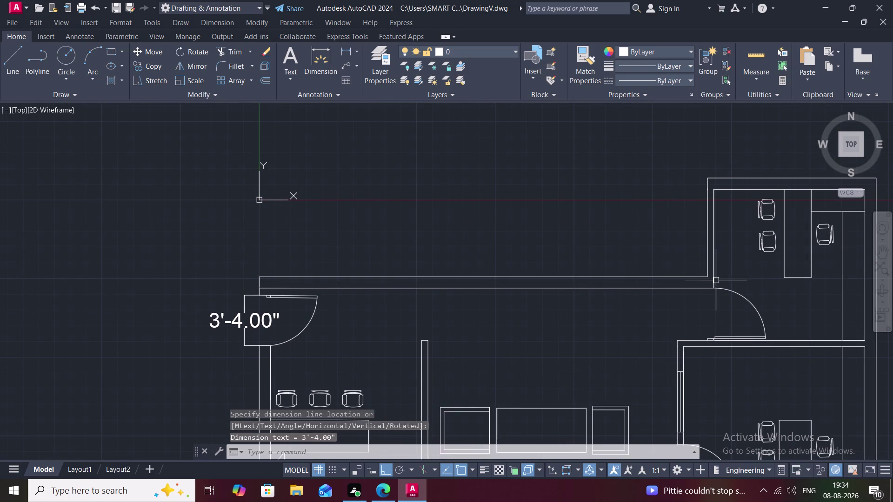
key(space)
click(715, 290)
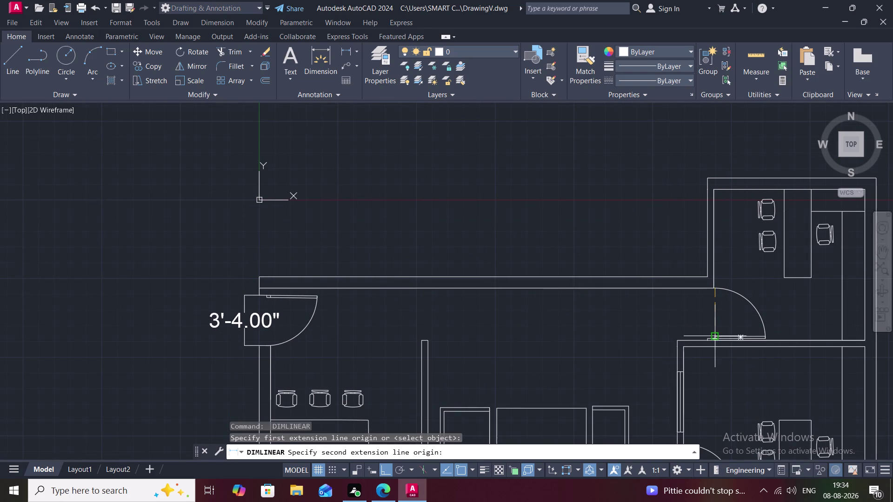
click(715, 337)
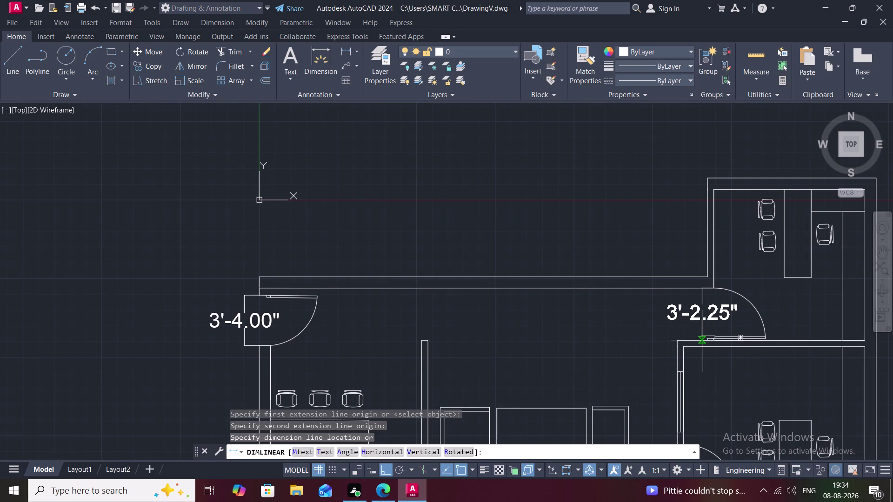
key(Escape)
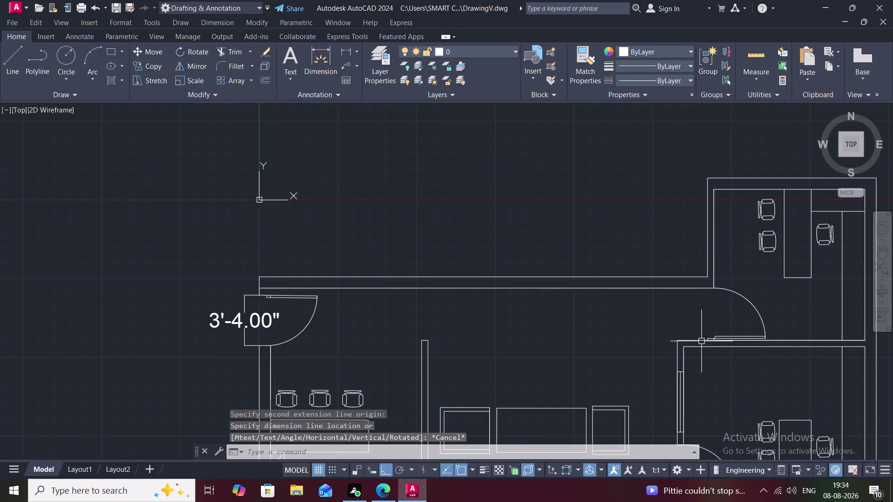
Retry the upper-right door dimension, then cancel the oversized result.
key(Escape)
key(space)
scroll(up, 3)
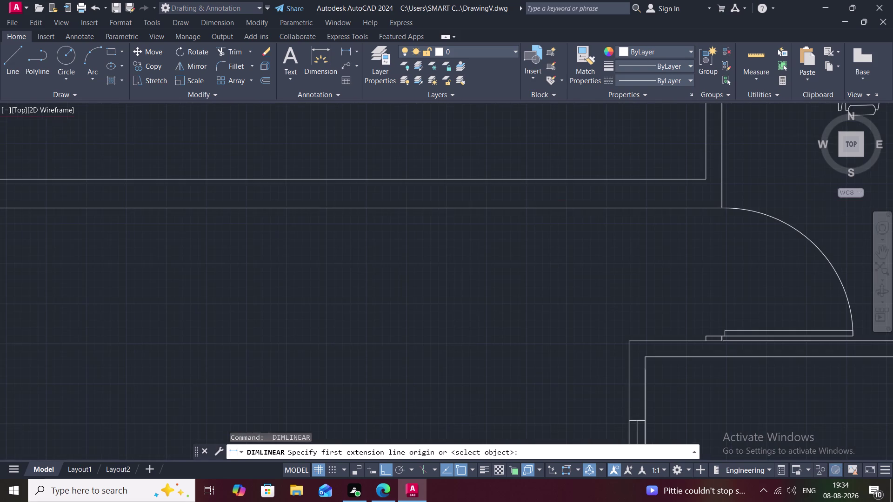
click(706, 340)
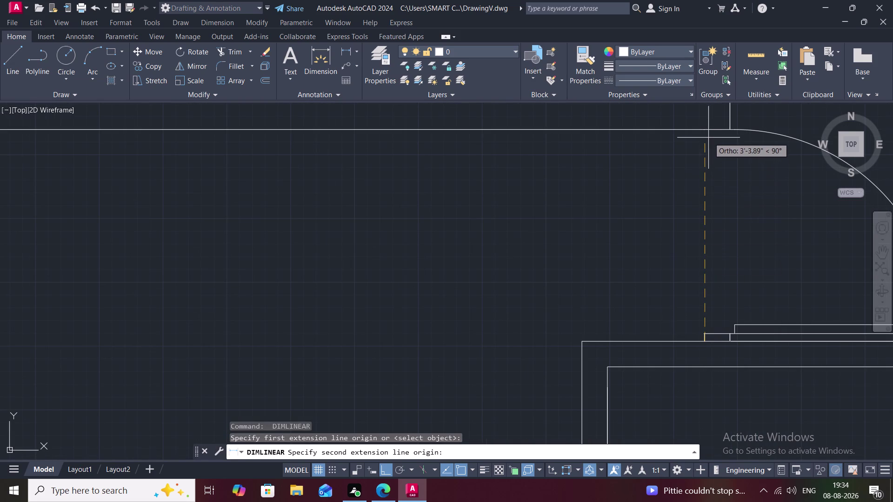
click(705, 128)
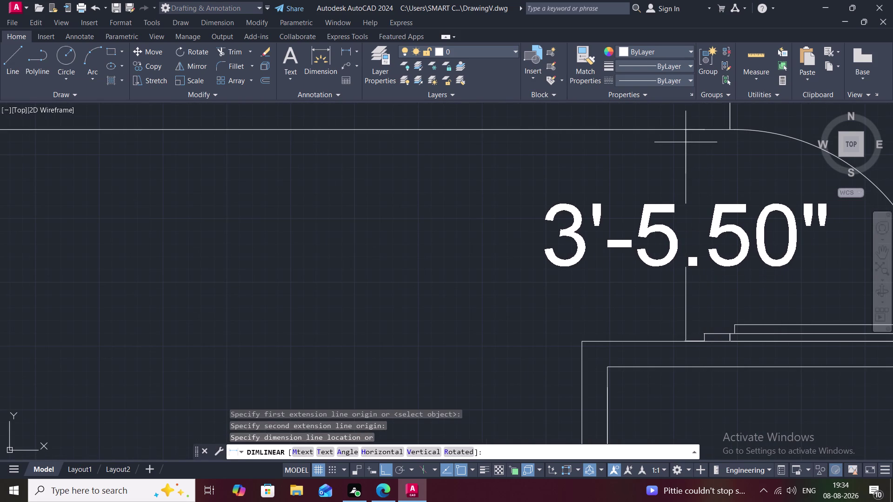
key(Escape)
scroll(down, 3)
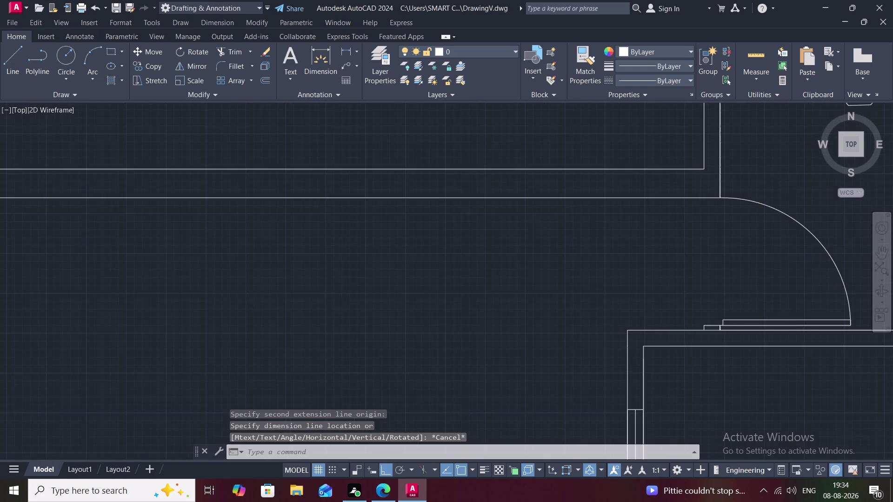
middle_click(704, 313)
scroll(down, 3)
scroll(down, 3)
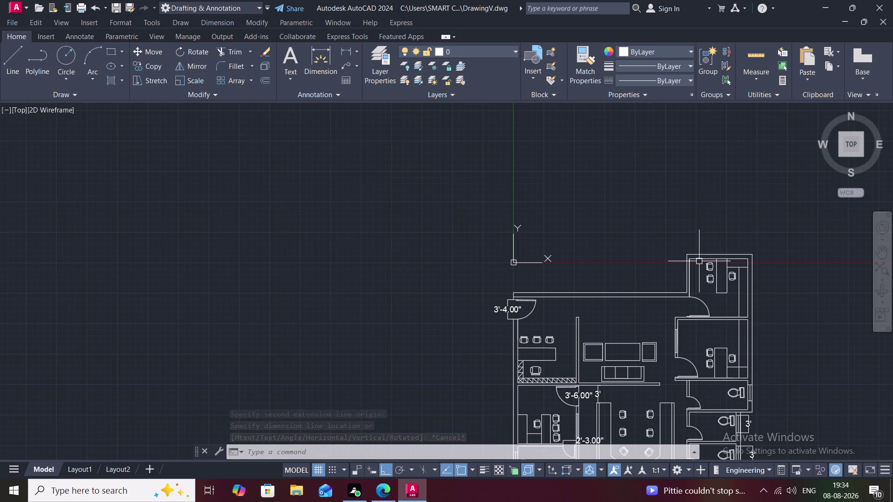
Dimension the top wall's thickness as 9.00".
scroll(up, 3)
key(space)
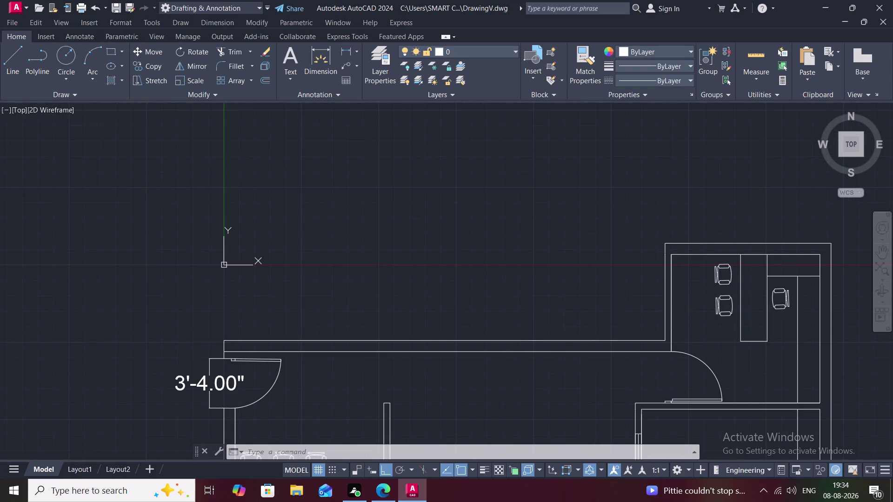
click(518, 341)
click(519, 352)
click(520, 296)
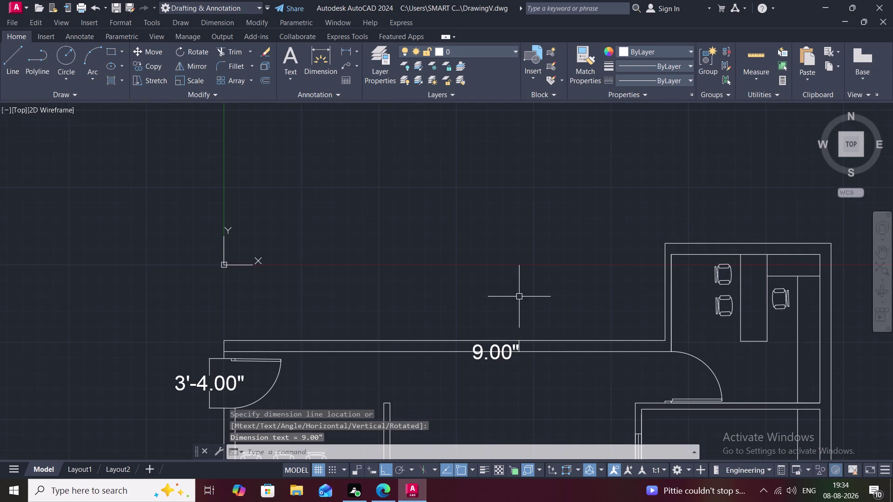
Add a 4' linear dimension across the wall opening beside the office door.
key(space)
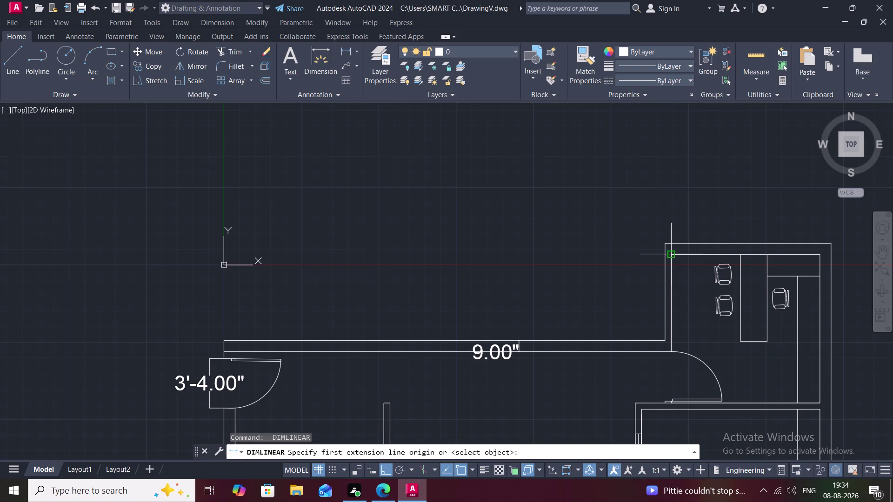
scroll(down, 3)
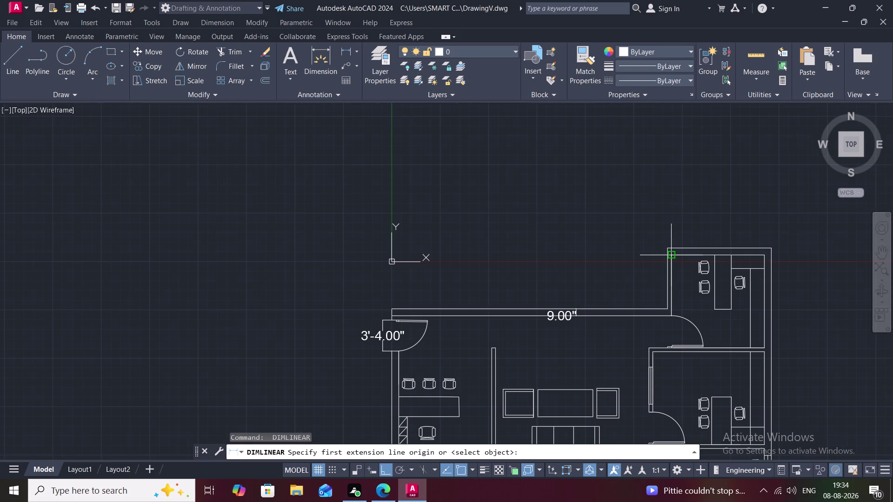
key(Escape)
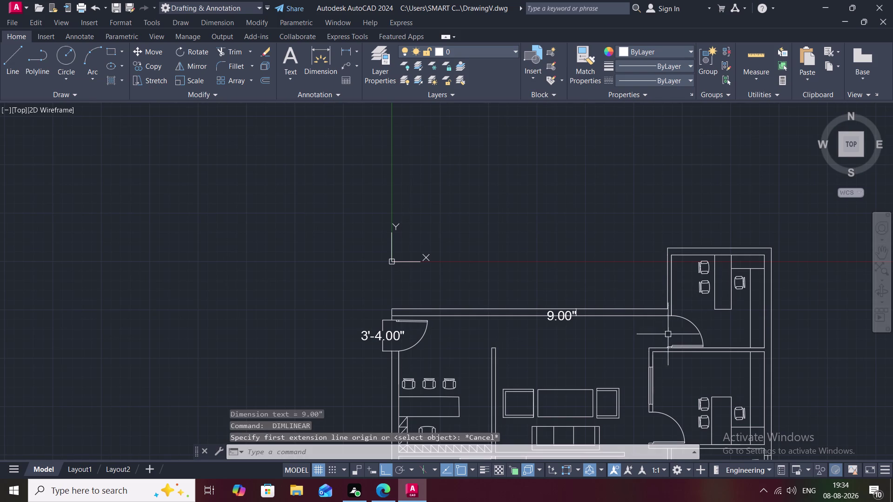
scroll(up, 3)
middle_drag(646, 371, 636, 280)
key(space)
click(634, 282)
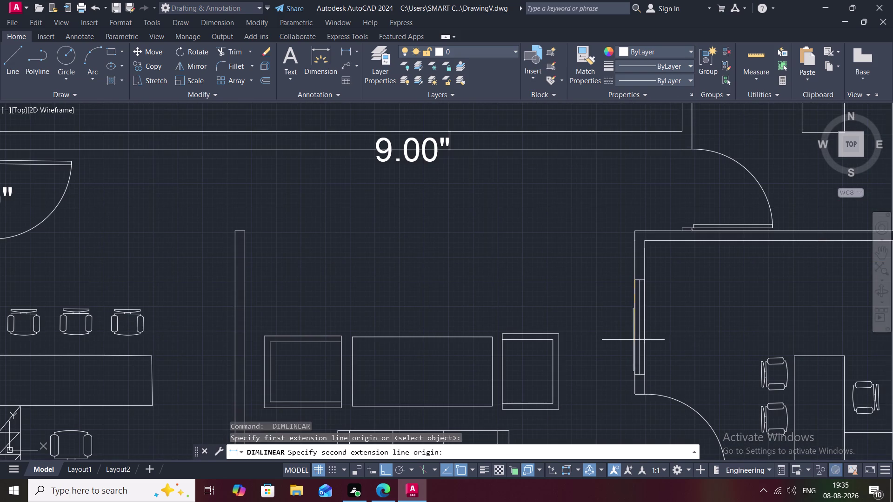
click(633, 375)
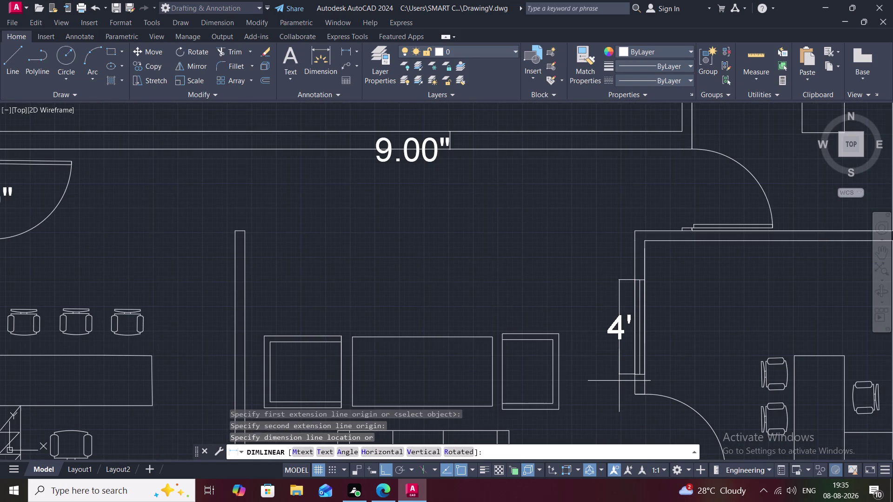
click(617, 381)
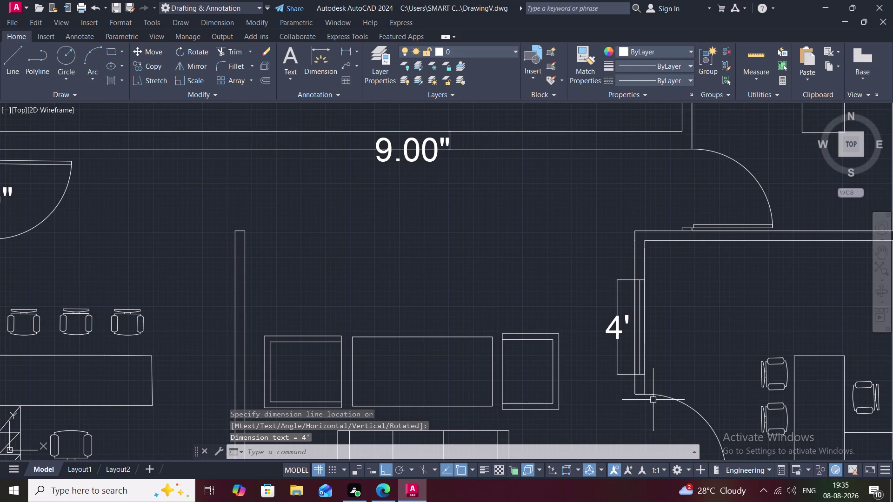
Zoom out and pan to center the whole floor plan.
scroll(down, 3)
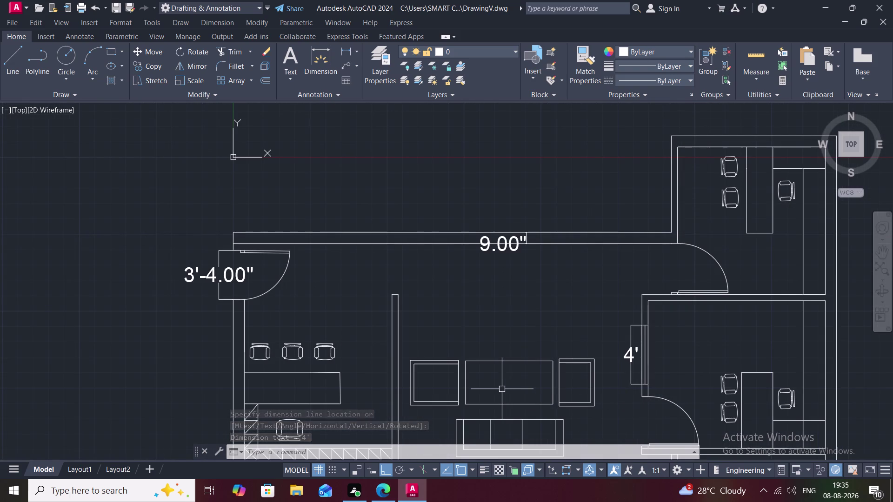
scroll(down, 3)
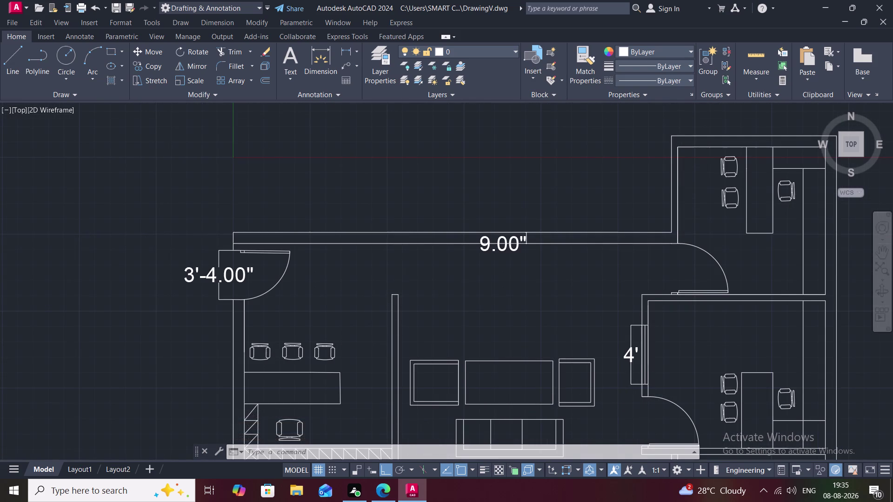
middle_drag(407, 294, 401, 272)
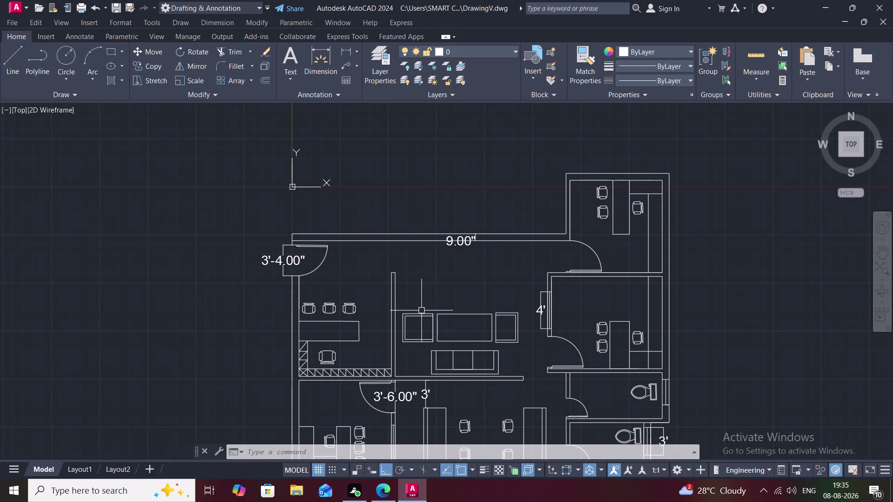
middle_drag(436, 335, 440, 264)
scroll(down, 3)
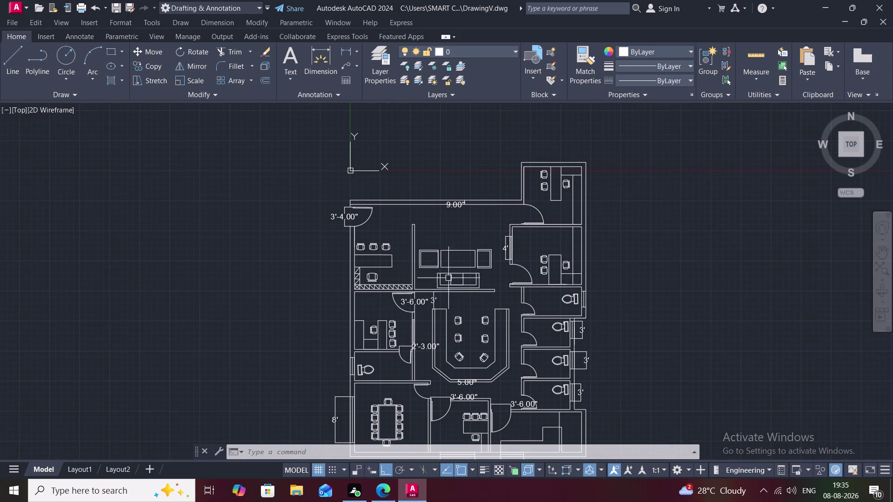
Dimension the conference room as 12' by 12'-9.00".
scroll(up, 3)
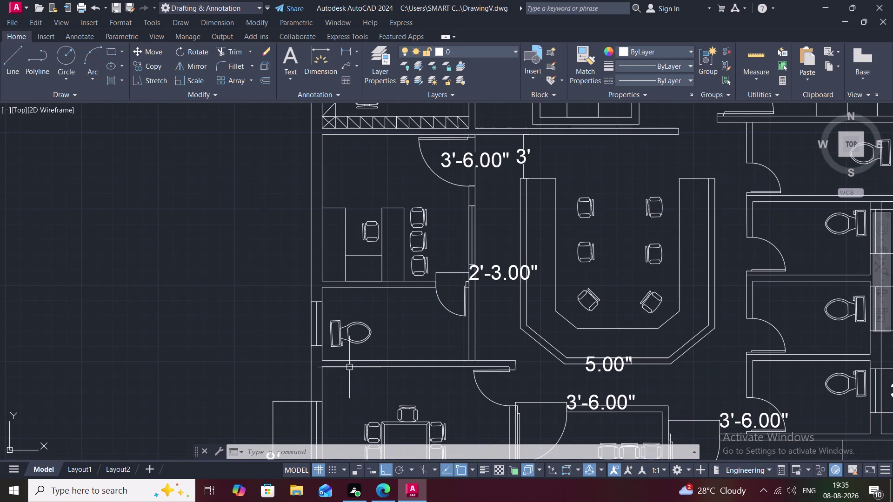
key(space)
click(348, 366)
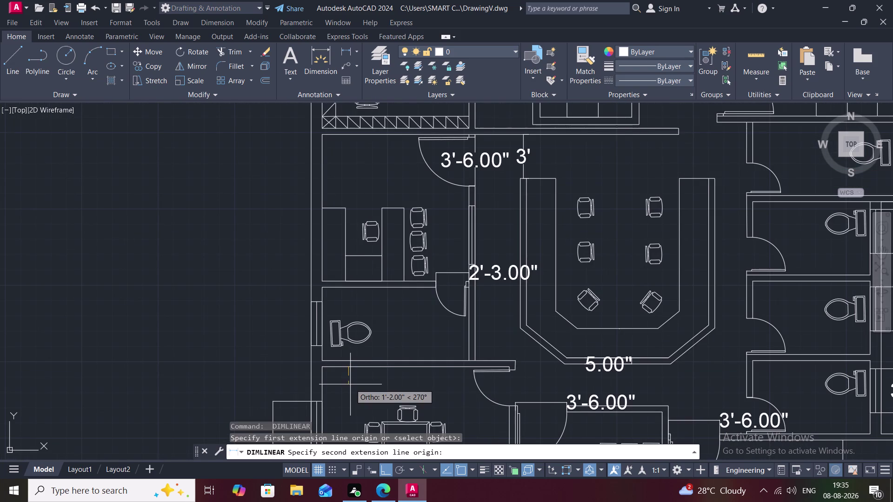
middle_drag(350, 392, 350, 248)
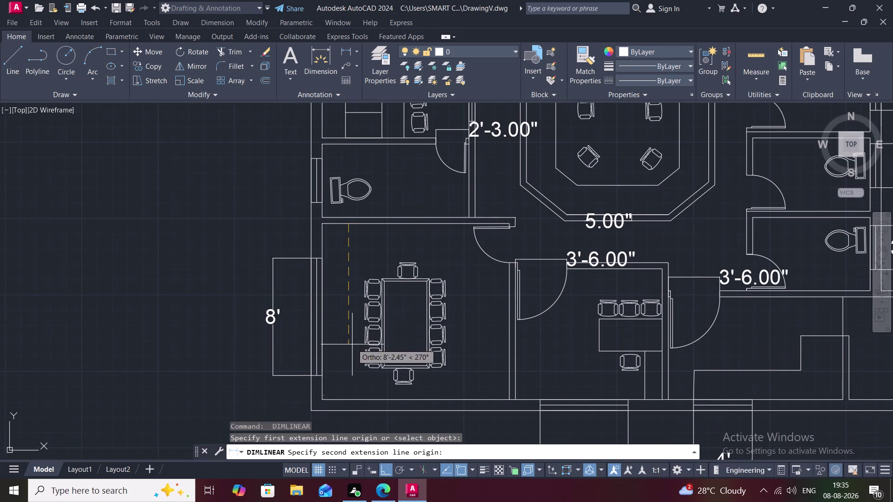
click(350, 396)
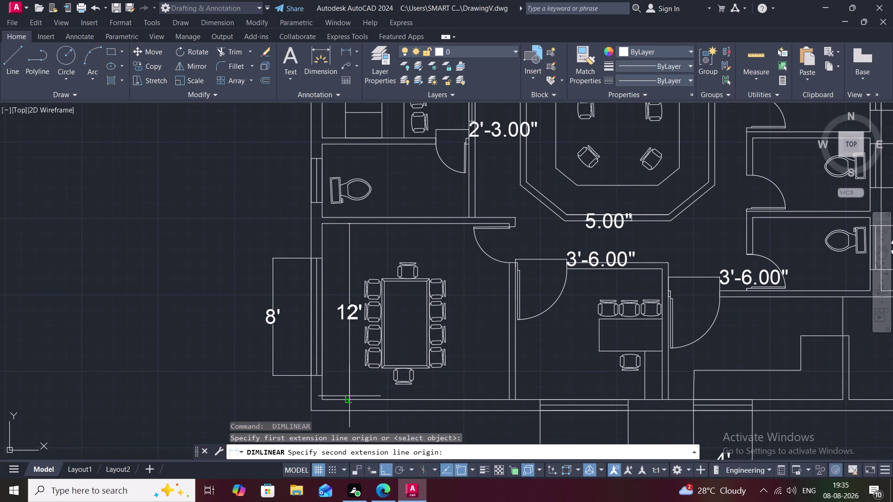
click(345, 391)
key(space)
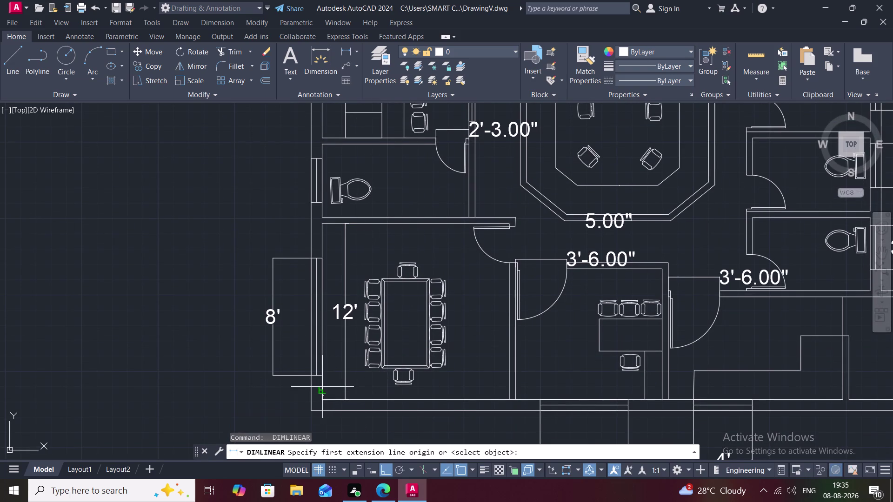
click(322, 386)
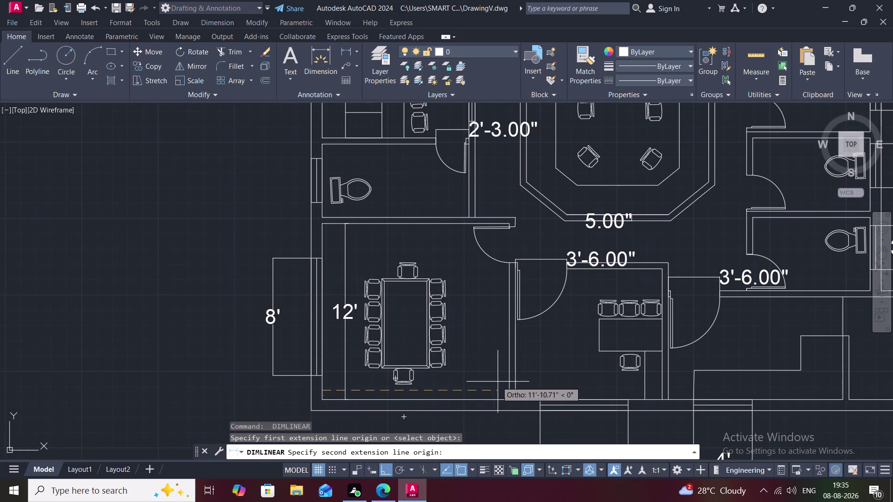
click(512, 391)
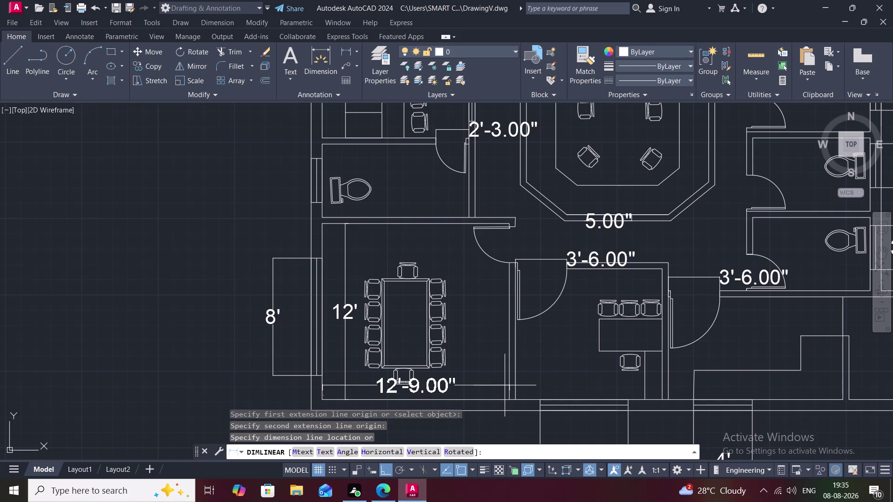
click(504, 384)
Add the middle room's 10' width dimension.
key(space)
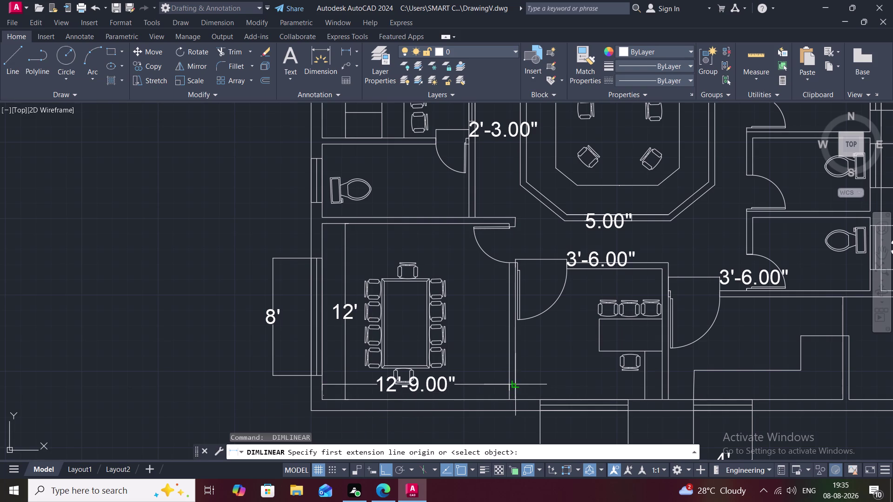
click(518, 386)
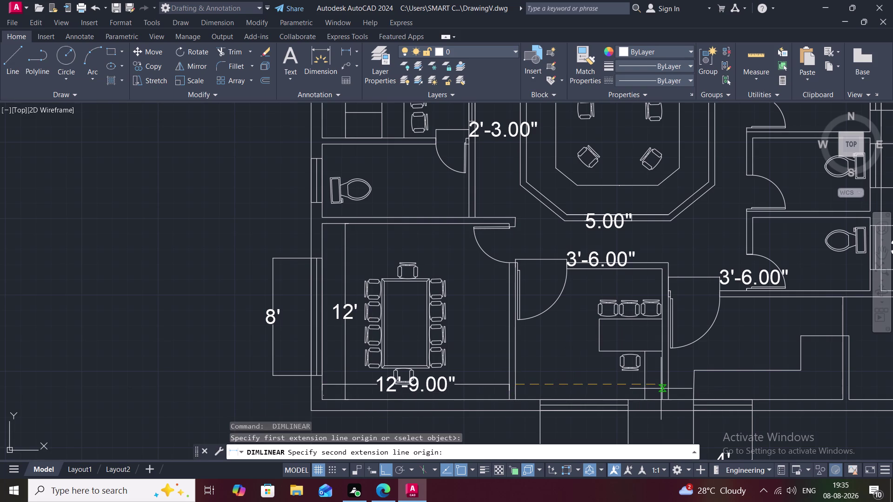
click(661, 388)
click(660, 381)
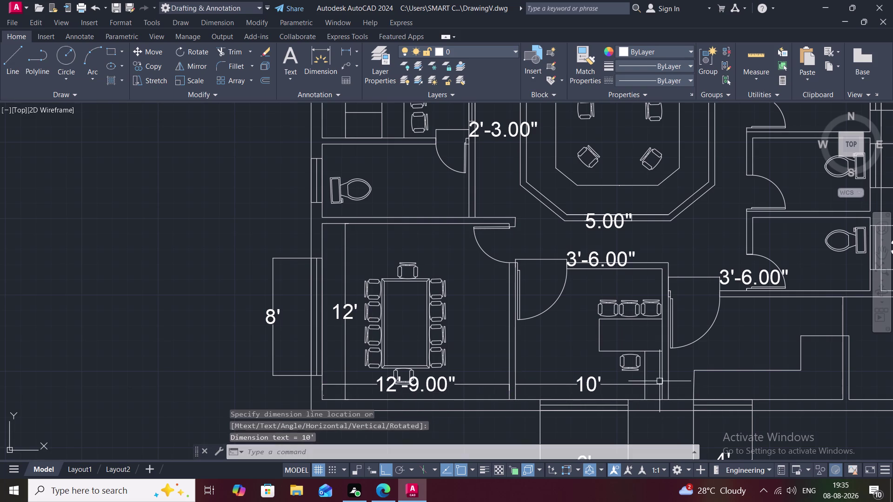
Add the middle room's 8'-11.00" height dimension after a failed attempt.
key(space)
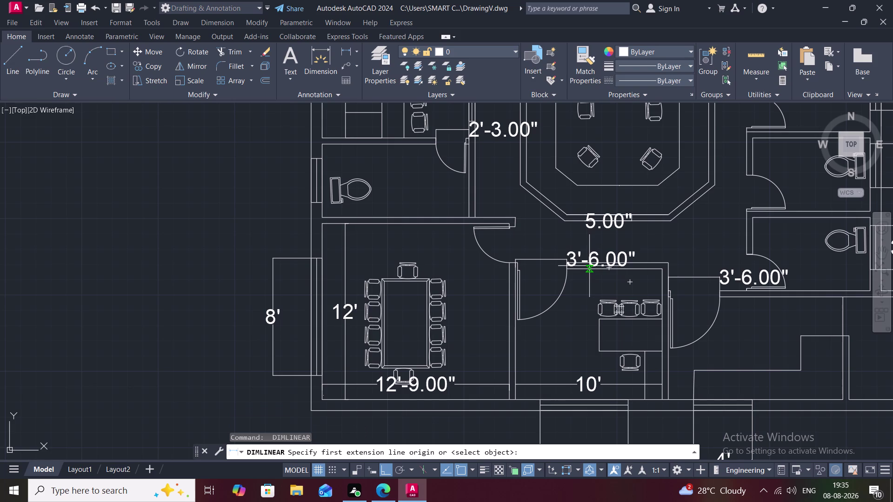
key(space)
click(590, 269)
key(space)
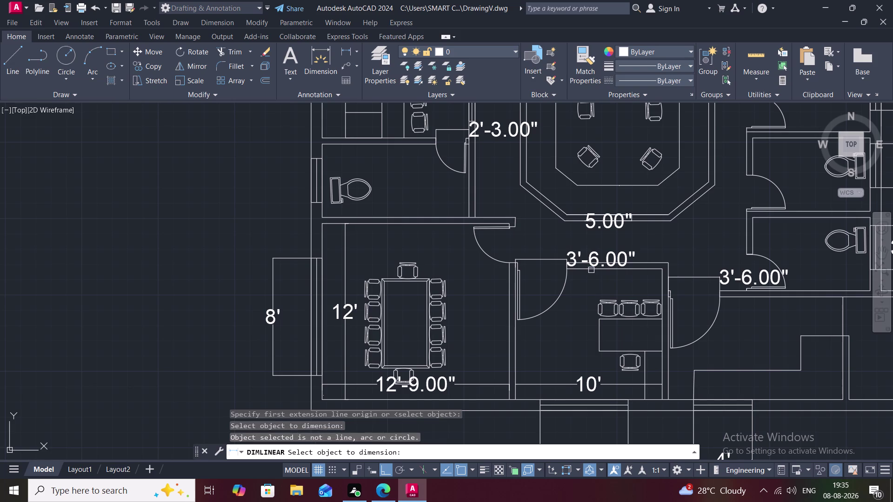
click(591, 270)
key(Escape)
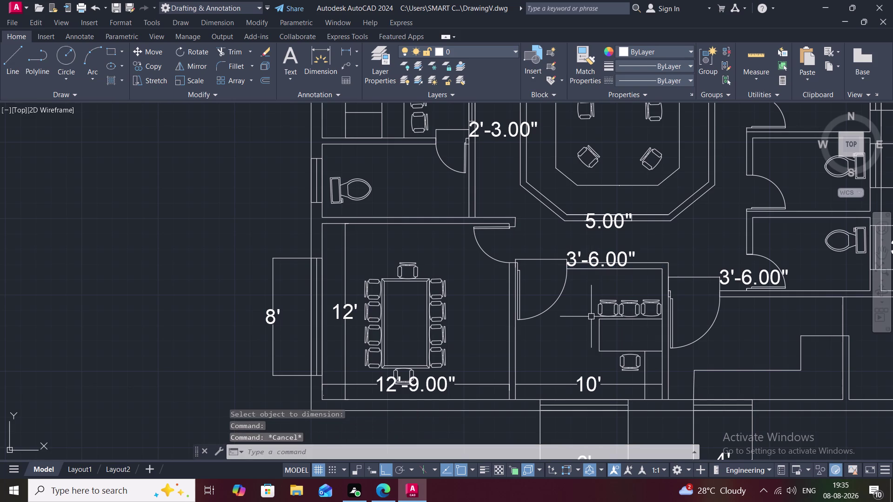
key(space)
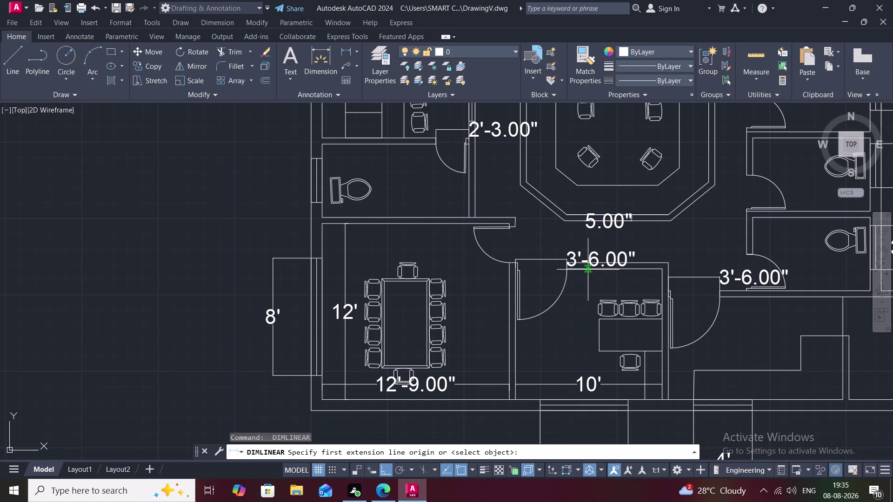
click(587, 268)
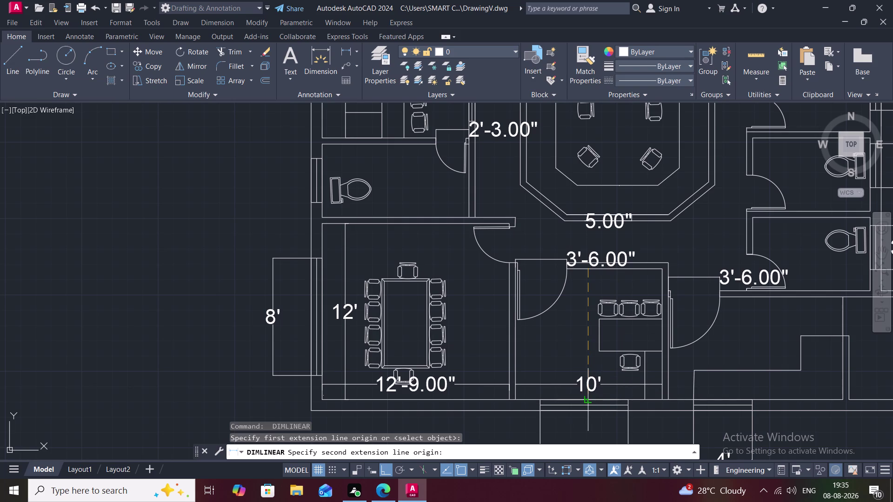
click(588, 401)
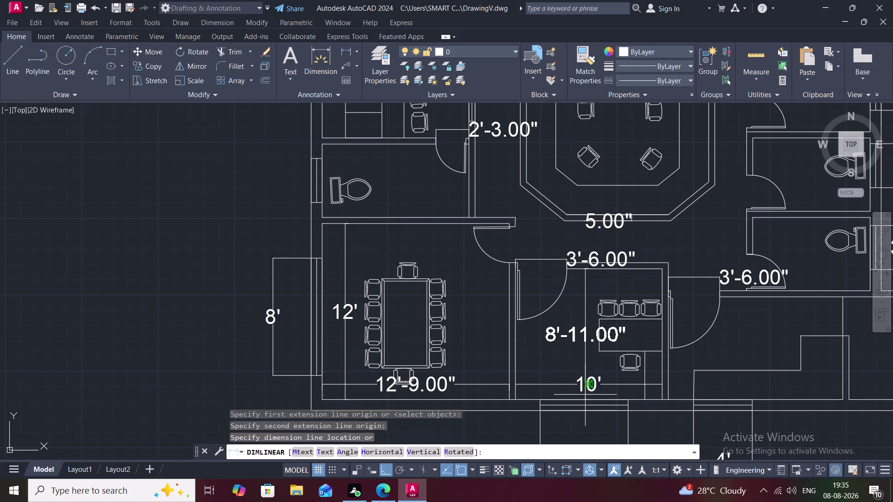
click(585, 395)
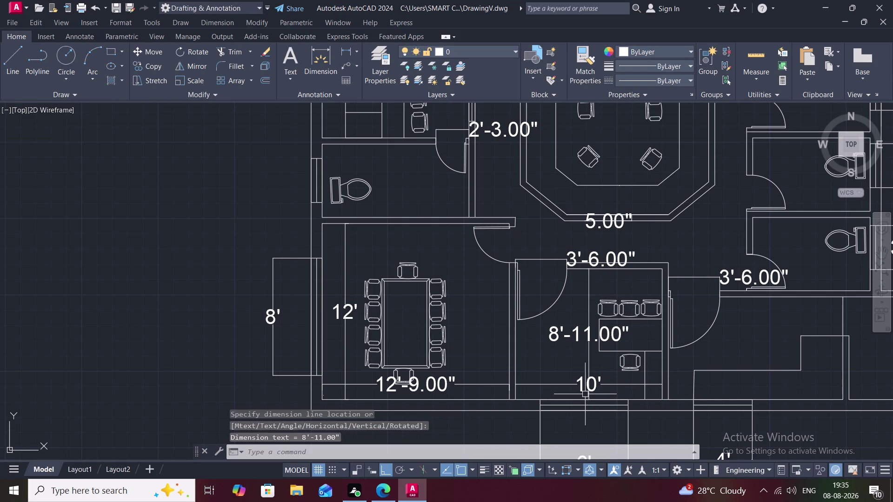
middle_drag(657, 384, 437, 371)
Dimension the lower-right room as 15'-9.00" by 7'.
key(space)
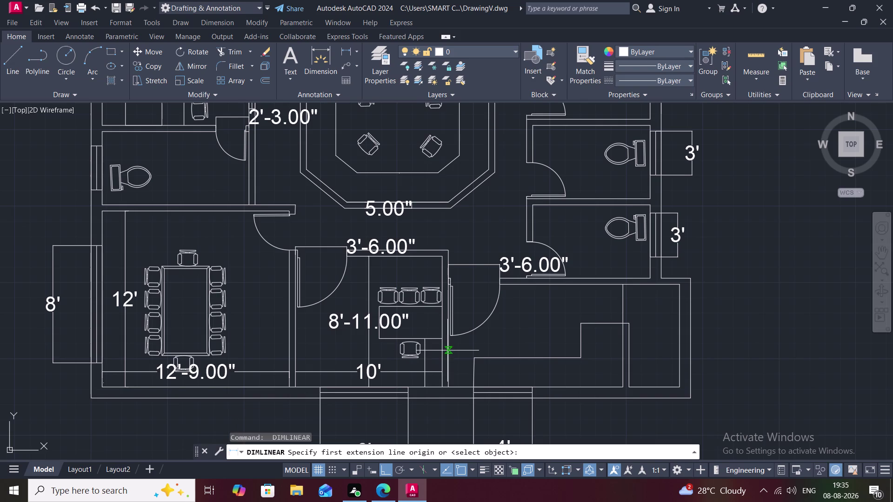
click(447, 350)
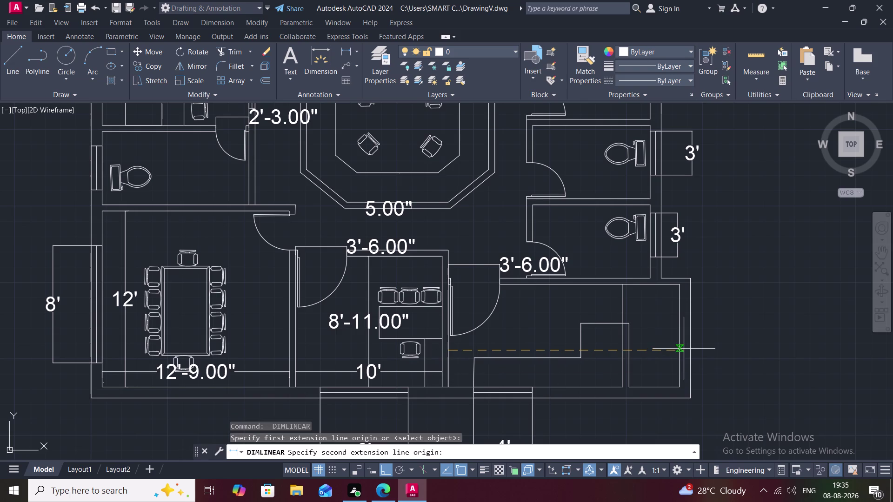
click(681, 351)
click(673, 338)
key(space)
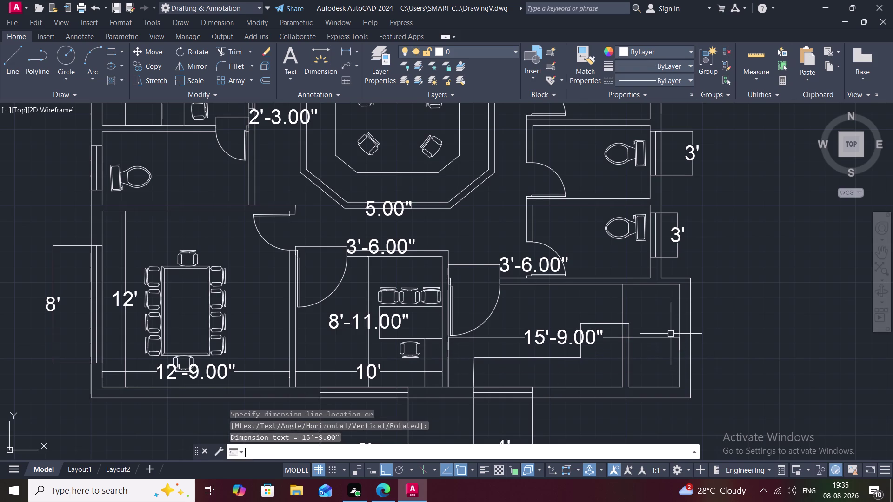
click(602, 286)
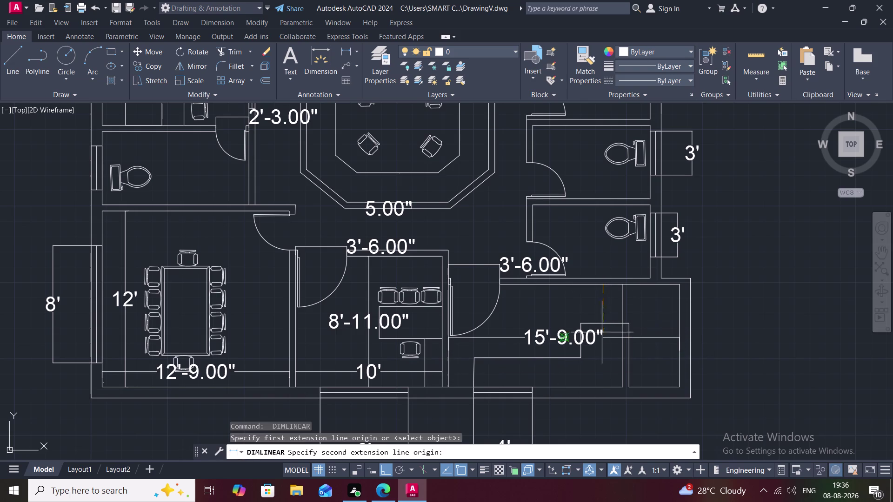
click(604, 387)
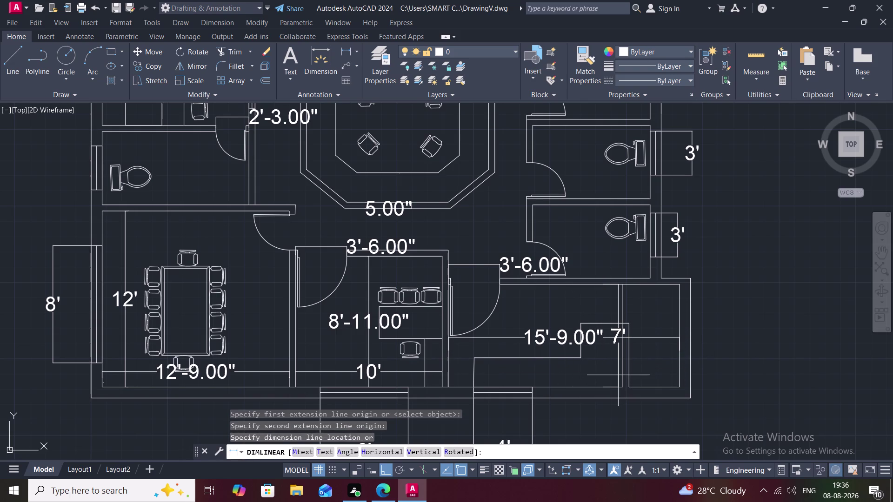
click(615, 376)
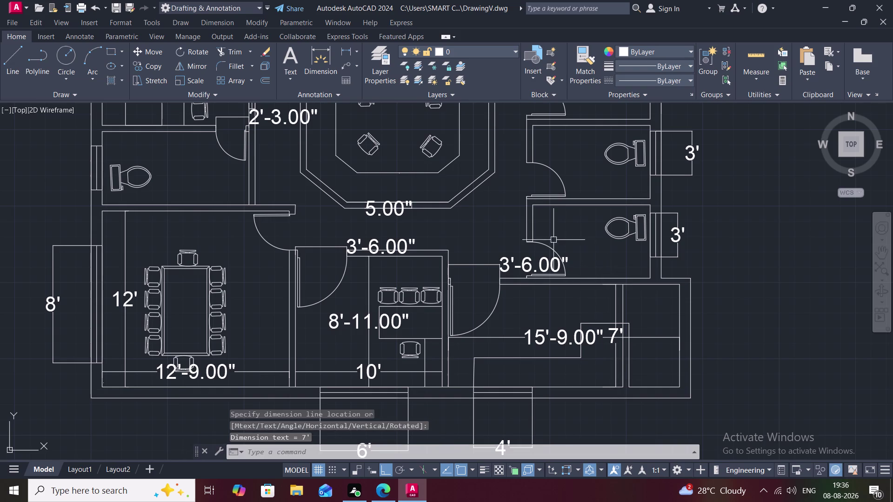
Dimension the lower washroom stall as 8' wide by 5' deep.
key(space)
click(533, 226)
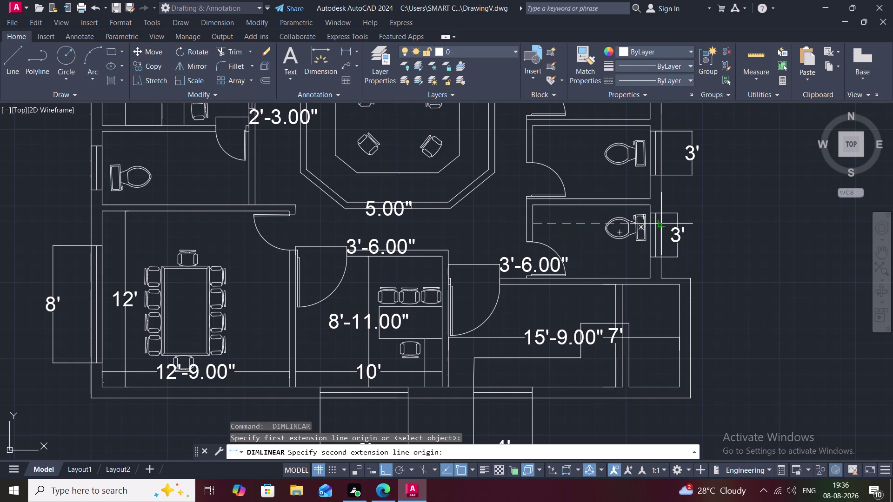
click(650, 228)
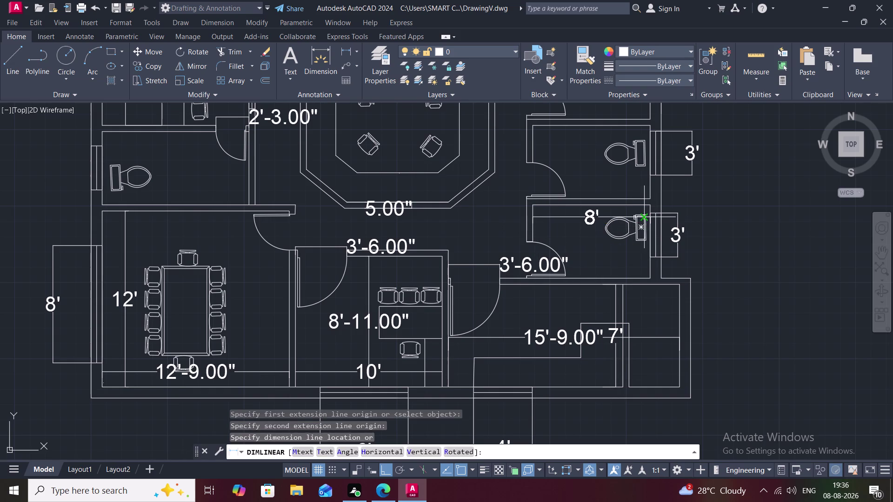
click(645, 219)
key(space)
click(618, 204)
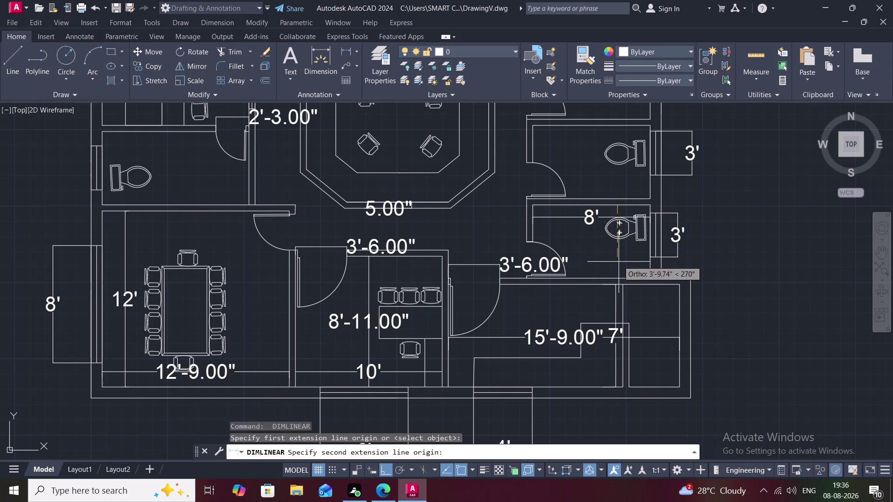
click(620, 277)
click(618, 276)
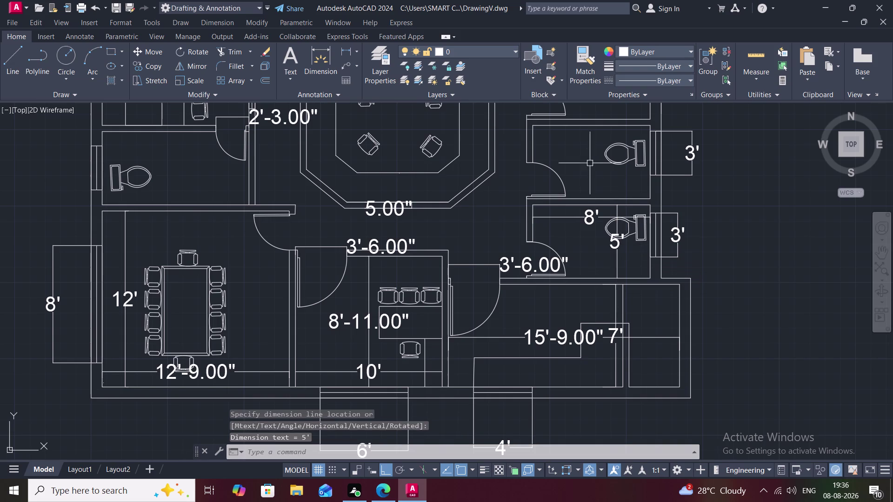
Dimension the upper washroom stall as 8' wide by 5' deep.
key(space)
click(535, 146)
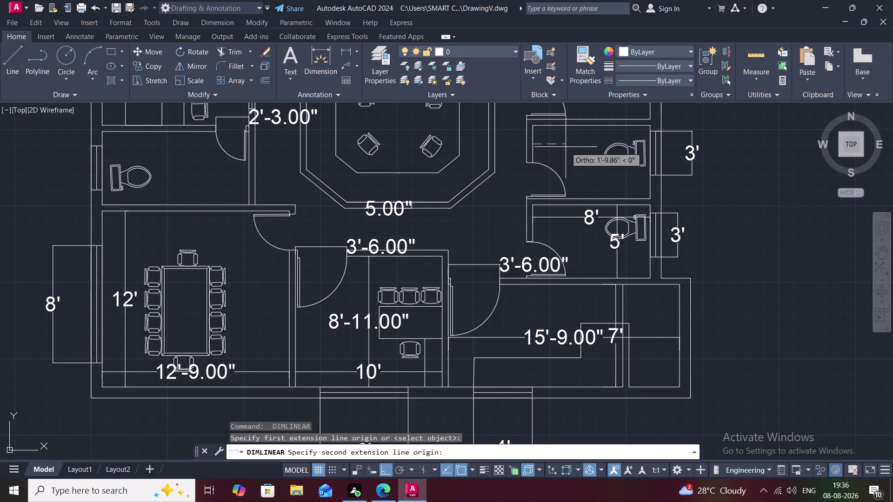
click(650, 143)
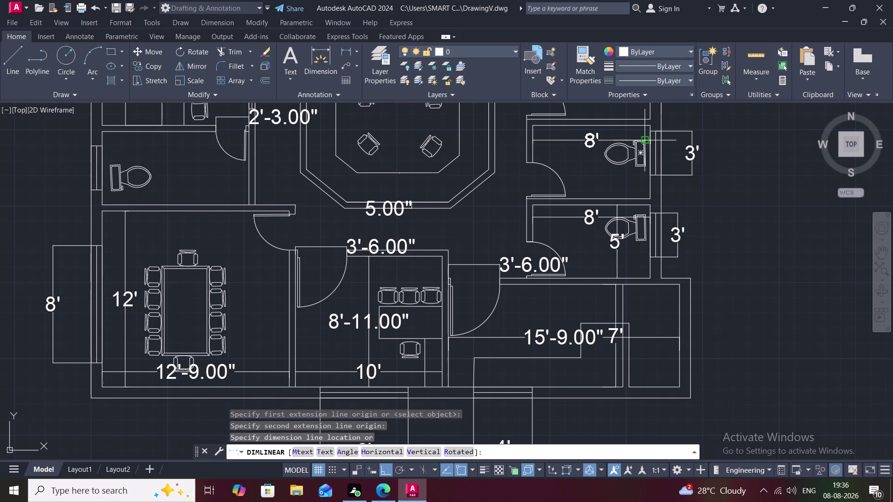
click(647, 139)
key(space)
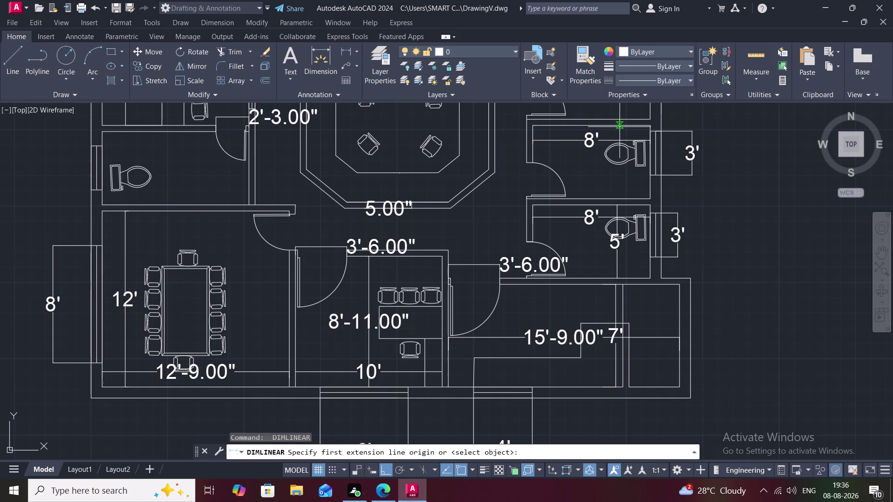
click(624, 127)
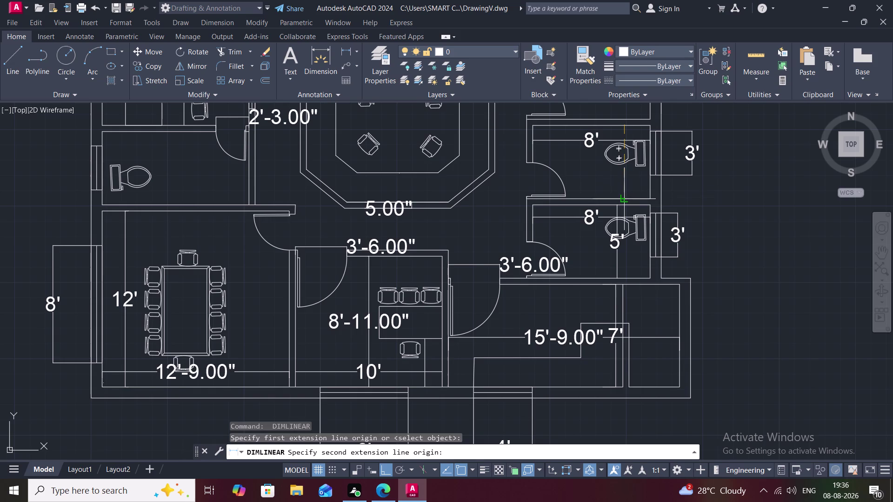
click(627, 199)
click(627, 200)
middle_drag(612, 195, 610, 214)
scroll(down, 3)
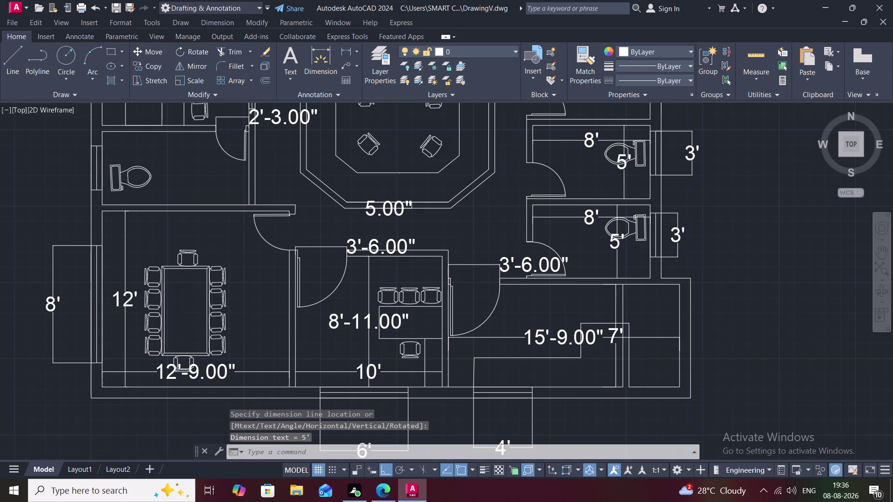
middle_drag(610, 214, 602, 295)
Add an 8' width dimension to the next stall up.
key(space)
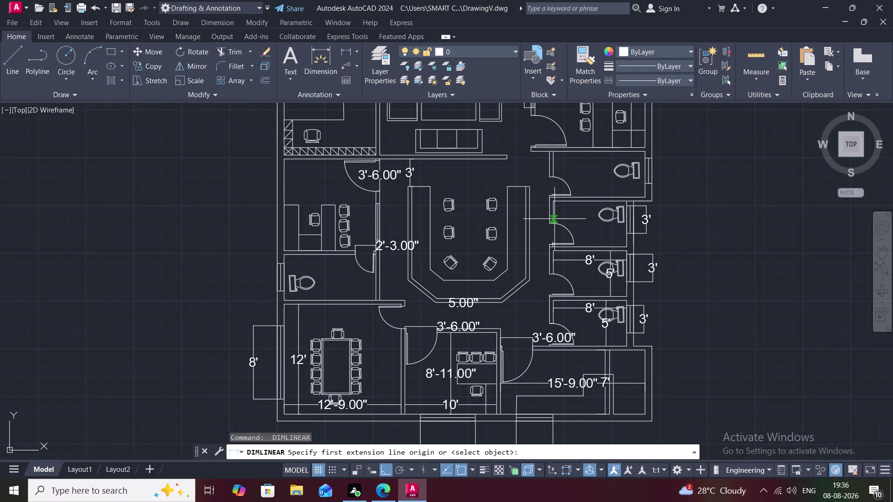
click(554, 220)
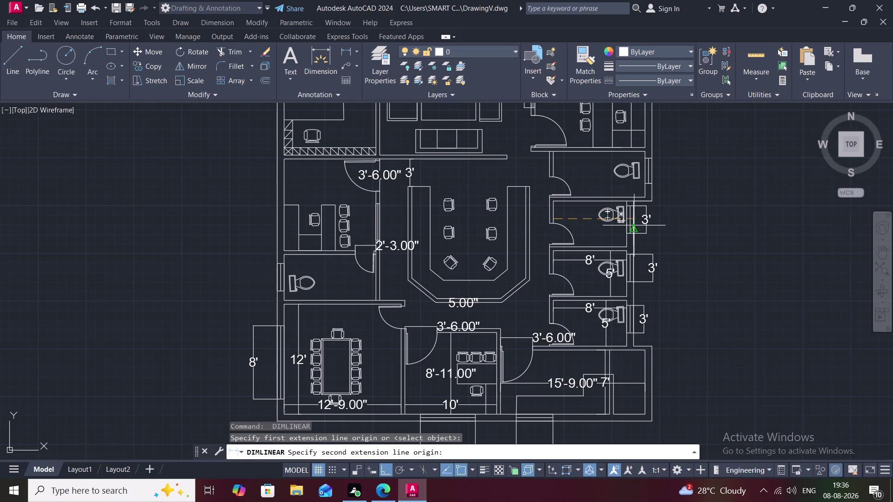
scroll(up, 3)
click(628, 211)
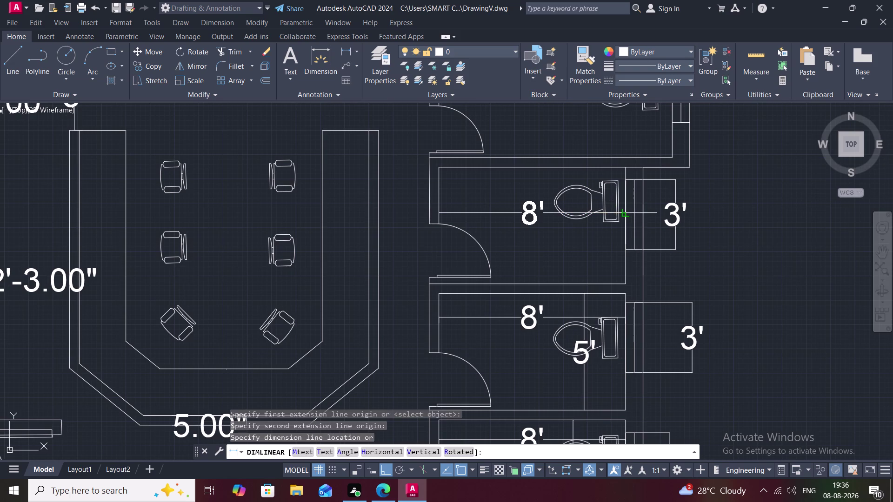
click(628, 211)
Add that stall's 5' depth dimension, redoing a cancelled attempt.
key(space)
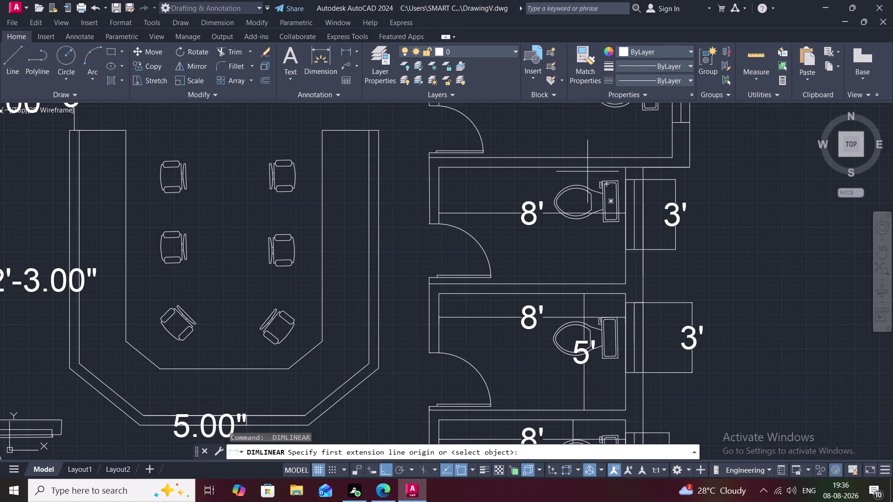
key(space)
key(space)
click(584, 168)
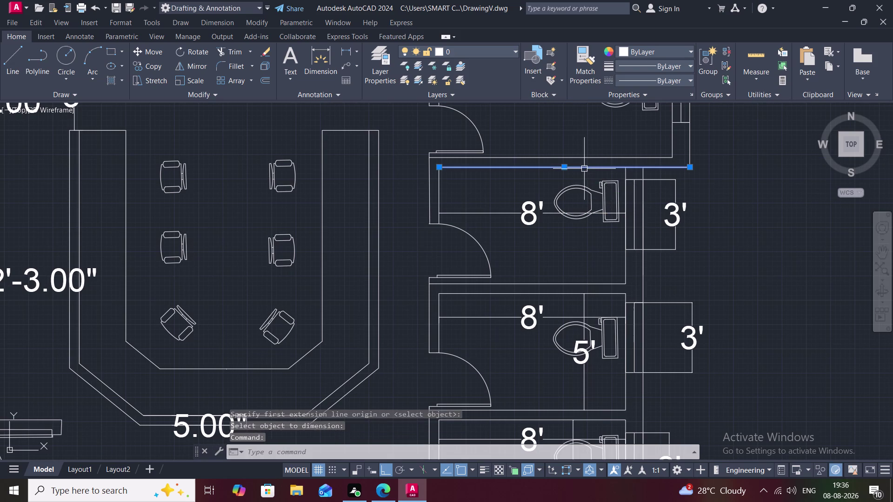
key(Escape)
key(space)
click(584, 169)
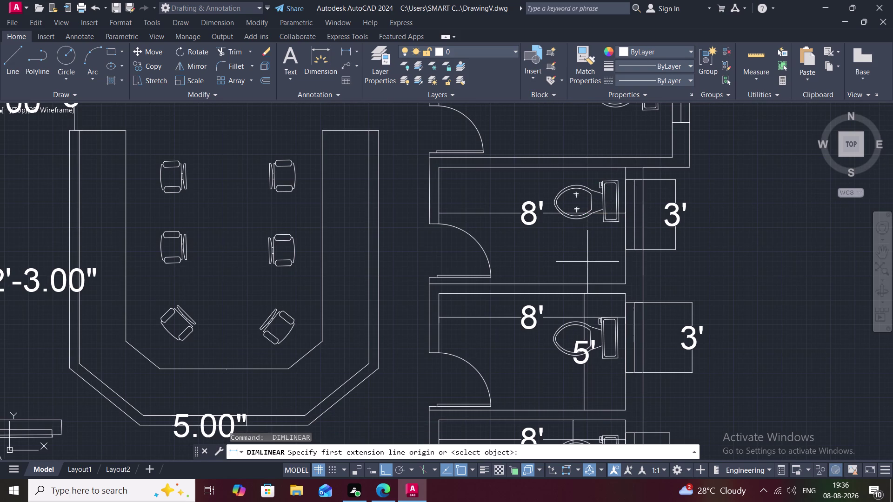
click(586, 168)
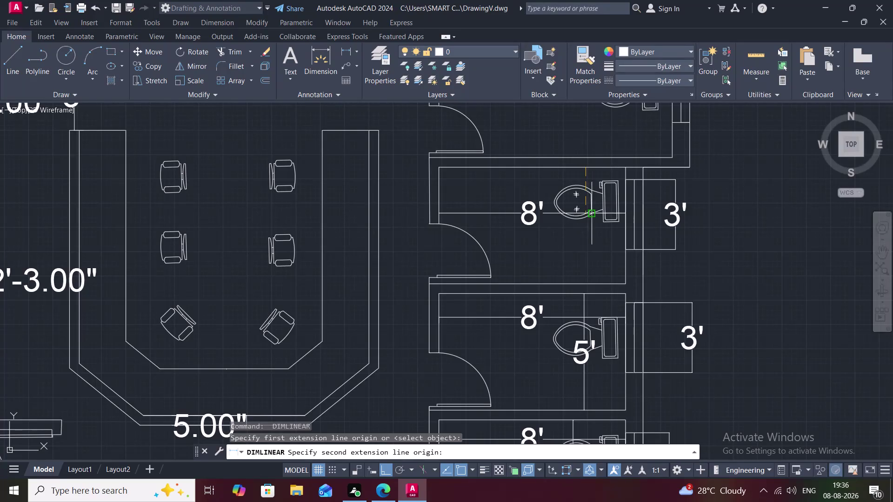
click(585, 283)
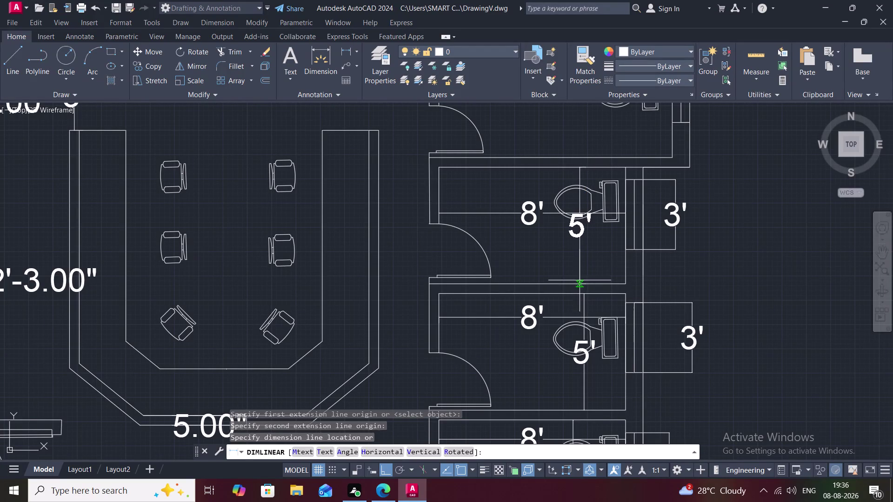
click(578, 279)
scroll(down, 3)
middle_drag(557, 150, 560, 166)
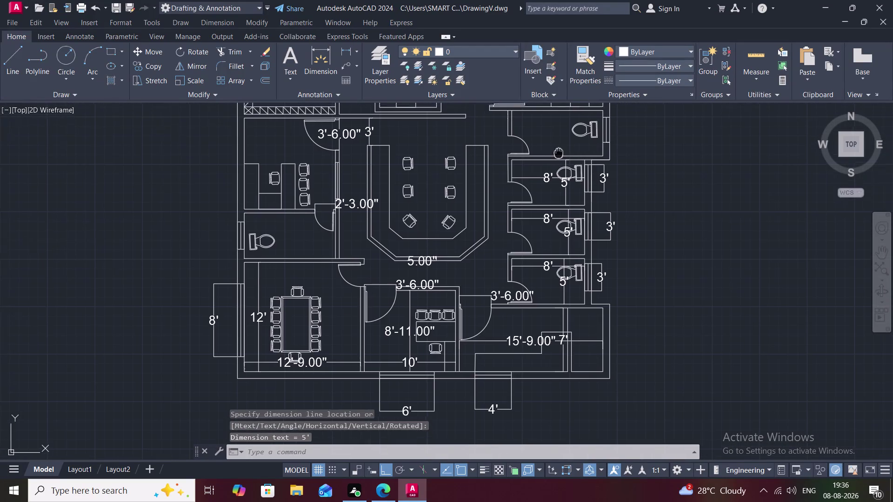
Dimension the topmost washroom as 10' wide by 5' deep.
middle_drag(560, 166, 545, 256)
key(space)
click(500, 225)
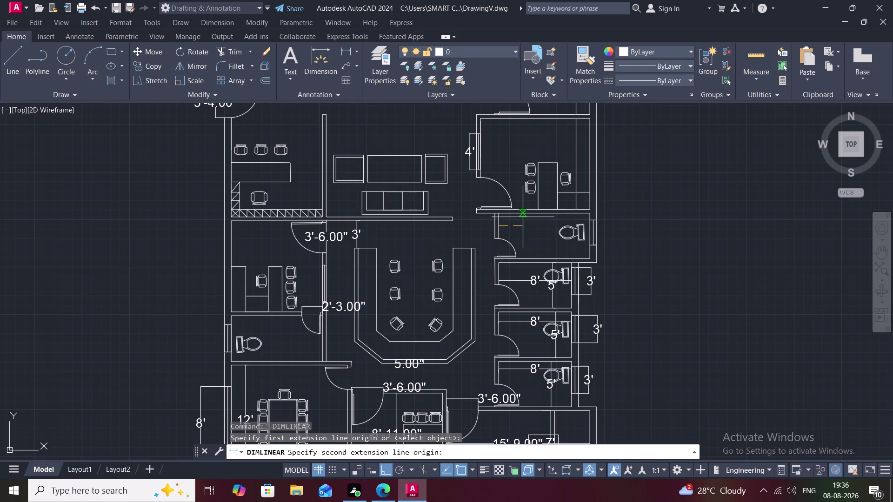
click(591, 226)
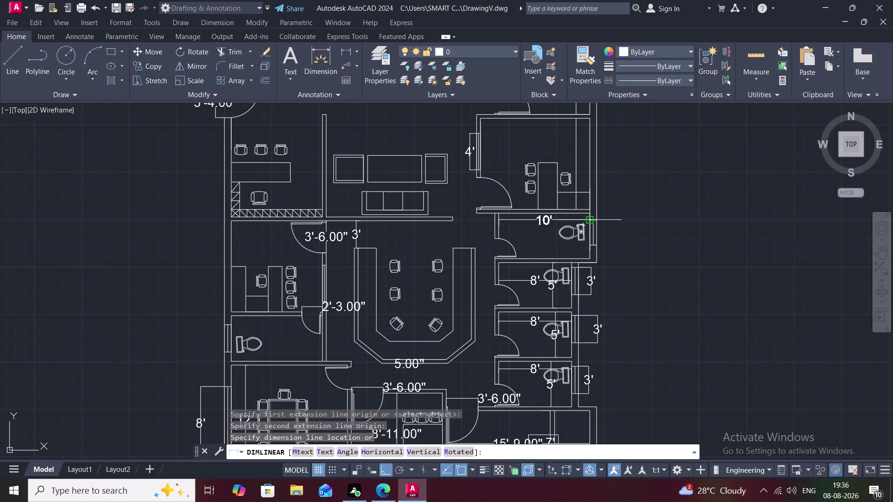
click(588, 222)
key(space)
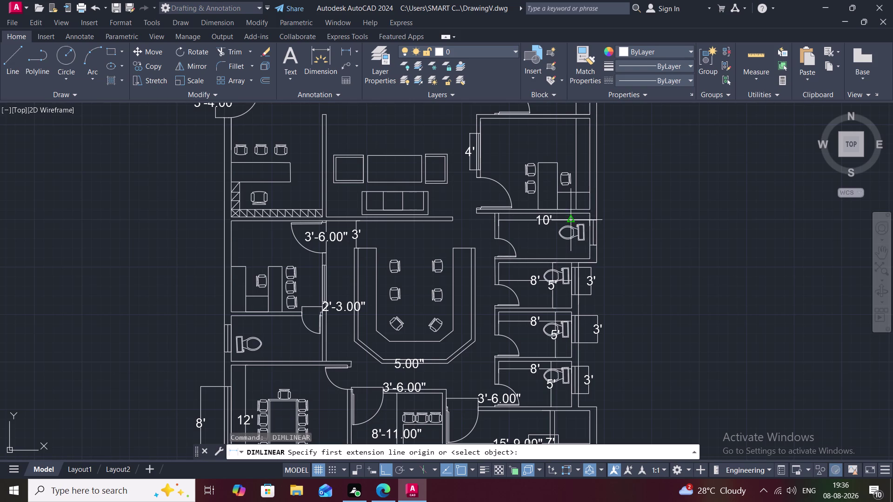
click(572, 215)
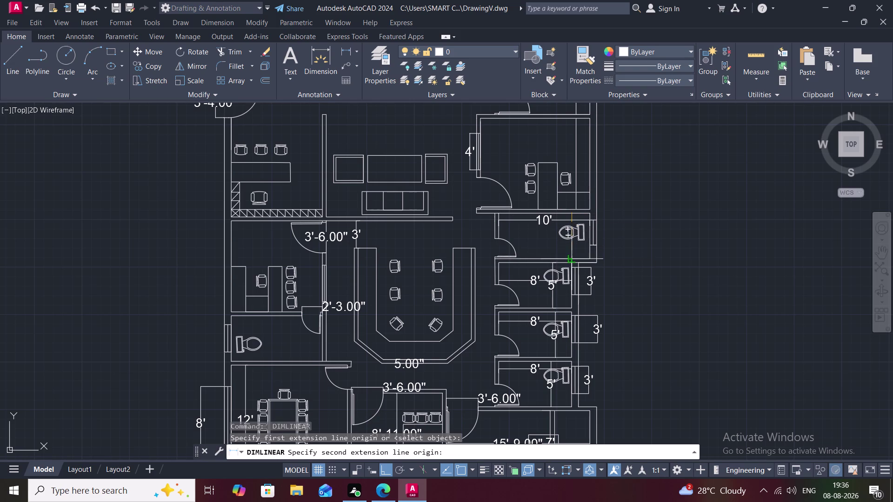
click(572, 258)
click(558, 256)
Dimension the cabin above as 12' by 10', then zoom out.
key(space)
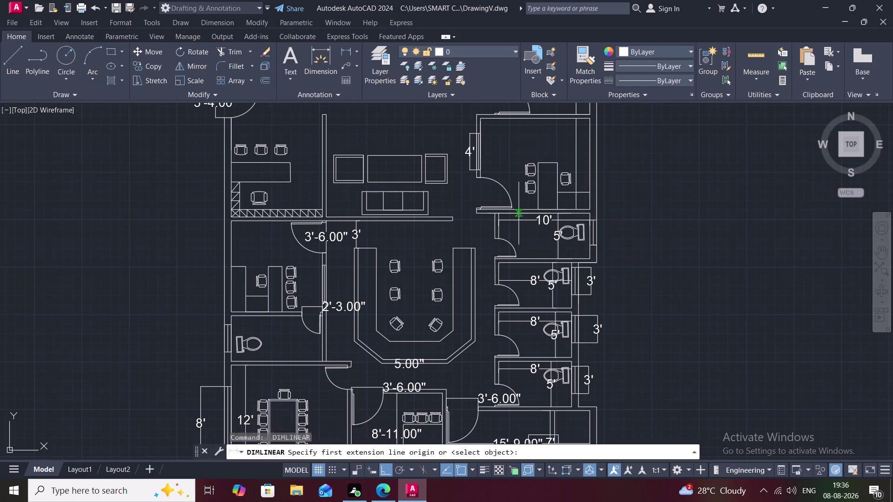
key(space)
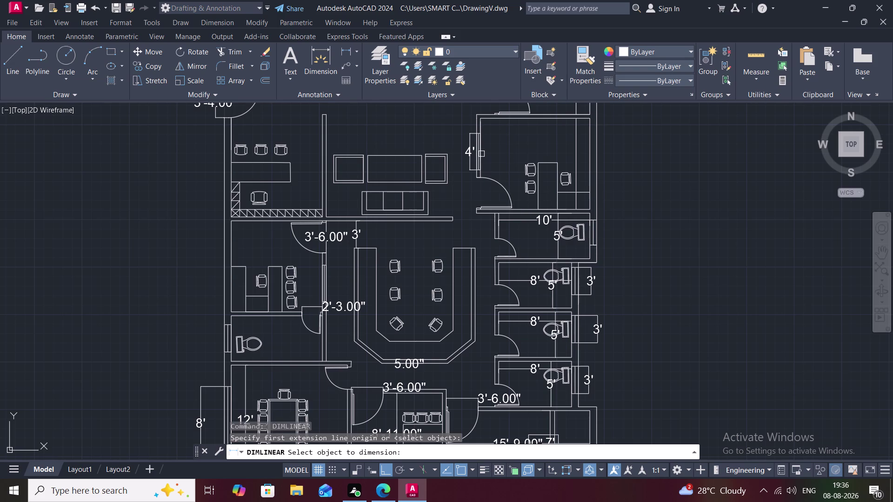
key(space)
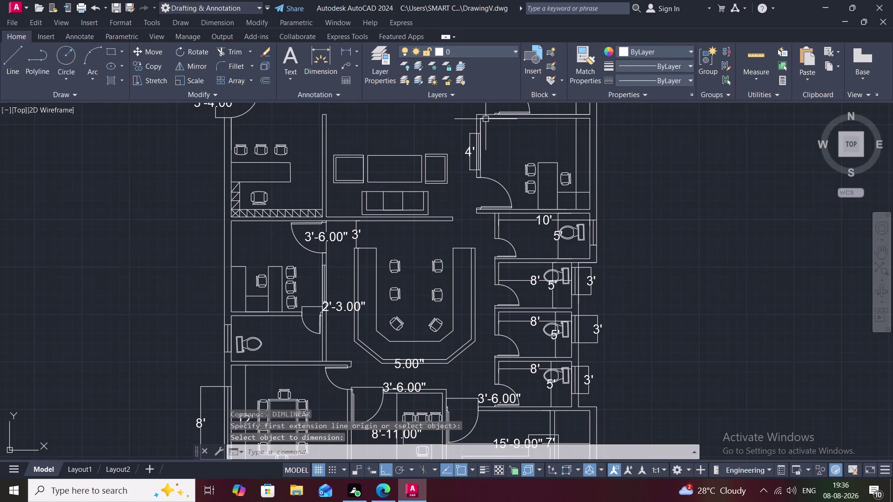
key(space)
click(481, 125)
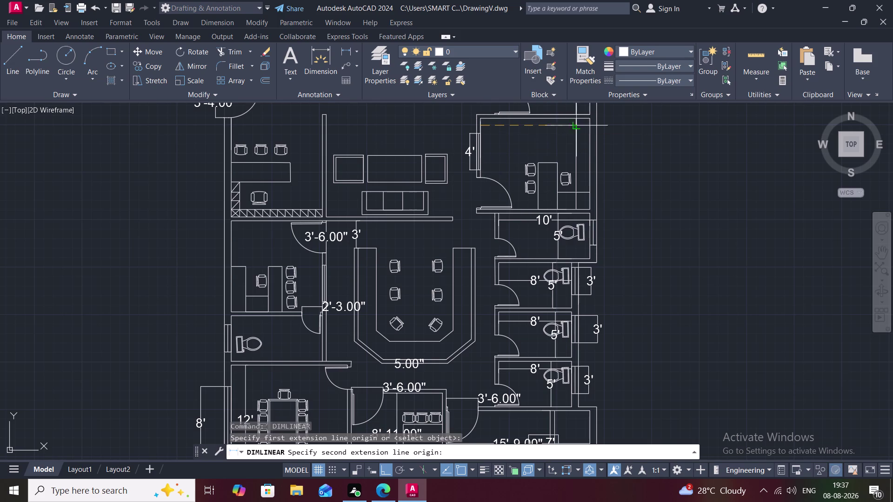
click(590, 127)
click(586, 139)
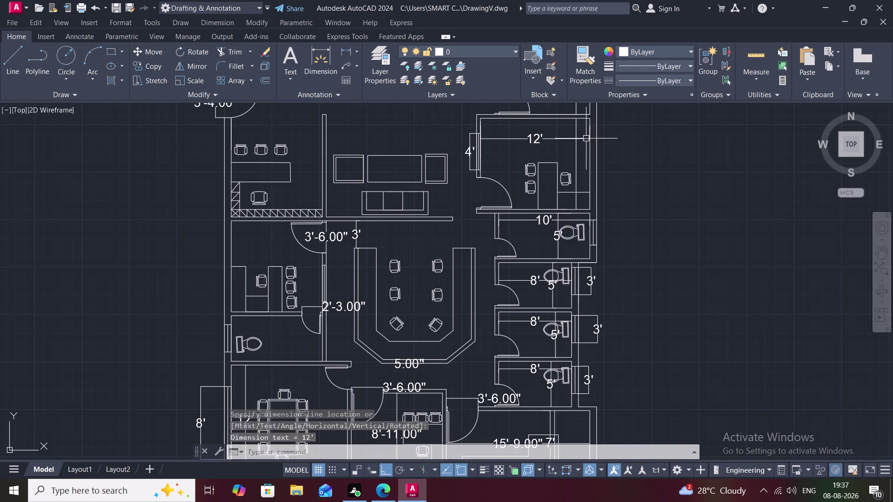
key(space)
click(568, 121)
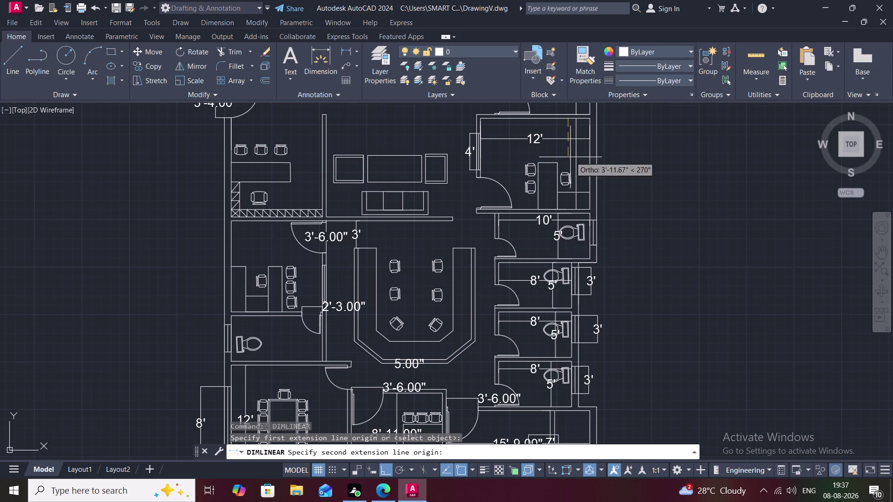
click(570, 207)
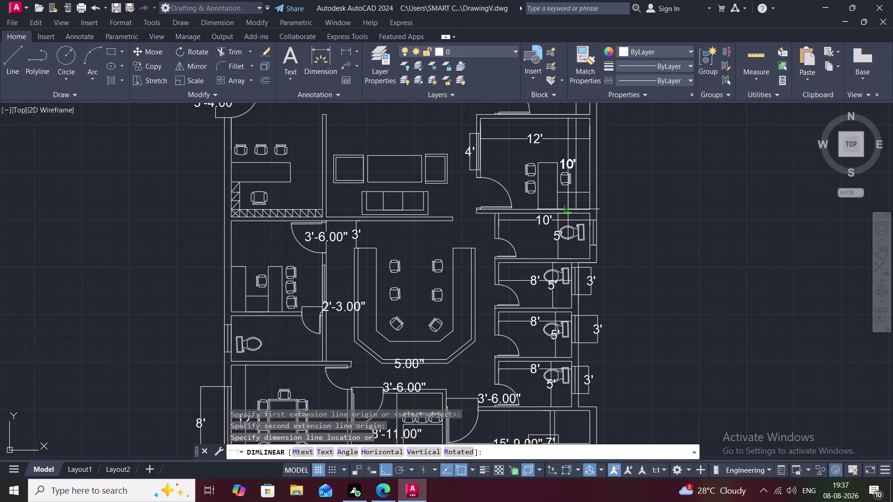
click(567, 205)
scroll(down, 3)
middle_drag(521, 192, 528, 274)
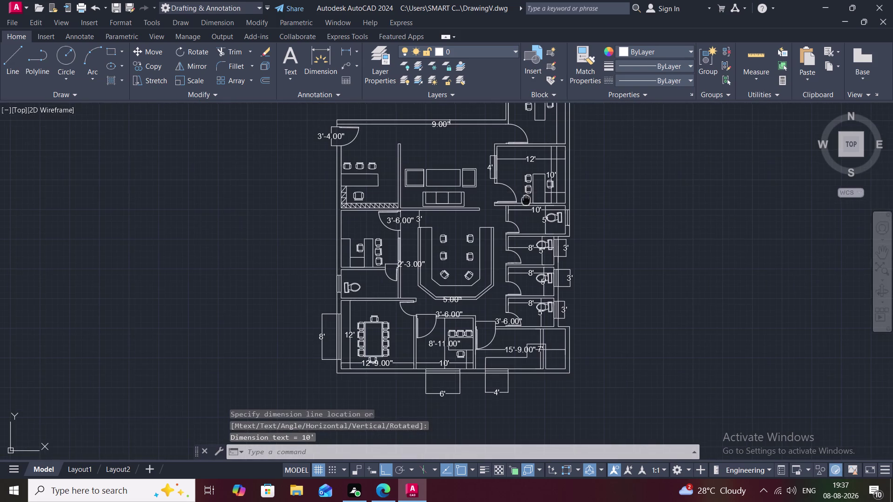
Place two 10' linear dimensions in the top-right cabin.
middle_drag(528, 274, 516, 352)
scroll(up, 3)
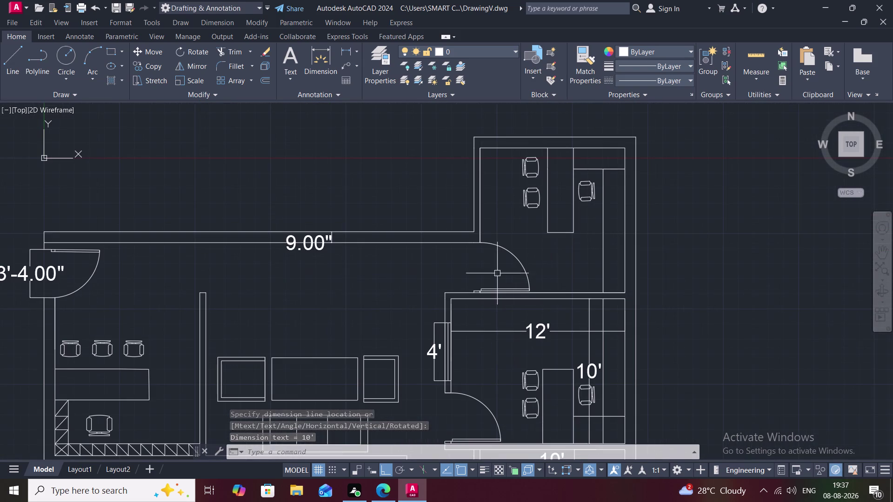
key(space)
click(479, 235)
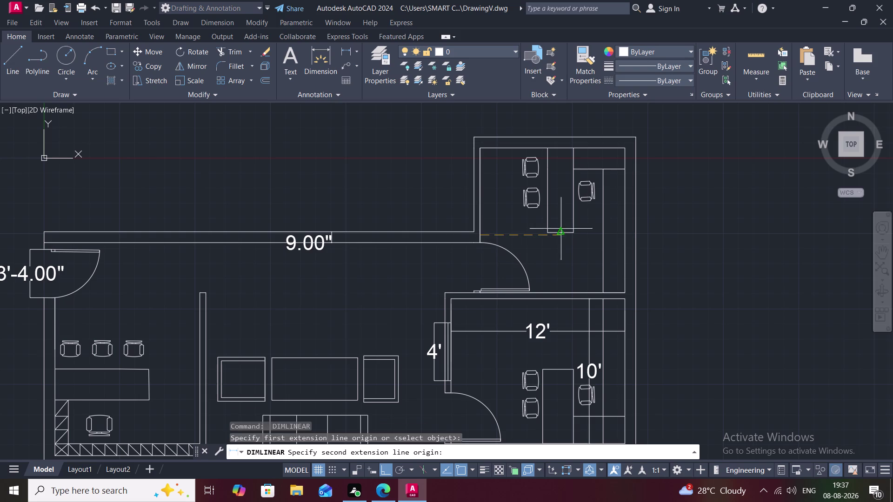
click(626, 236)
click(618, 225)
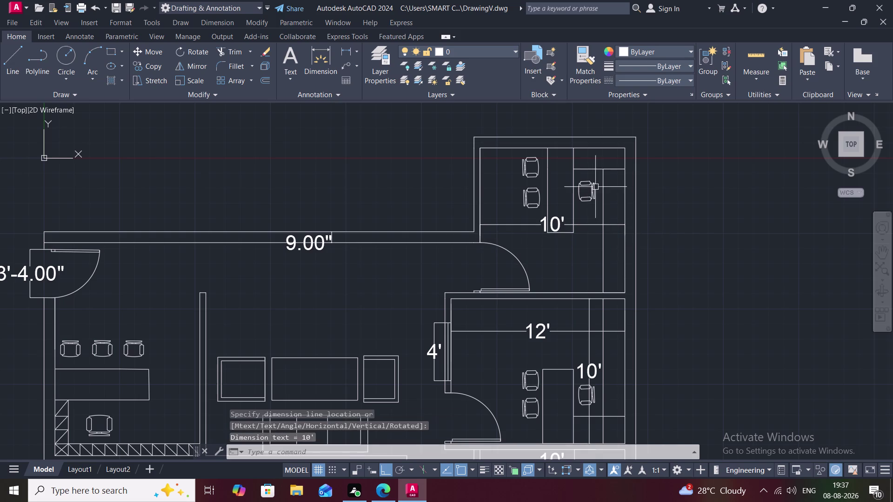
key(space)
click(560, 149)
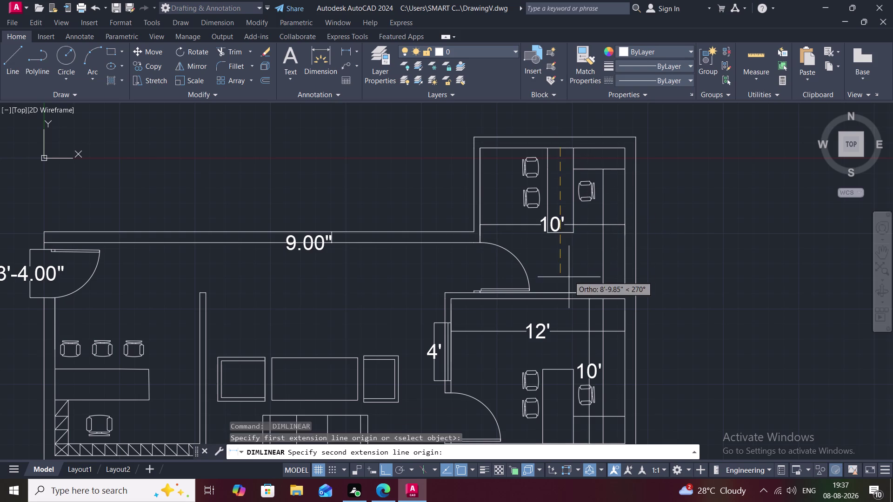
click(562, 293)
click(580, 290)
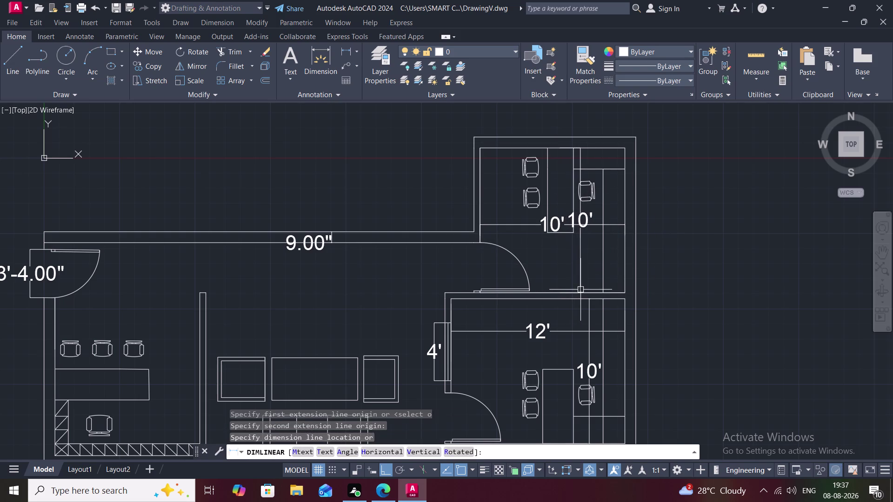
scroll(down, 3)
middle_drag(461, 293, 544, 162)
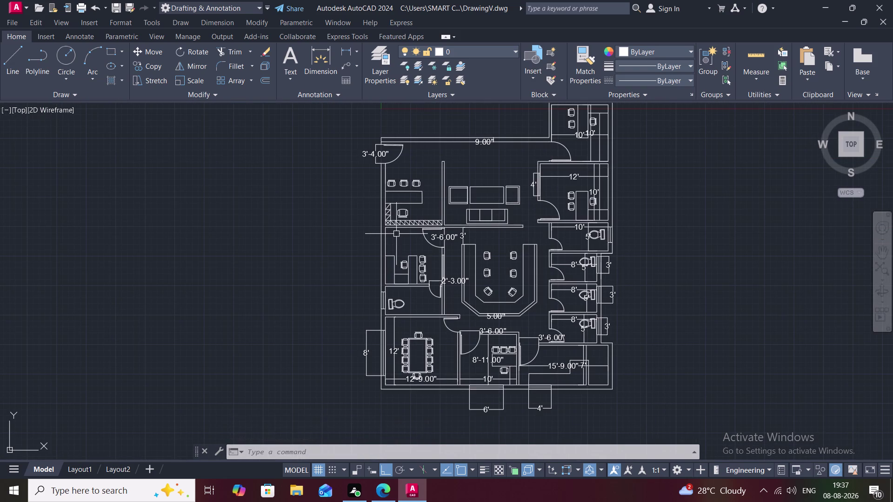
Add a 10' depth dimension to the small left office.
key(space)
scroll(up, 3)
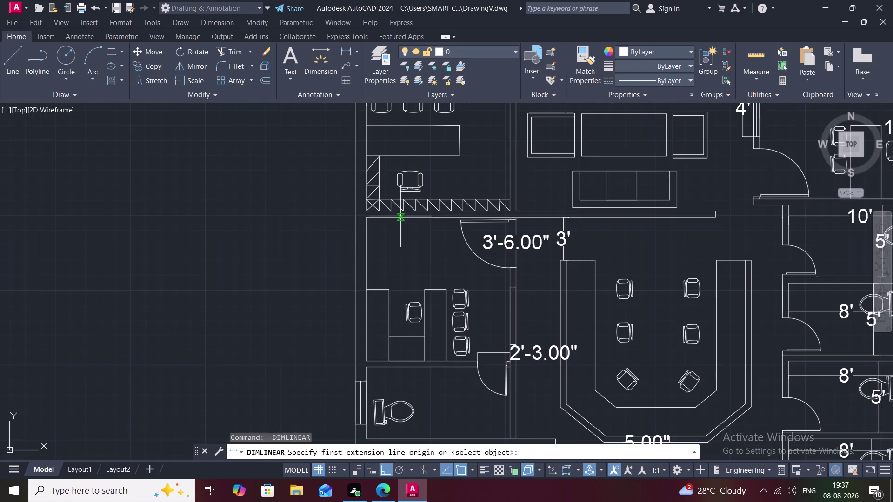
click(402, 216)
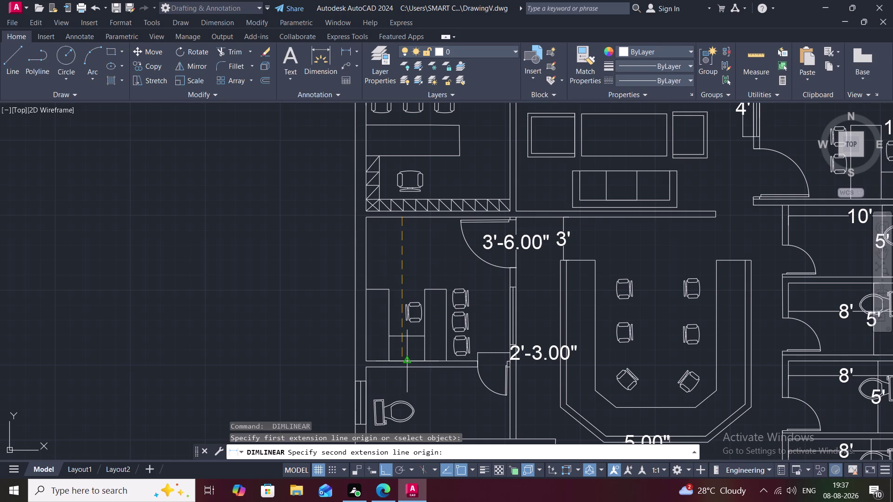
click(398, 362)
click(400, 361)
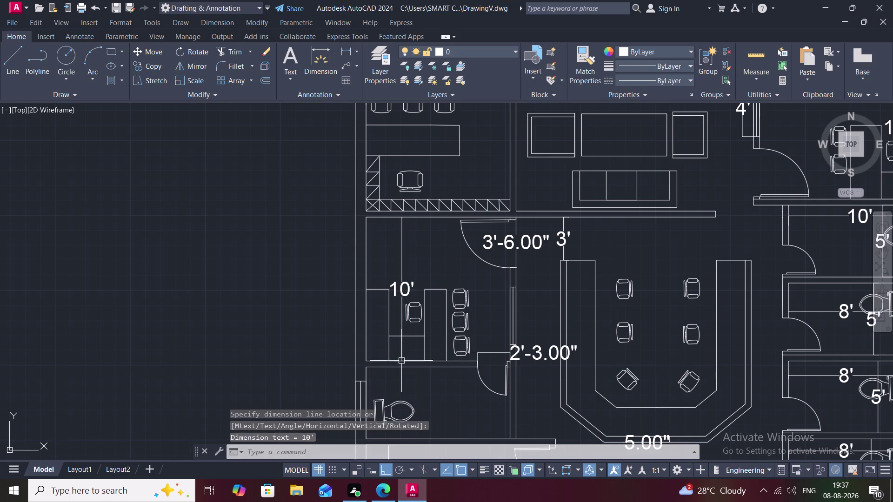
Add the left office's 10' width dimension, redoing one attempt.
key(space)
click(367, 266)
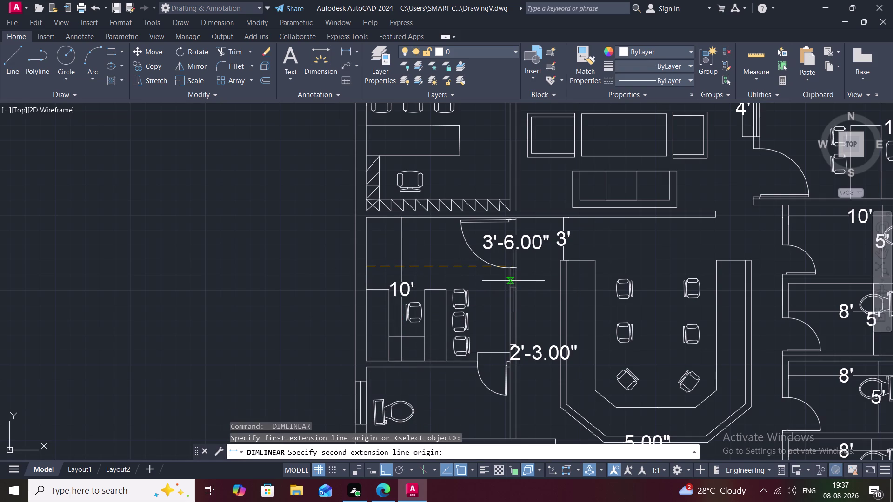
click(512, 281)
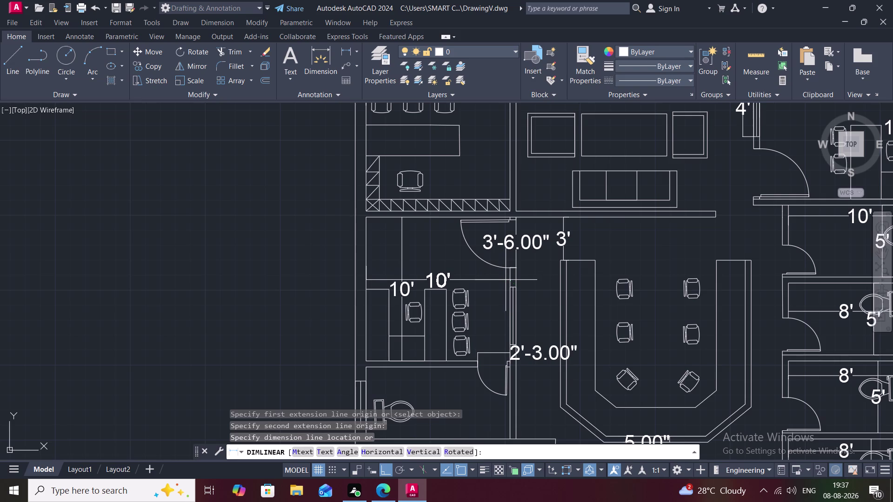
key(space)
key(space)
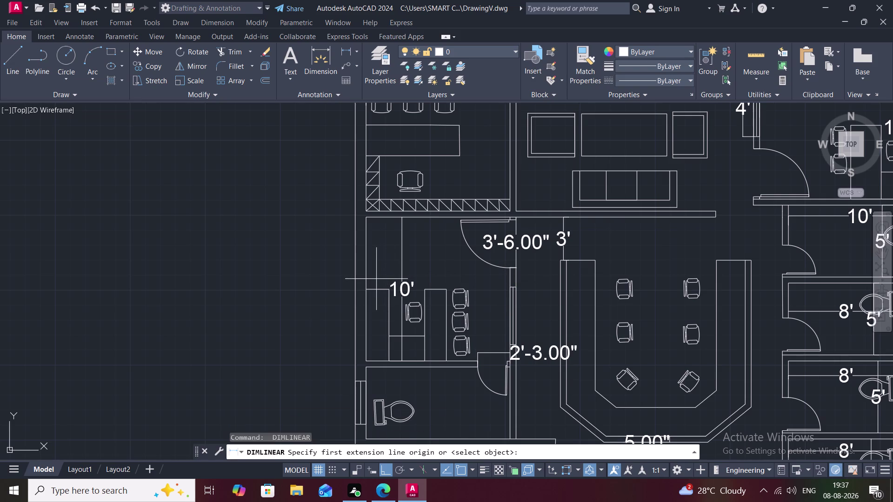
click(367, 277)
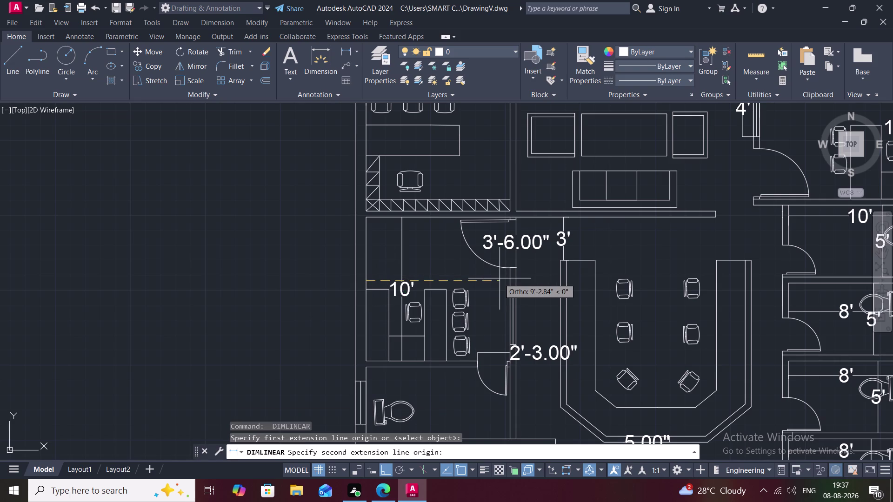
click(513, 281)
click(504, 279)
scroll(down, 3)
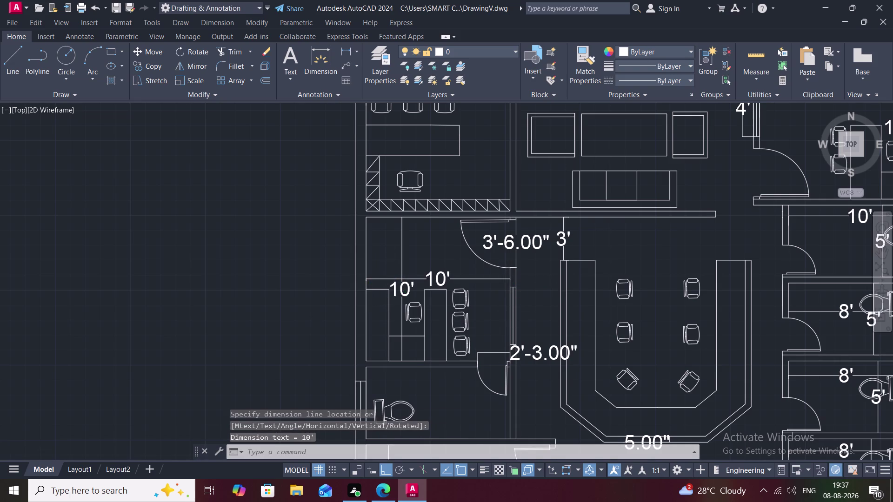
scroll(down, 3)
scroll(down, 3)
middle_drag(488, 344, 472, 269)
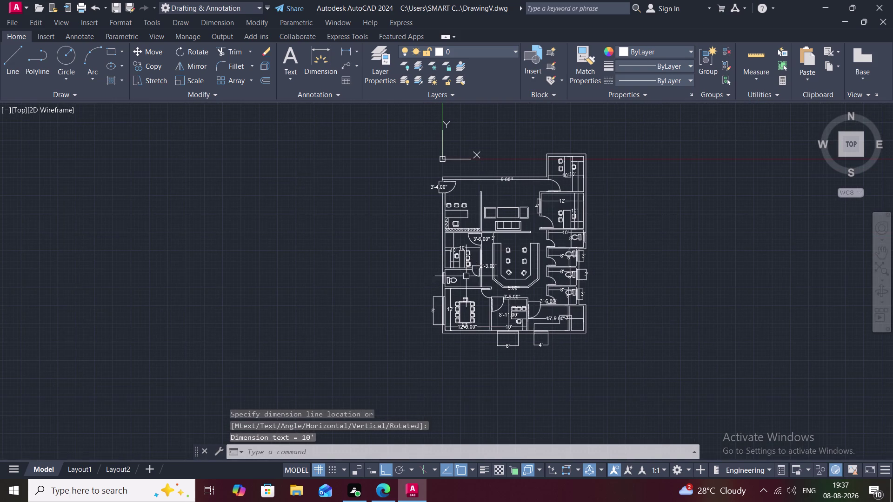
Add a 10' linear dimension across the washroom width.
scroll(up, 3)
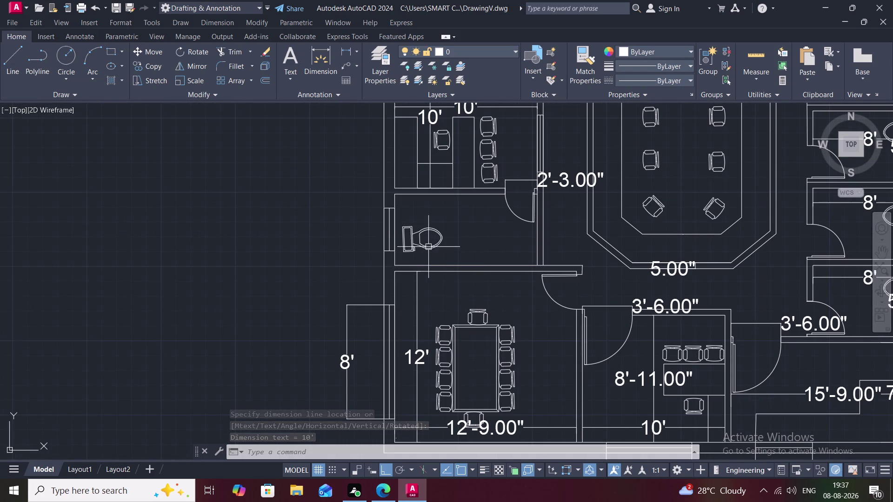
key(space)
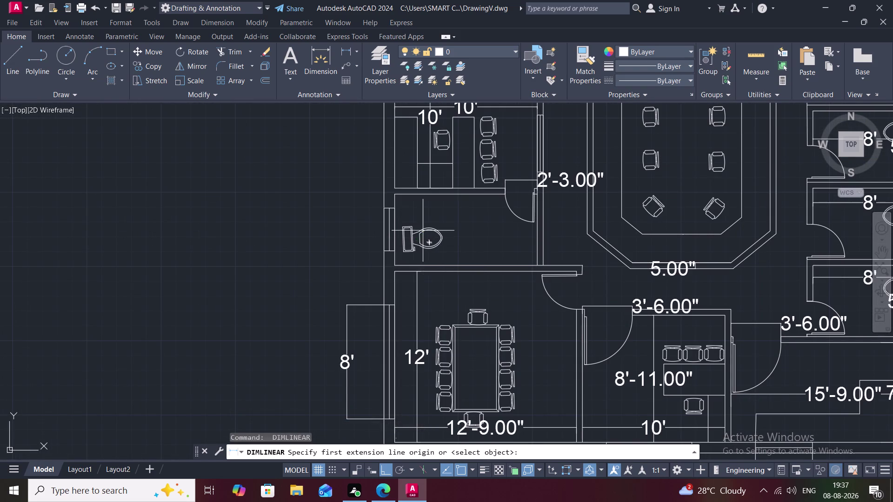
click(396, 253)
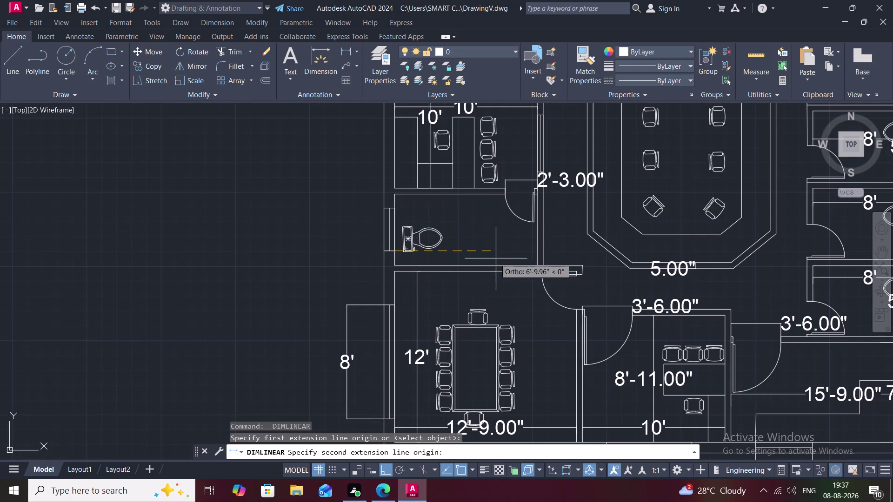
click(538, 255)
click(531, 242)
Add the 5' washroom depth dimension and zoom back out to the full plan.
key(space)
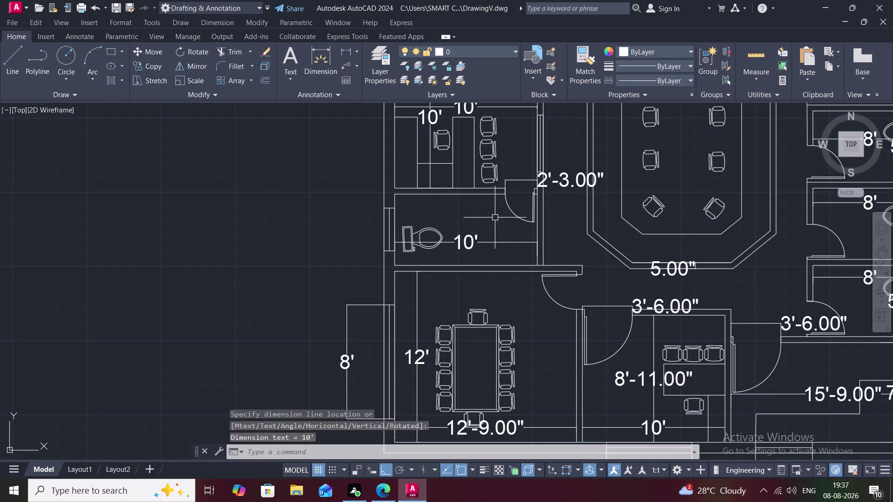
click(478, 196)
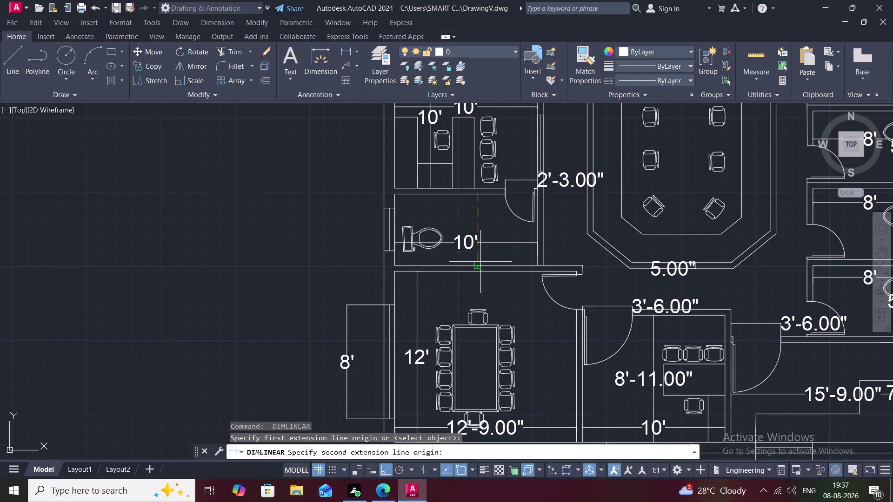
click(479, 263)
click(492, 261)
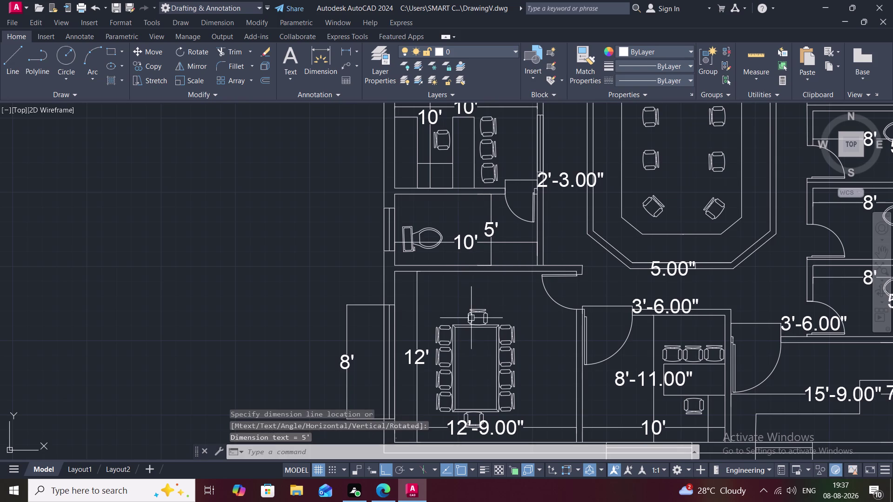
key(Escape)
scroll(down, 3)
middle_drag(465, 322, 485, 328)
scroll(down, 3)
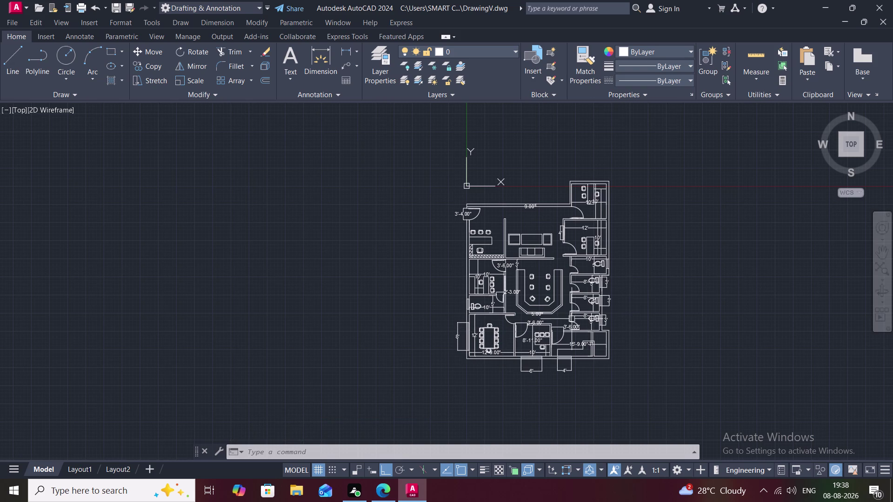
key(Escape)
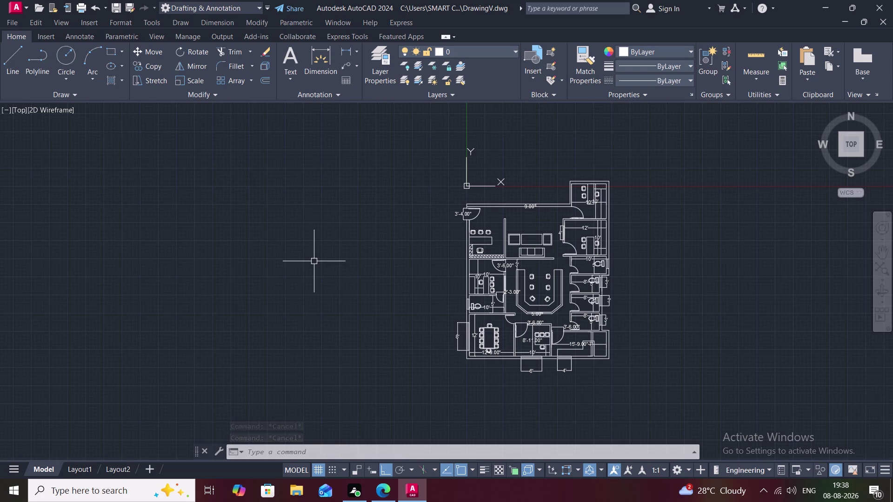
Place a 3' linear dimension outside the washroom's left-wall window, then reposition the view.
scroll(up, 3)
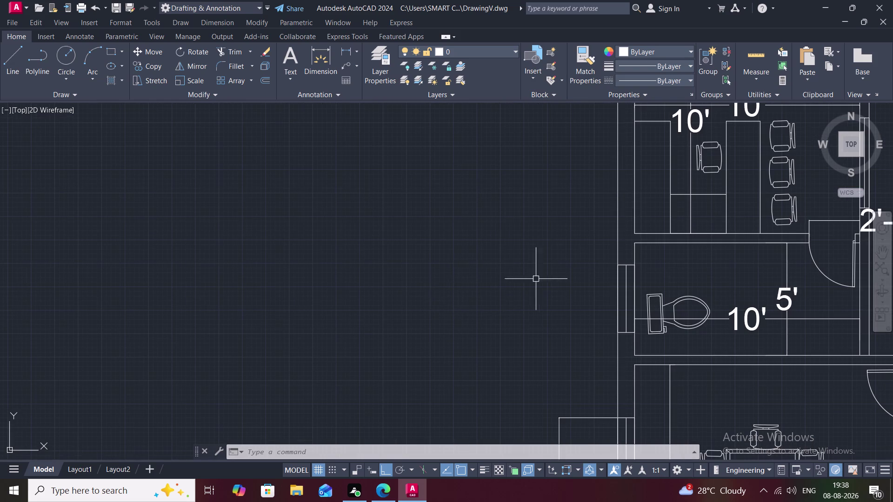
key(space)
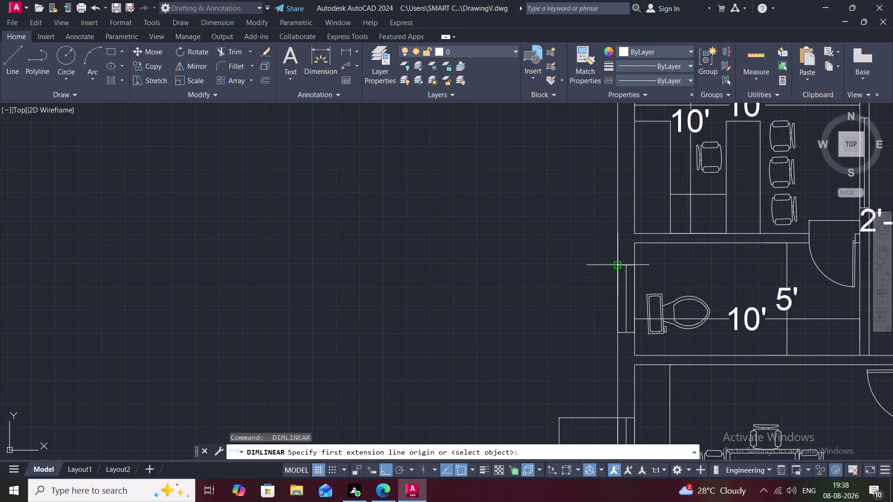
click(616, 266)
click(618, 332)
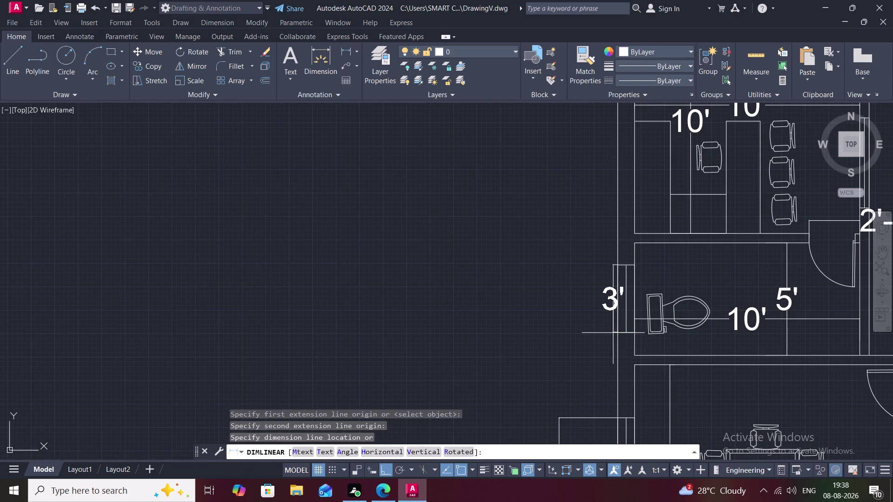
click(593, 334)
scroll(down, 3)
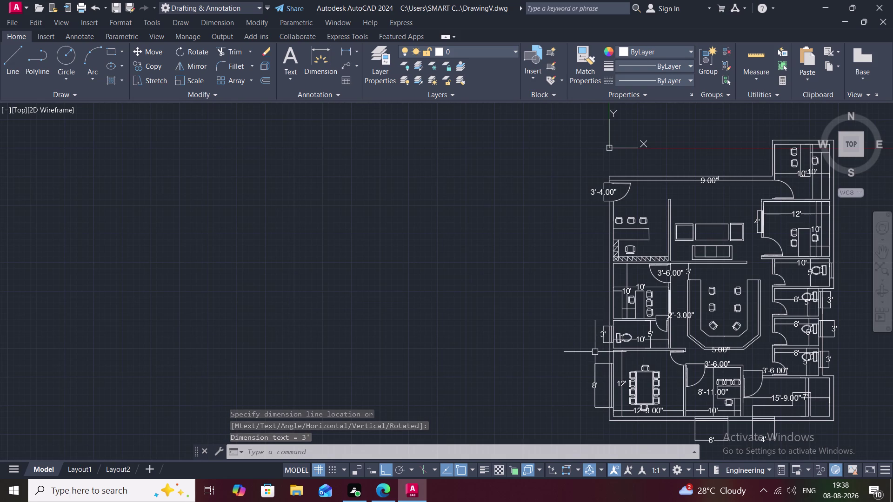
middle_drag(593, 352, 564, 343)
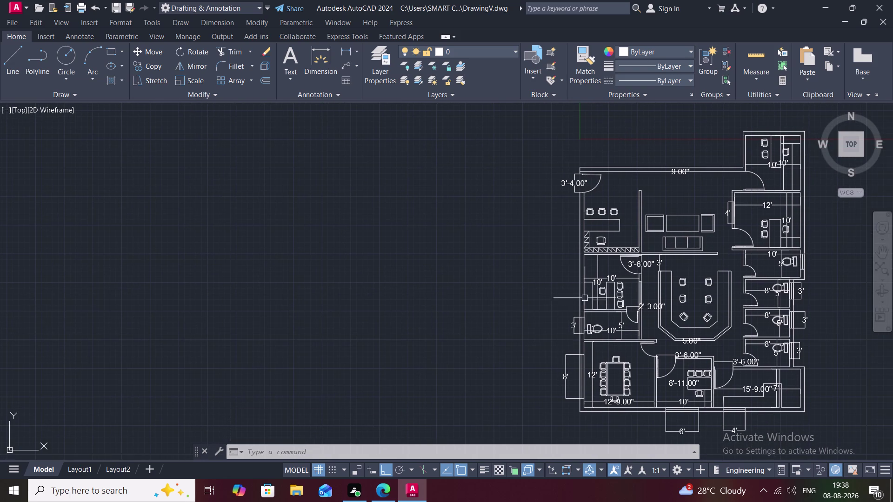
scroll(up, 3)
middle_drag(673, 207, 546, 362)
scroll(down, 3)
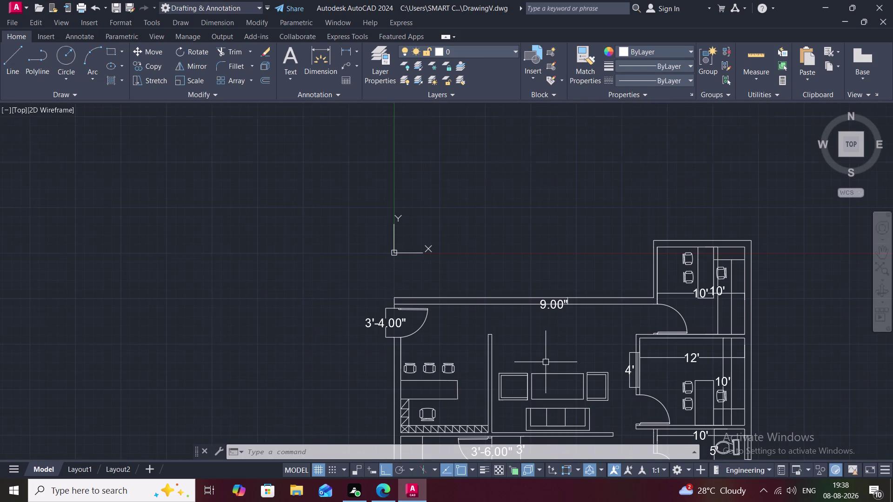
key(Escape)
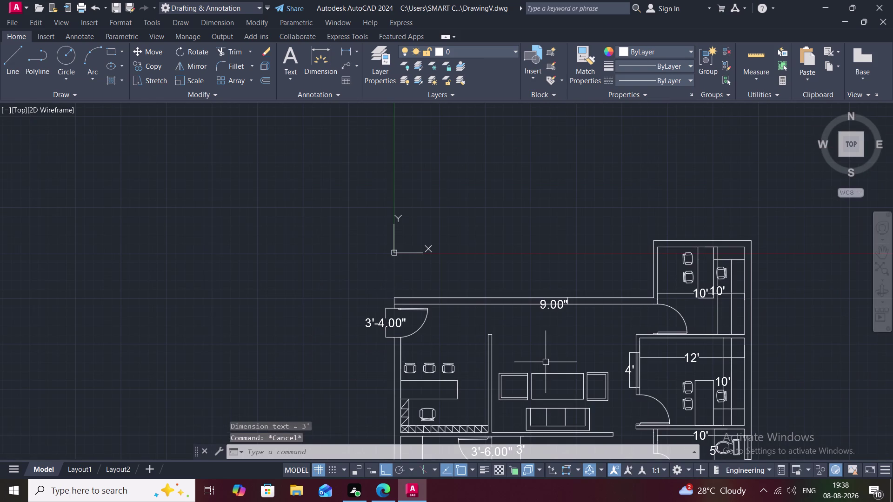
Draw the first 4' window line on the top-right cabin's left wall.
key(l)
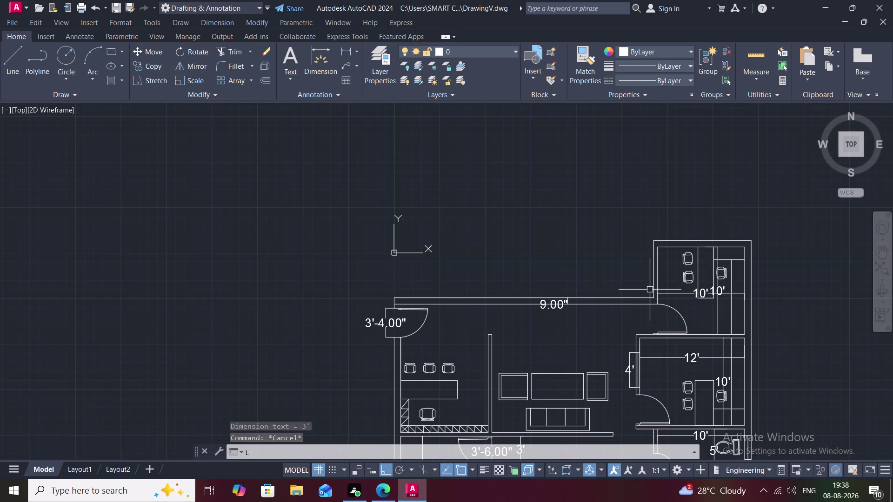
key(space)
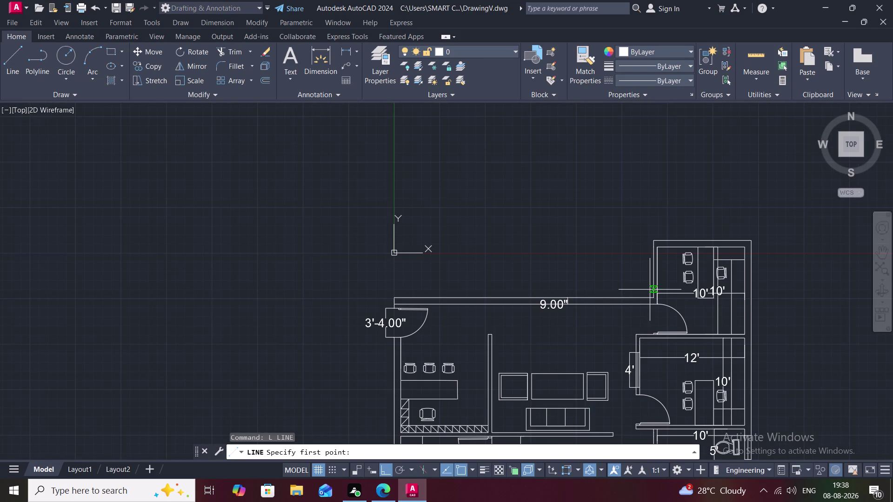
scroll(up, 3)
key(space)
key(Escape)
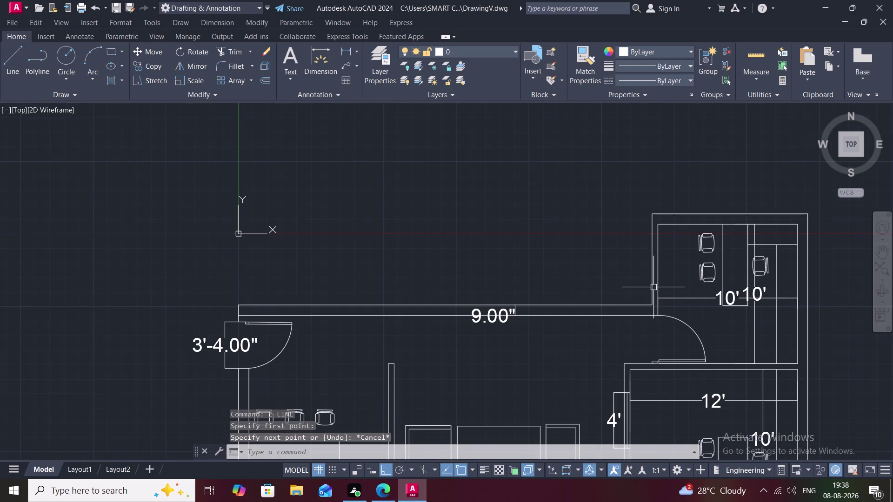
key(space)
click(653, 287)
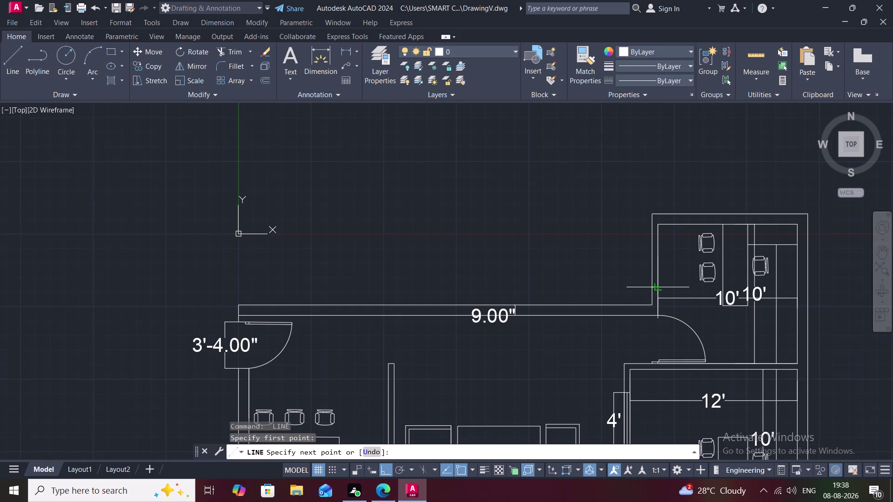
click(660, 286)
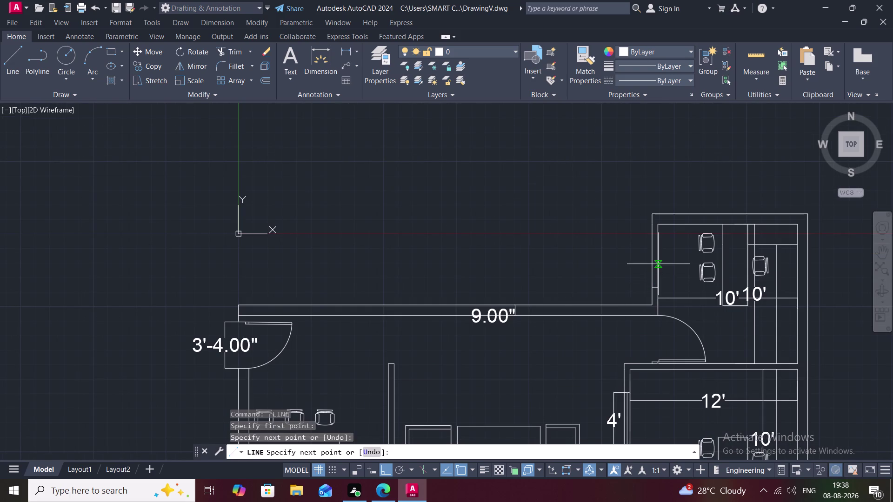
text(4')
key(space)
click(651, 231)
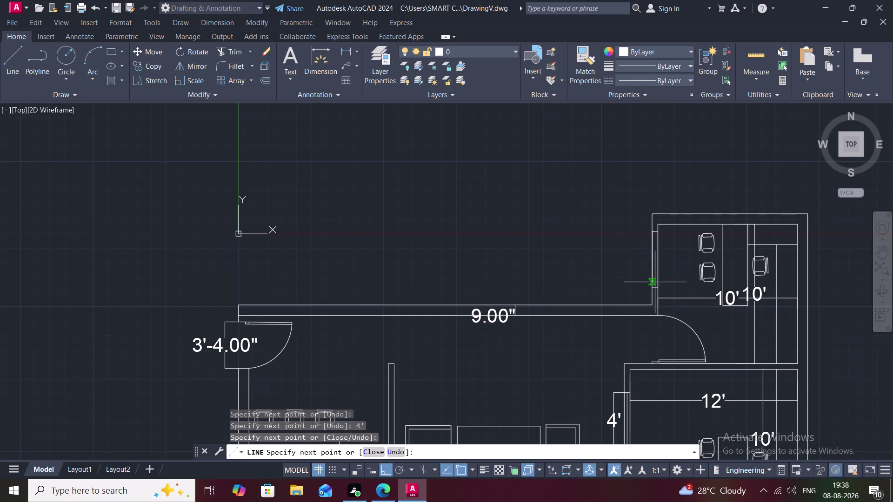
click(651, 288)
key(Escape)
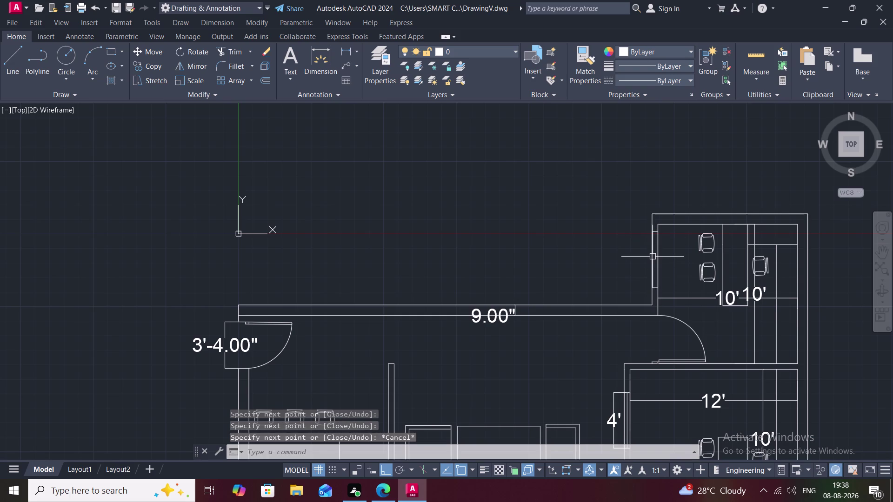
Draw the parallel line along the wall to complete the double-line window.
scroll(up, 3)
key(space)
click(657, 193)
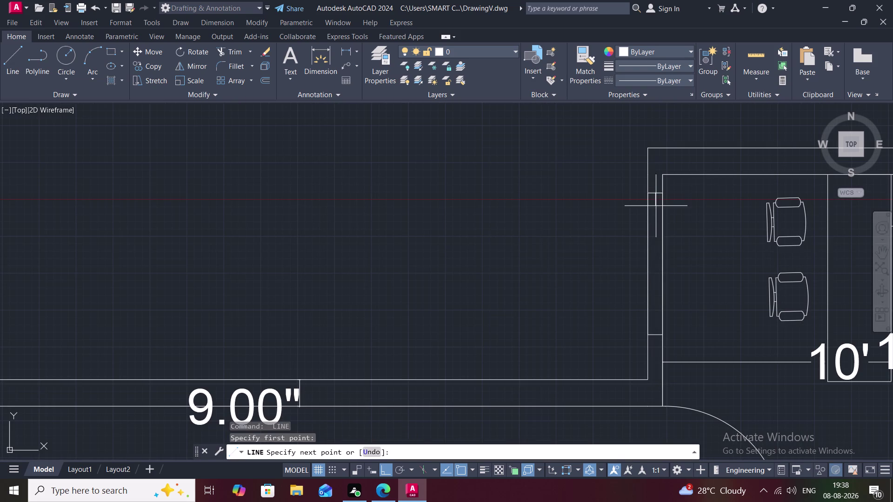
click(656, 335)
key(space)
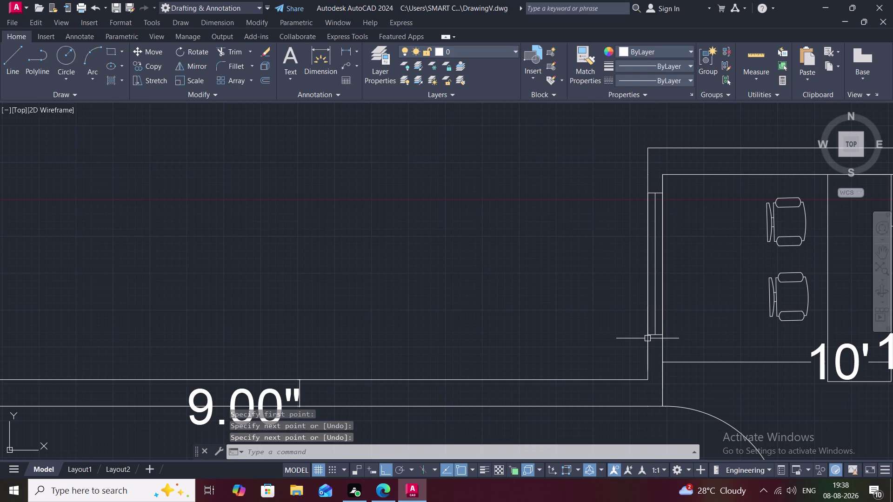
click(342, 44)
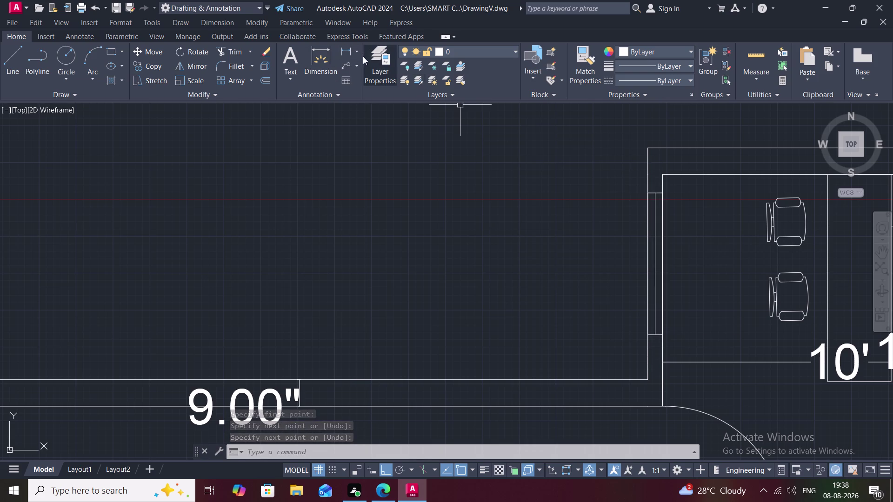
click(349, 51)
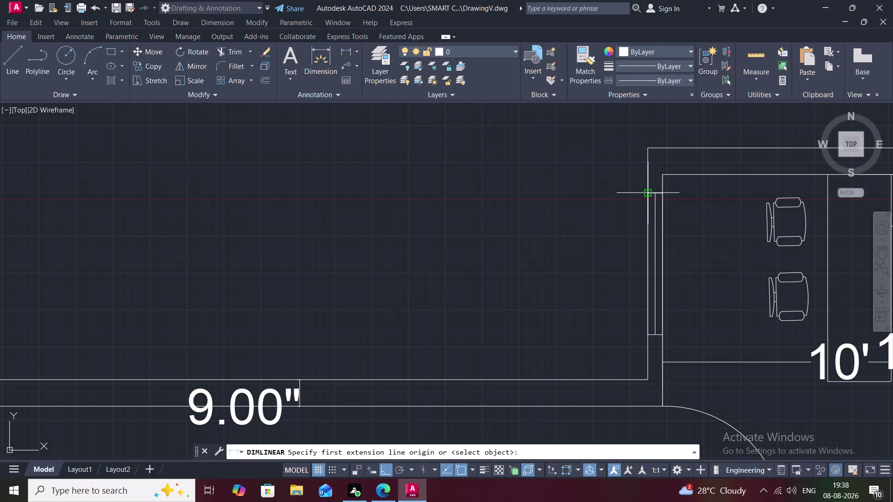
Place the 4' dimension beside the window opening and zoom out to the whole plan.
click(644, 195)
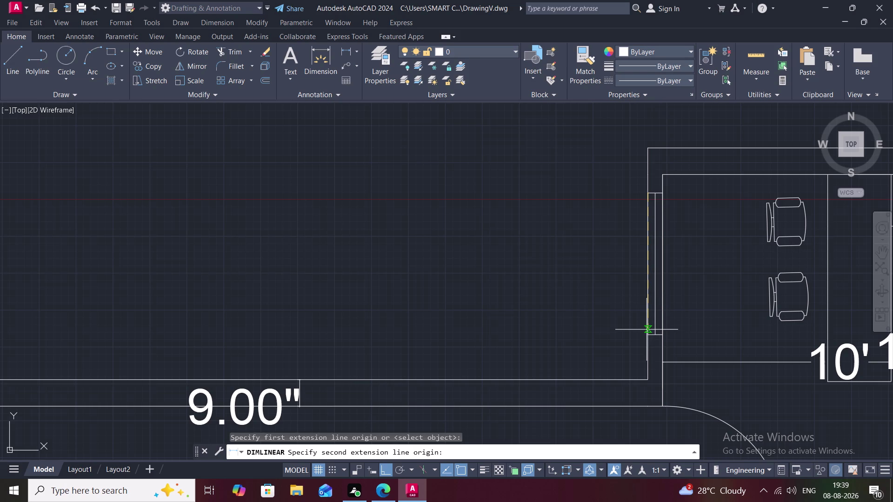
click(647, 334)
click(620, 337)
scroll(down, 3)
scroll(down, 3)
middle_drag(509, 331, 456, 165)
scroll(down, 3)
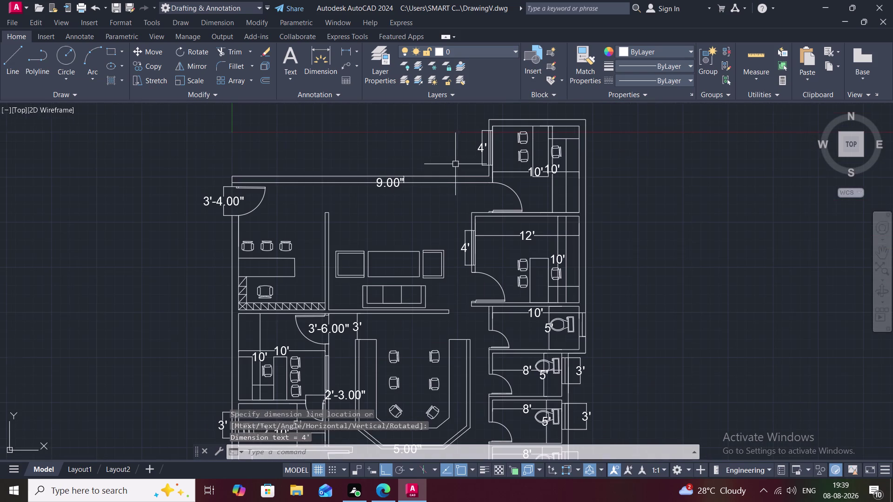
scroll(down, 3)
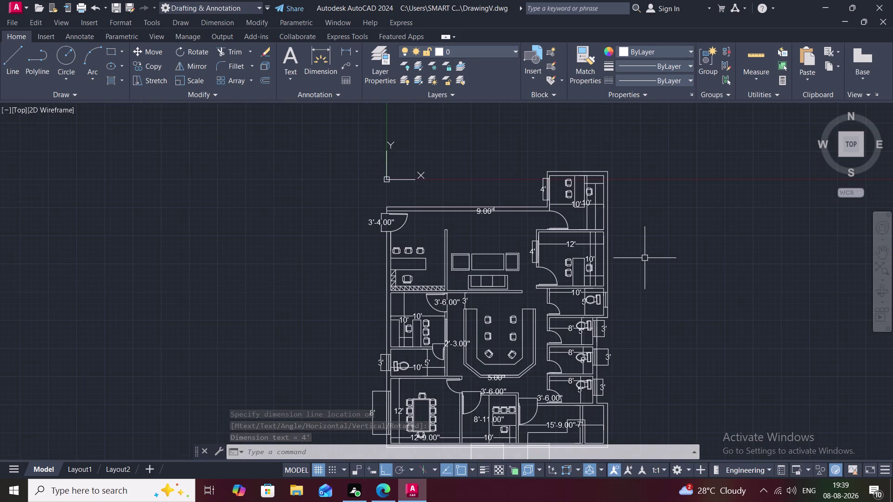
middle_drag(644, 258, 585, 230)
scroll(down, 3)
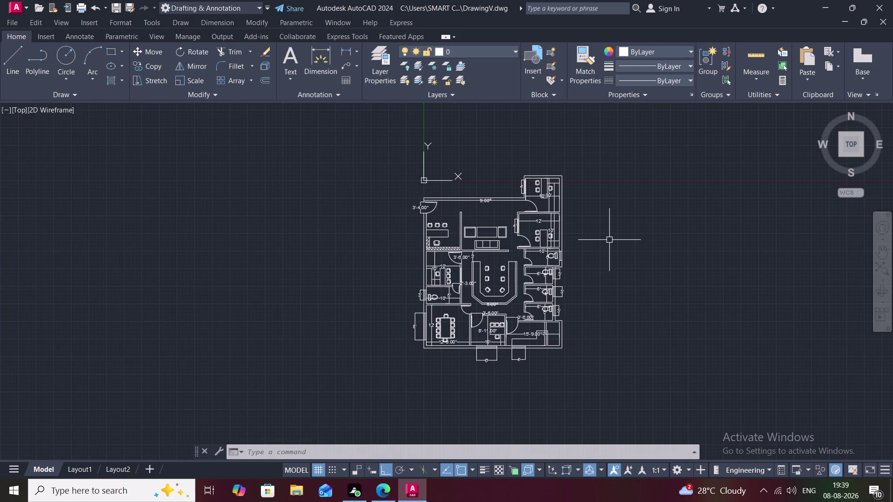
Place a multiline text reading ACCOUNT to the right of the plan.
key(t)
key(space)
click(608, 239)
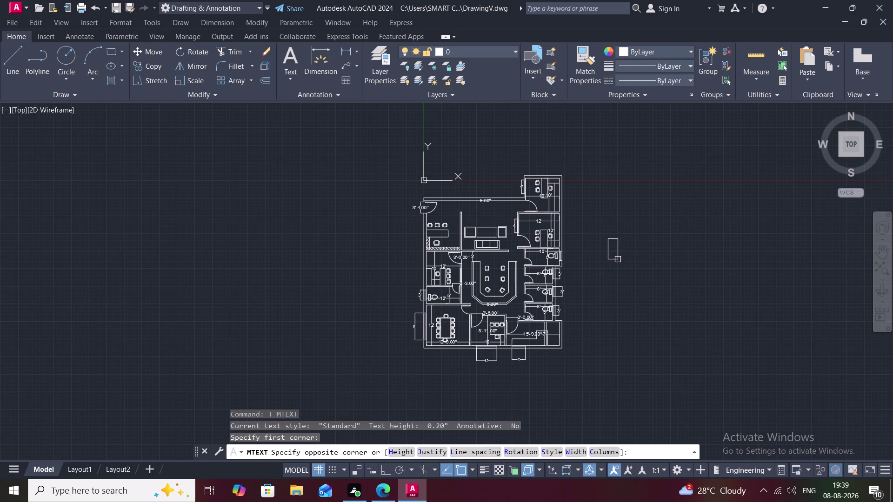
click(619, 262)
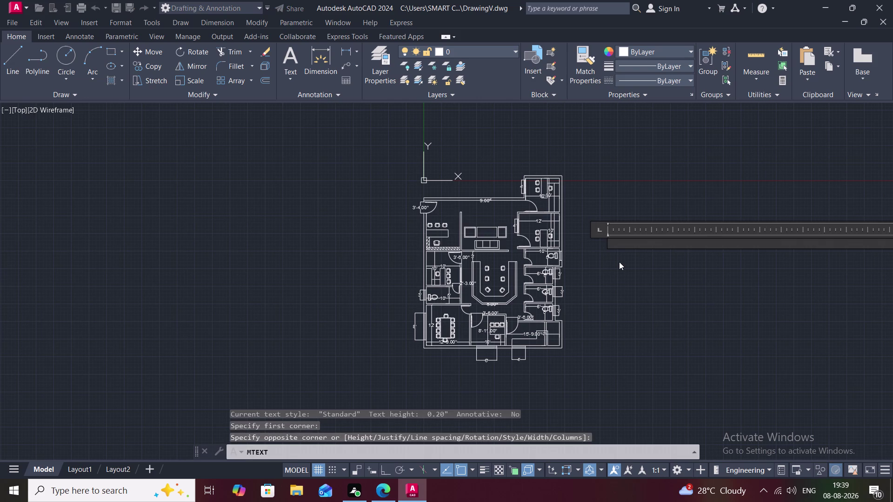
text(A)
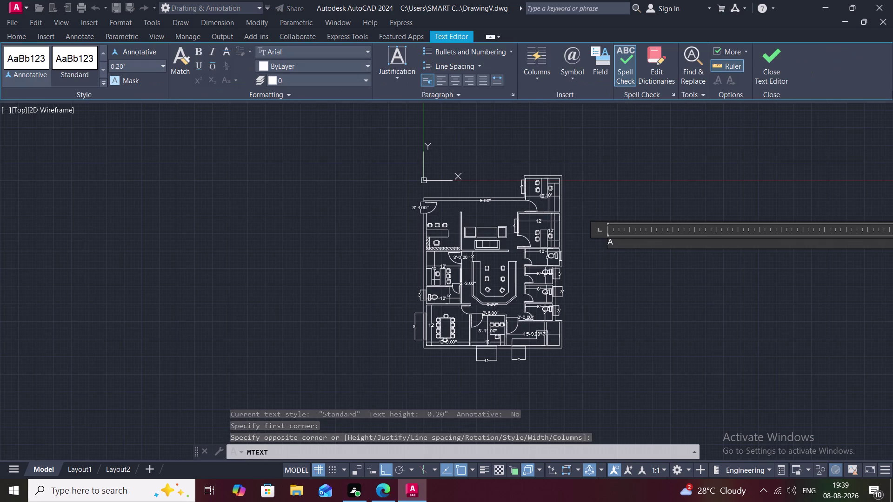
text(CCOUNT)
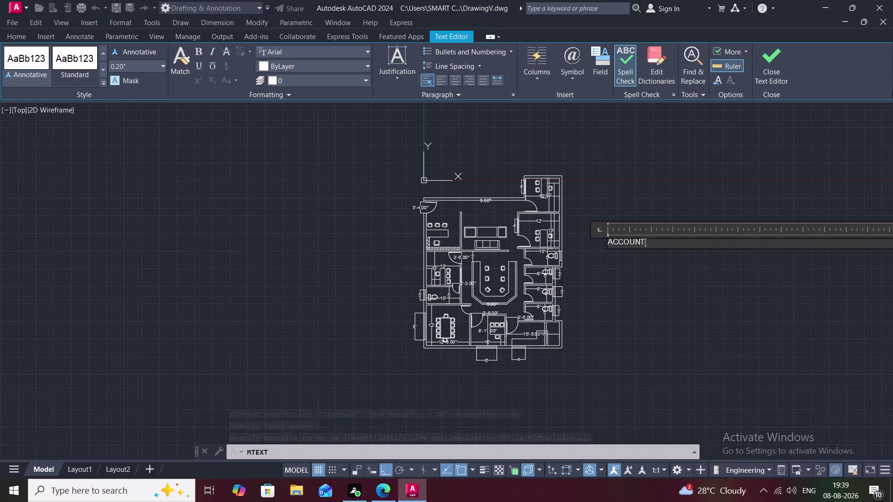
key(space)
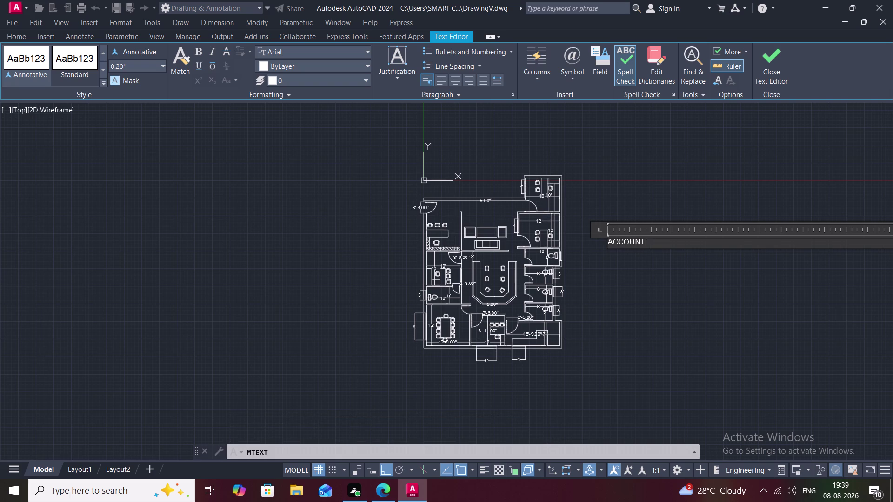
click(892, 119)
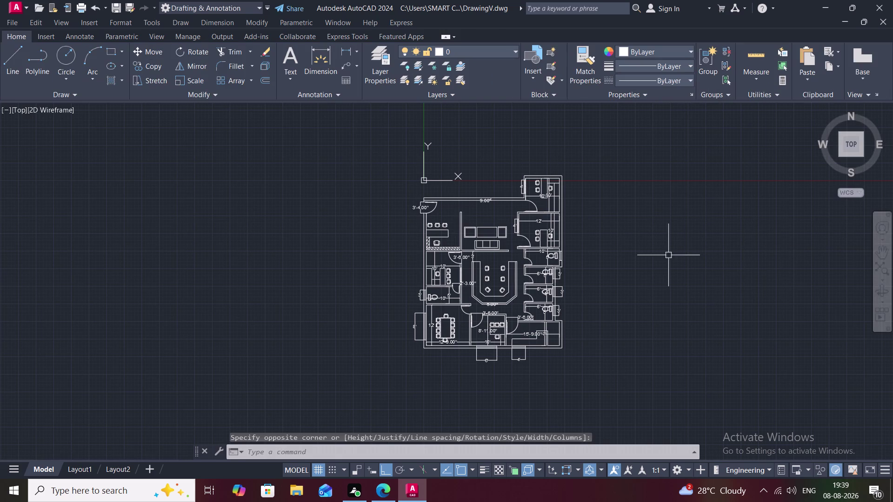
Create another text box reading SC, deleting the extra letters.
text(T)
key(space)
click(614, 230)
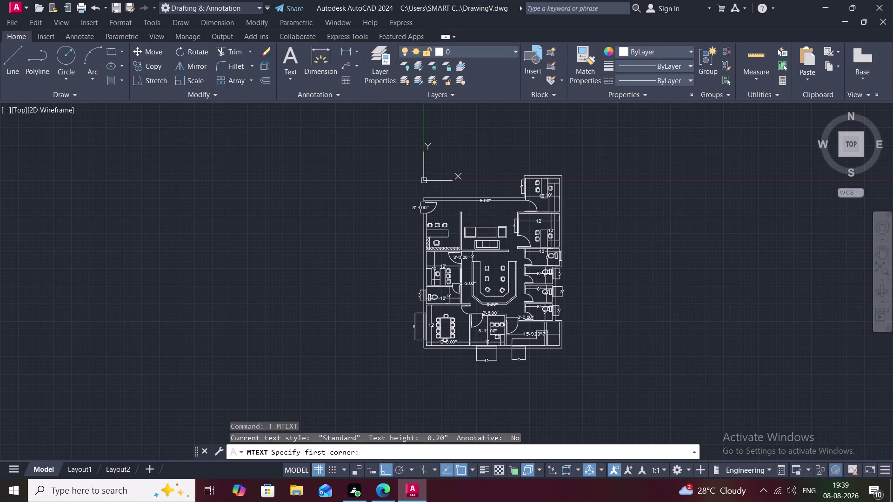
click(629, 237)
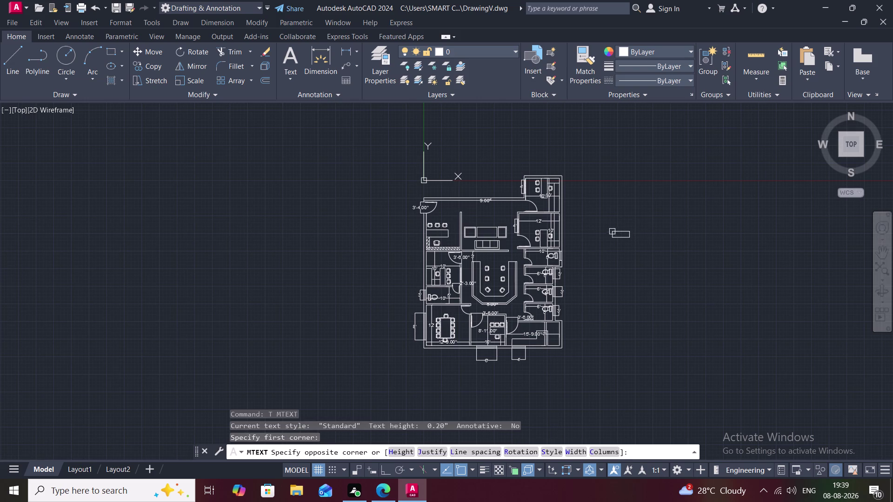
click(611, 255)
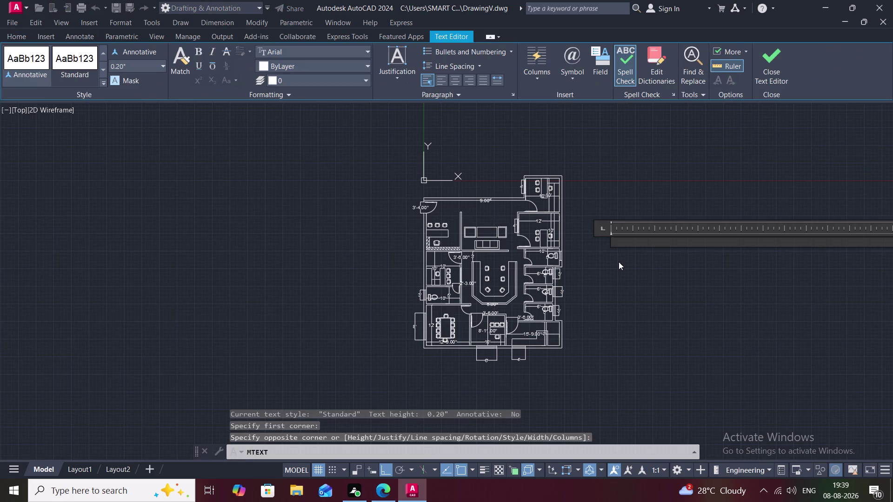
text(S)
text(CCC)
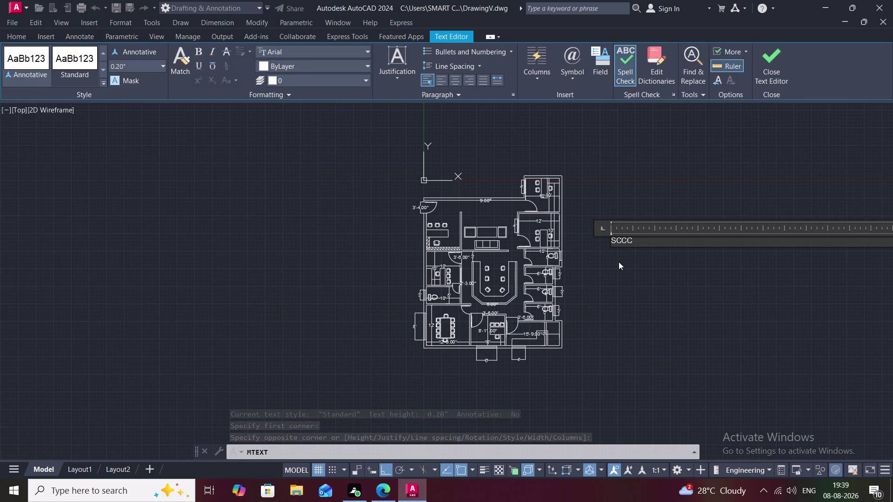
key(BackSpace)
key(BackSpace)
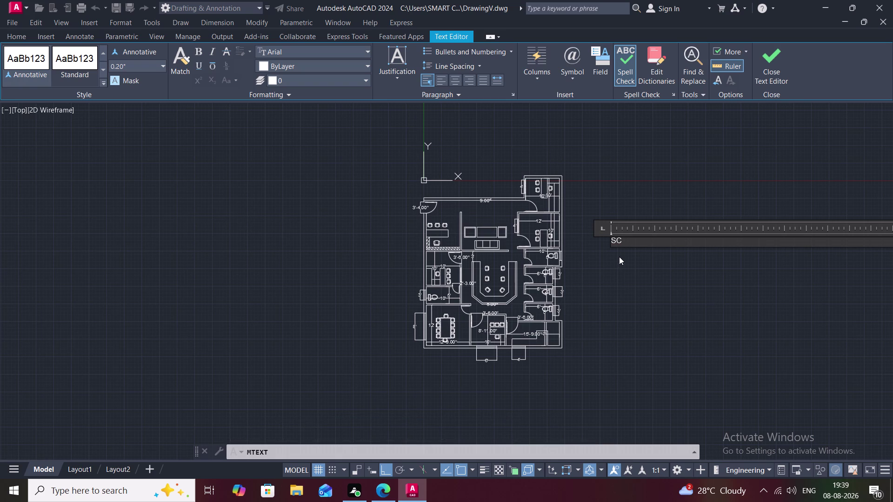
Set the SC text height to 1' and close the Text Editor.
double_click(619, 239)
click(130, 61)
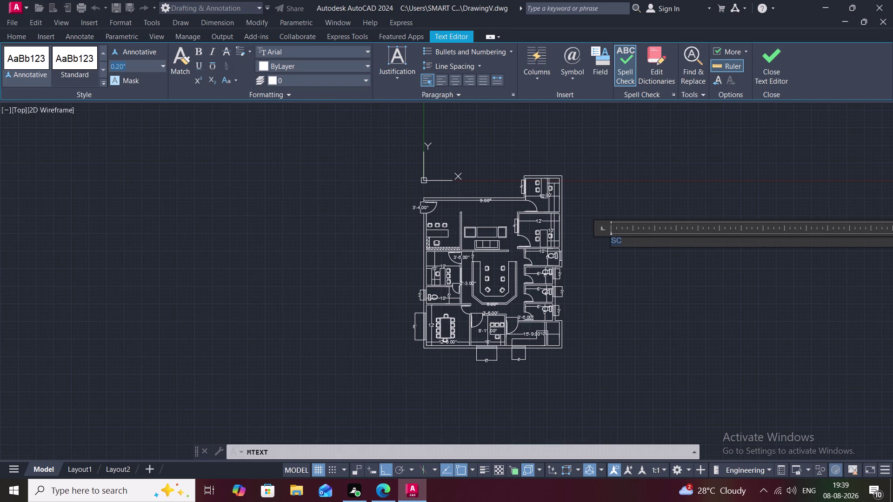
key(BackSpace)
text(1')
key(Return)
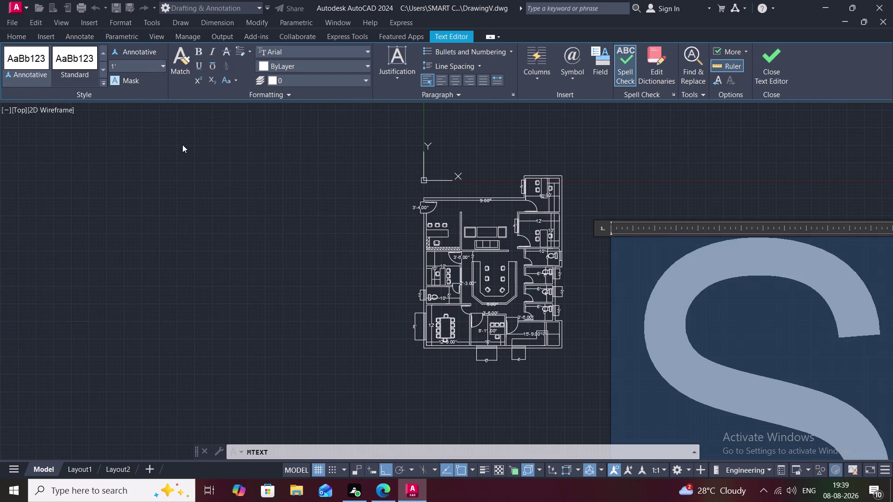
key(Escape)
Edit the SC mtext, replacing its contents with ACCOUNT, and finish editing.
scroll(down, 3)
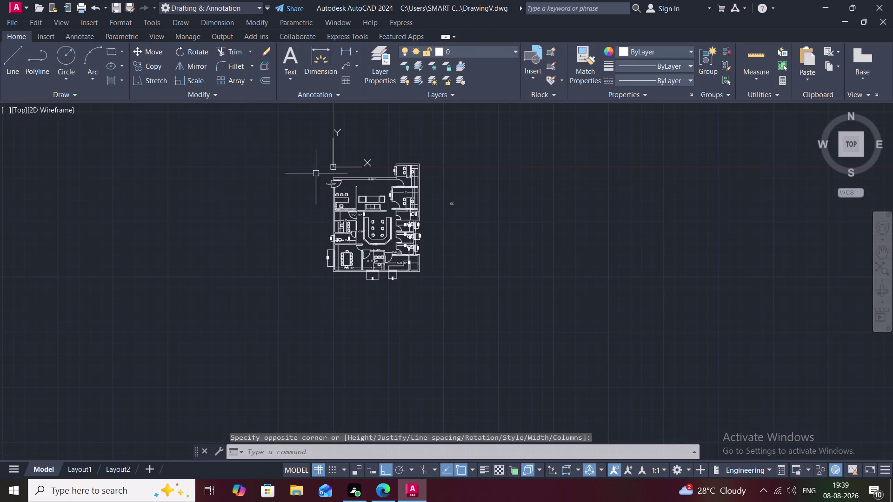
scroll(up, 3)
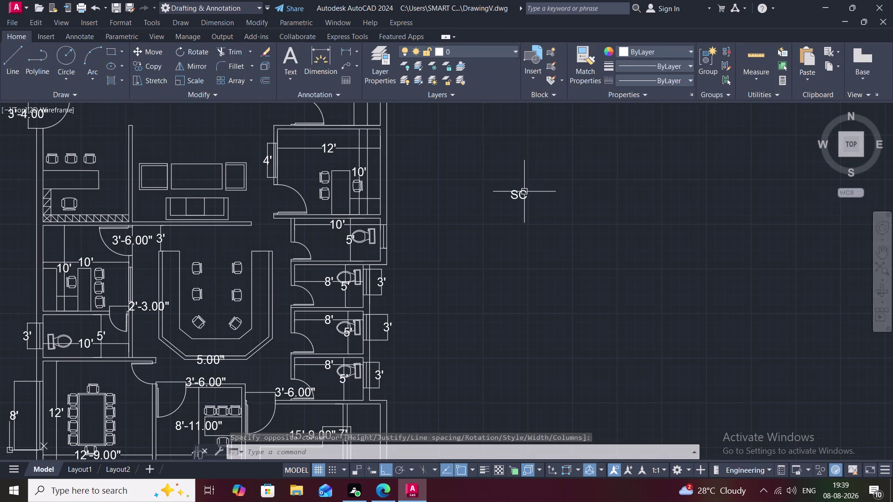
double_click(523, 192)
click(527, 196)
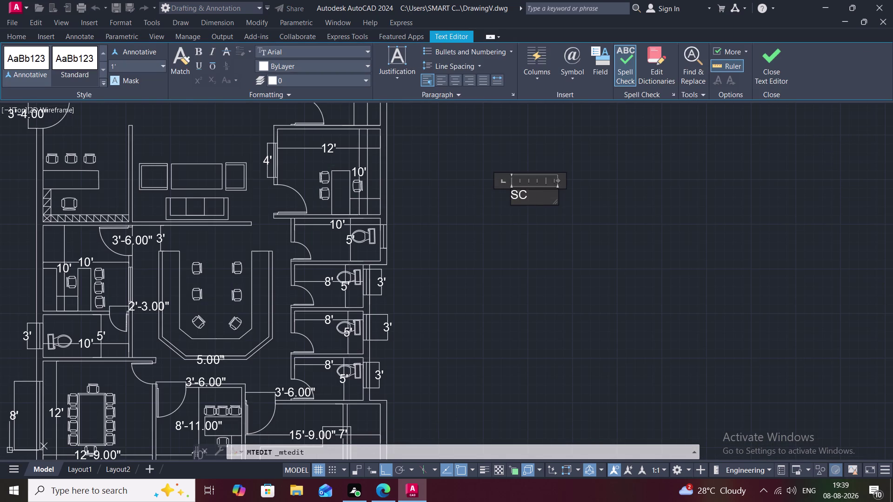
key(BackSpace)
key(BackSpace)
text(ACCC)
key(backslash)
key(BackSpace)
key(BackSpace)
text(OUNT)
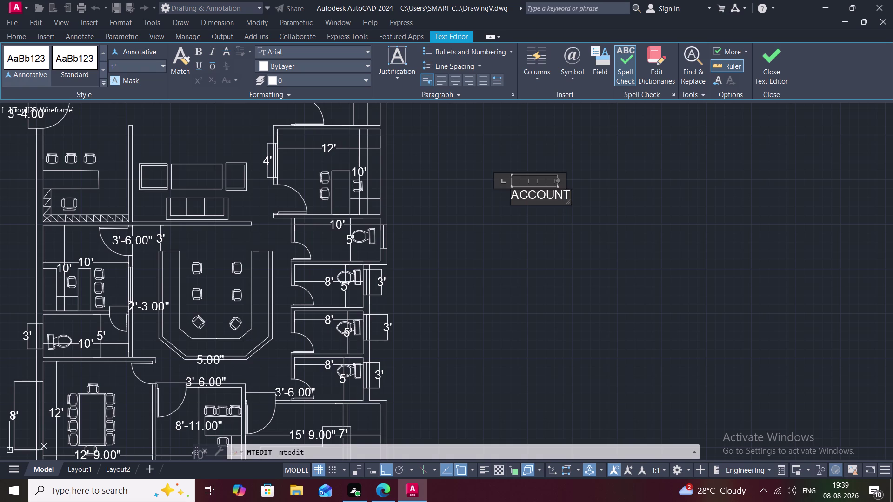
key(space)
click(551, 218)
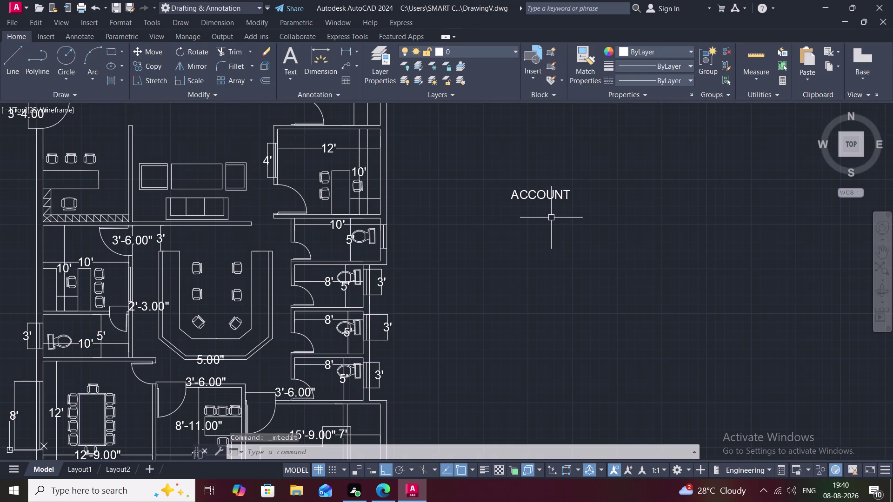
Copy the ACCOUNT label with Ortho off, placing the first copy in the upper-right room.
key(c)
key(o)
key(space)
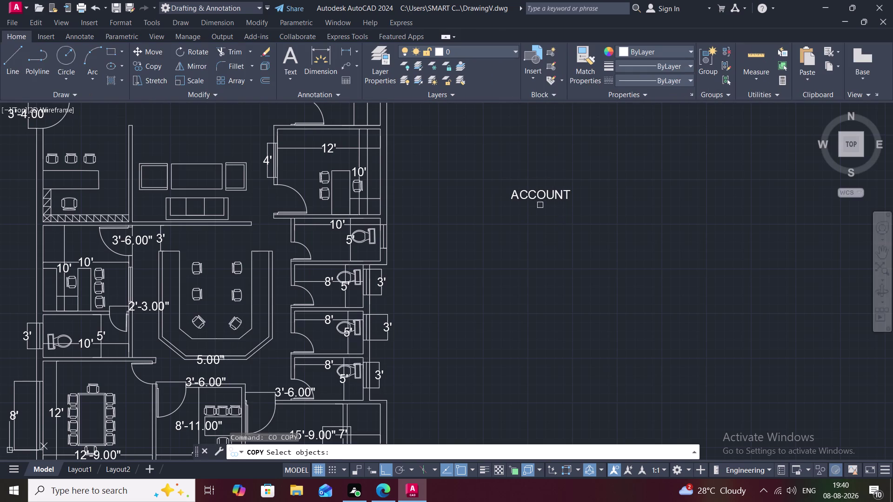
click(538, 191)
right_click(538, 192)
click(539, 192)
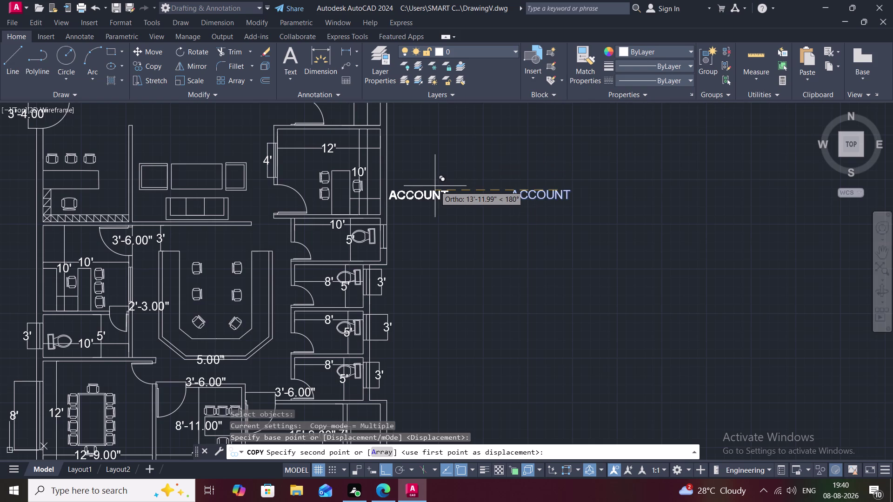
middle_drag(434, 185, 439, 293)
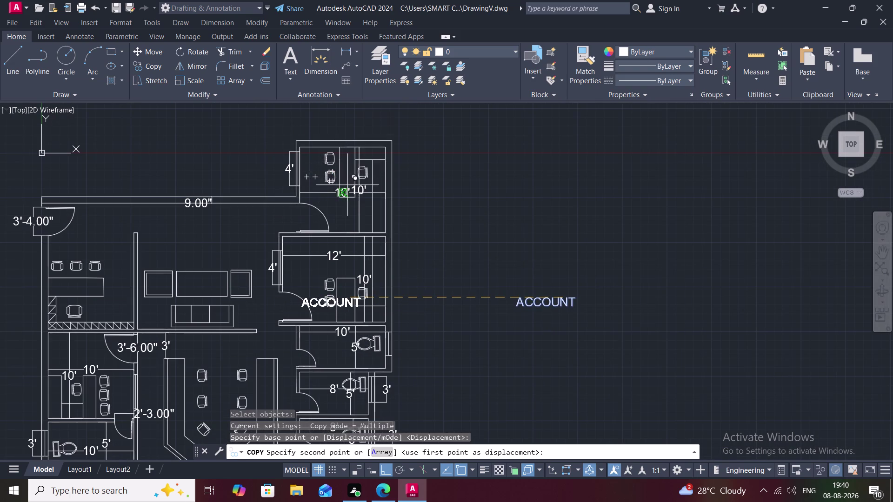
key(F8)
click(371, 205)
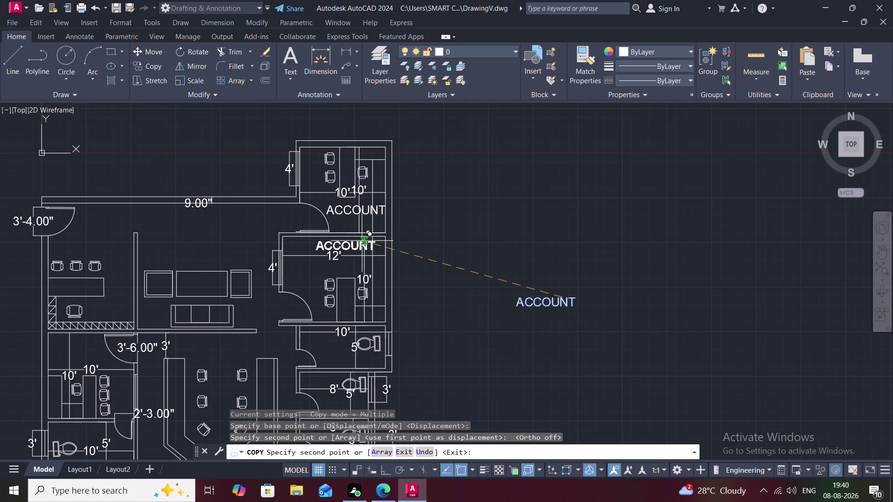
Place ACCOUNT copies in the 12', 10', three 8' rooms and the 15'-9" room.
scroll(up, 3)
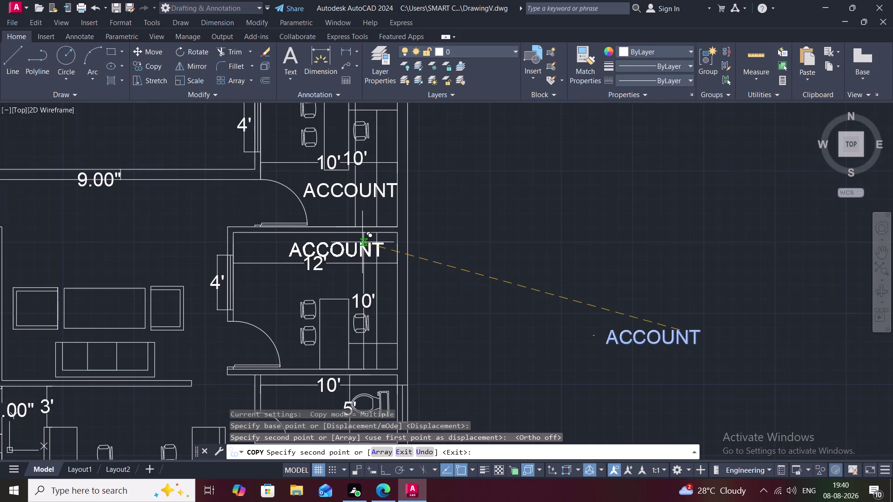
click(361, 241)
middle_drag(334, 324, 368, 159)
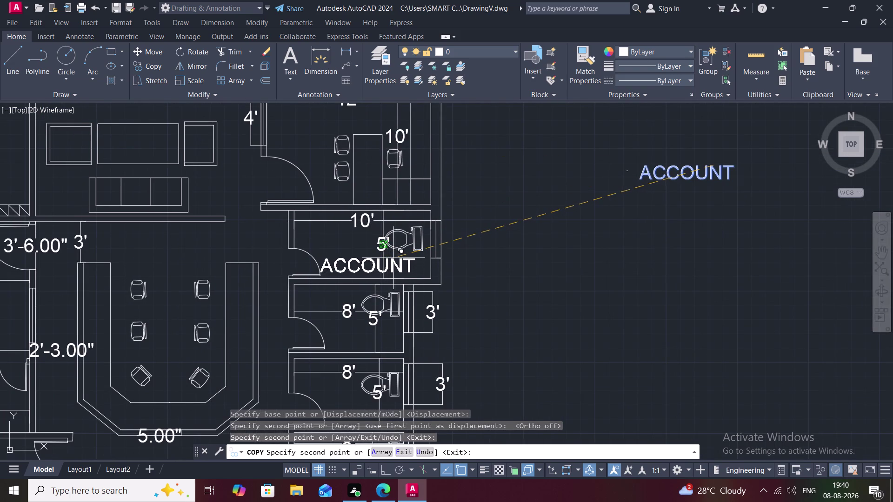
click(396, 257)
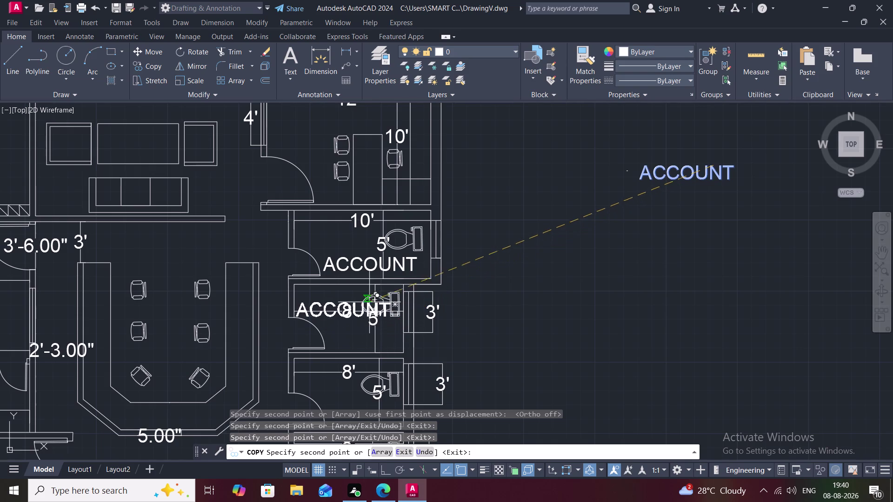
click(370, 289)
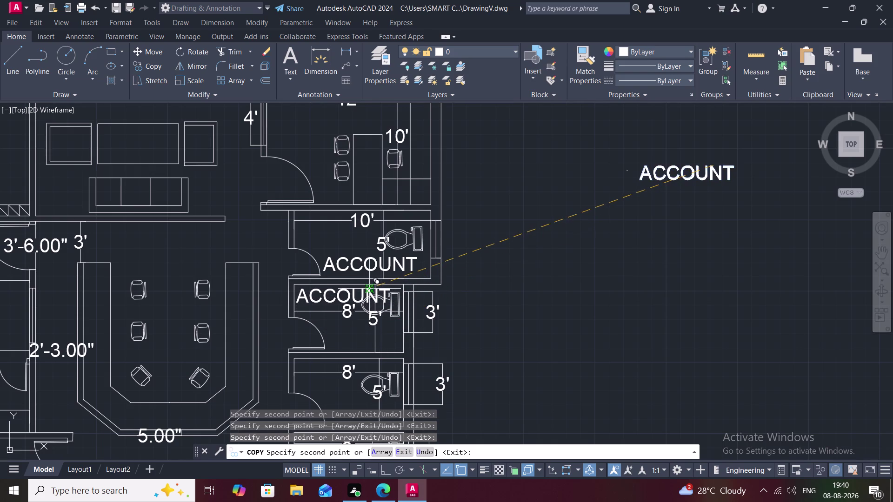
middle_drag(373, 326, 382, 228)
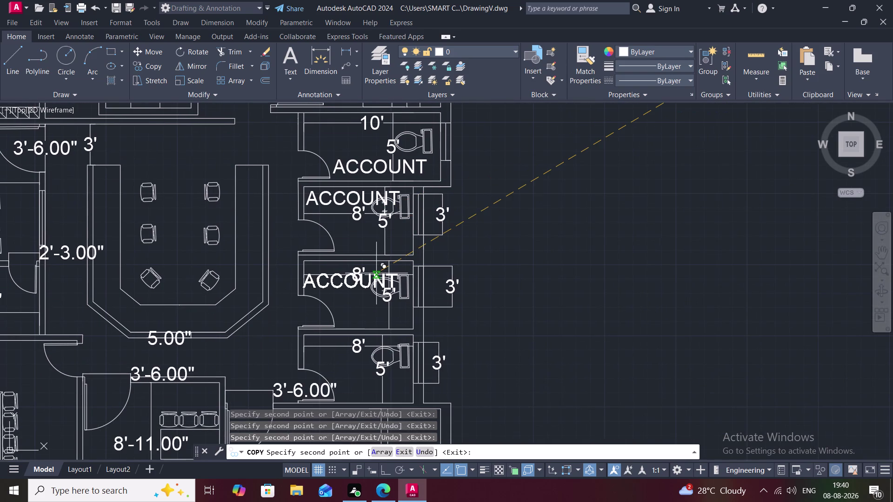
click(376, 273)
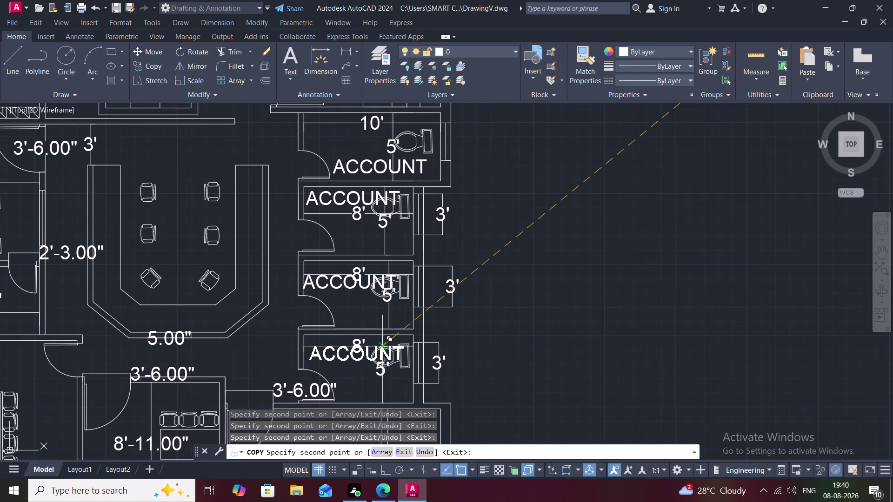
click(380, 348)
middle_drag(382, 366, 375, 260)
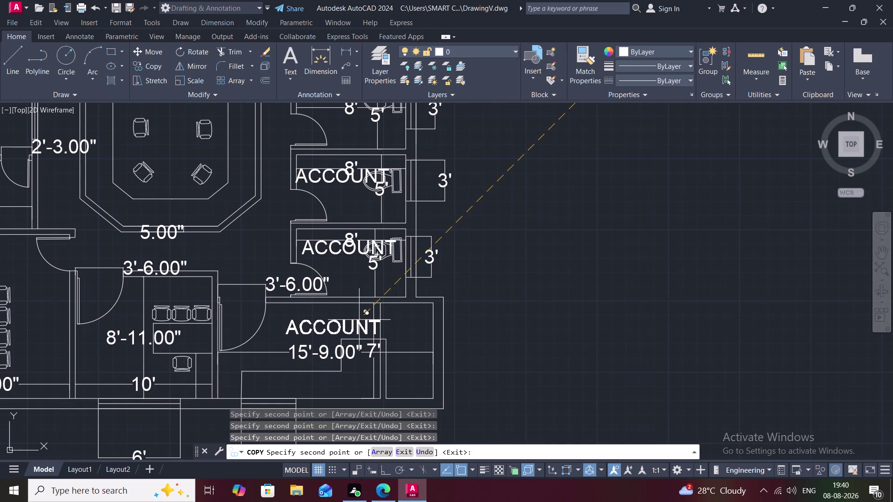
click(359, 320)
Place copies in the 8'-11", conference, washroom, left 10', top-left rooms and above the sofas.
middle_drag(219, 359, 315, 340)
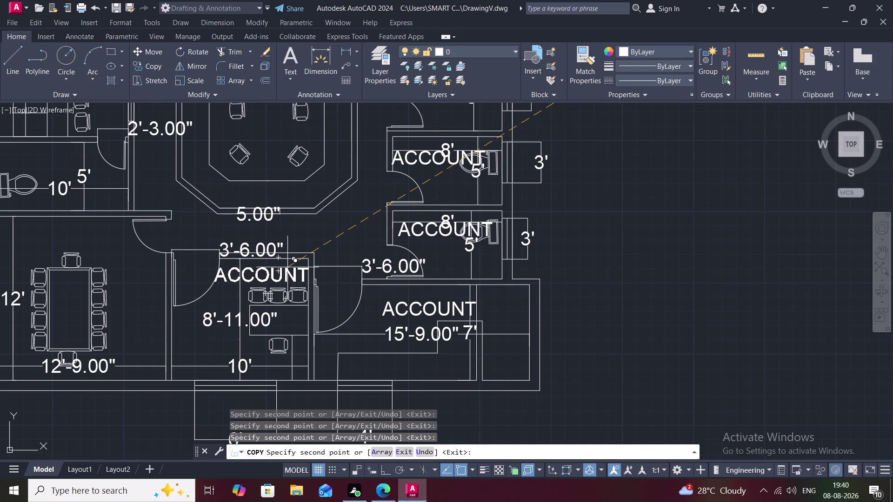
click(250, 339)
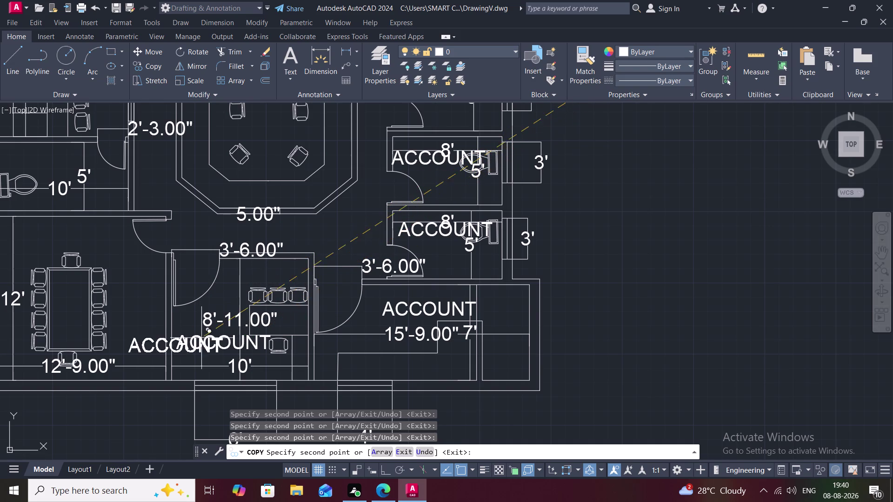
middle_drag(168, 321, 365, 347)
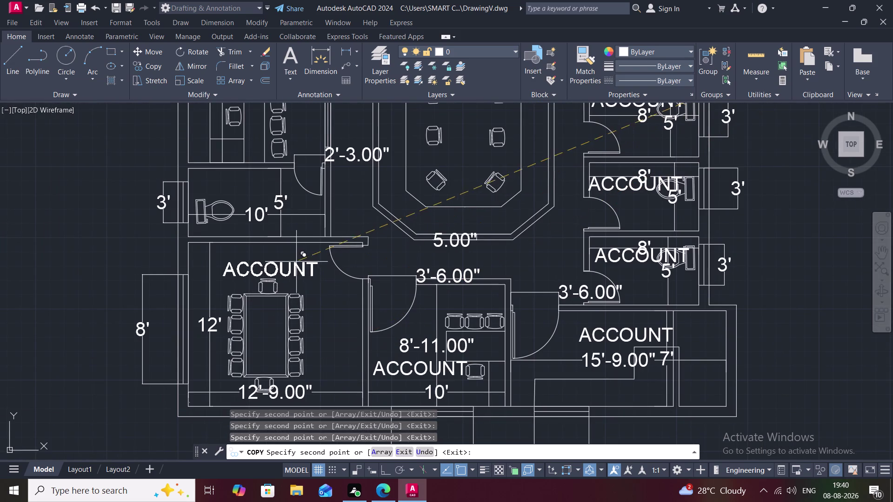
click(287, 248)
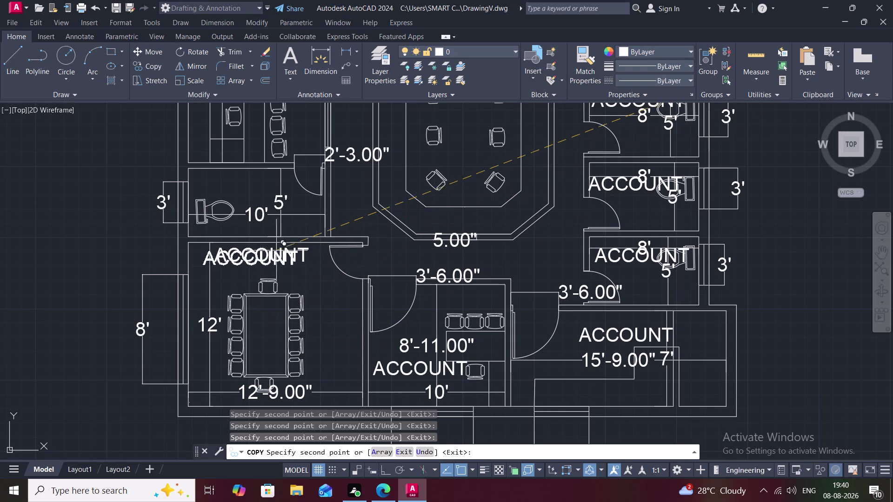
click(267, 175)
middle_drag(267, 174, 269, 278)
scroll(down, 3)
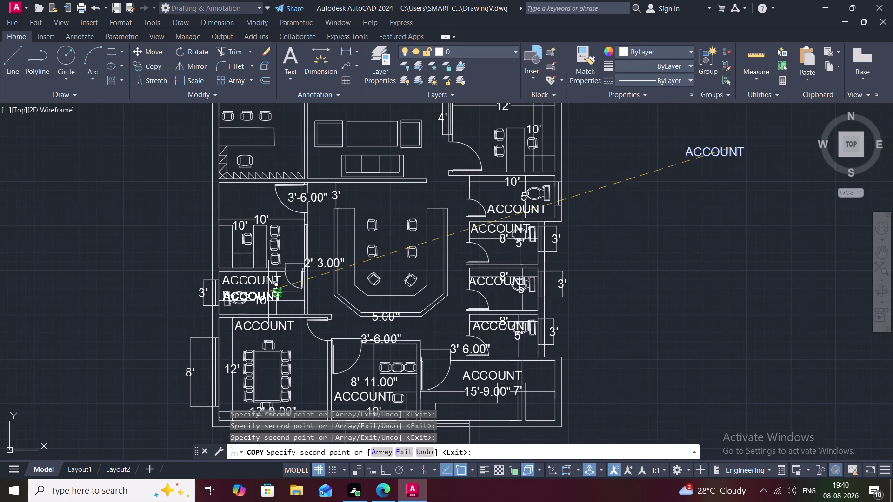
click(269, 190)
middle_drag(292, 168, 292, 232)
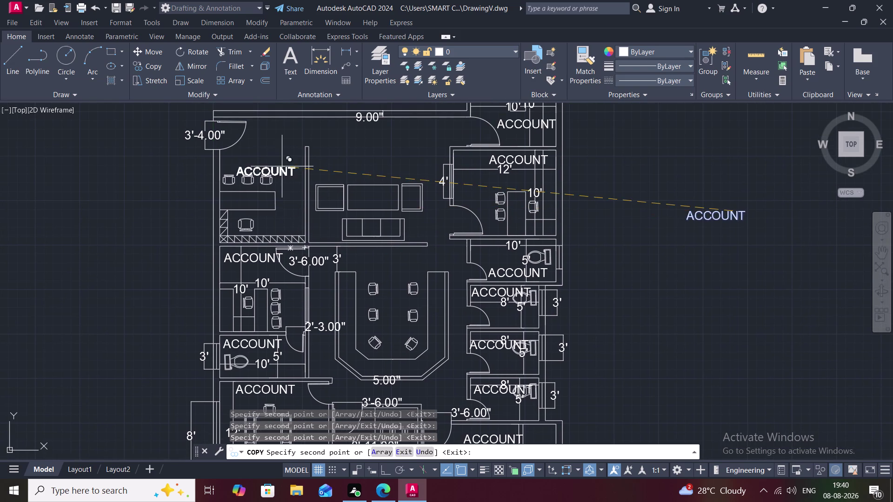
click(282, 153)
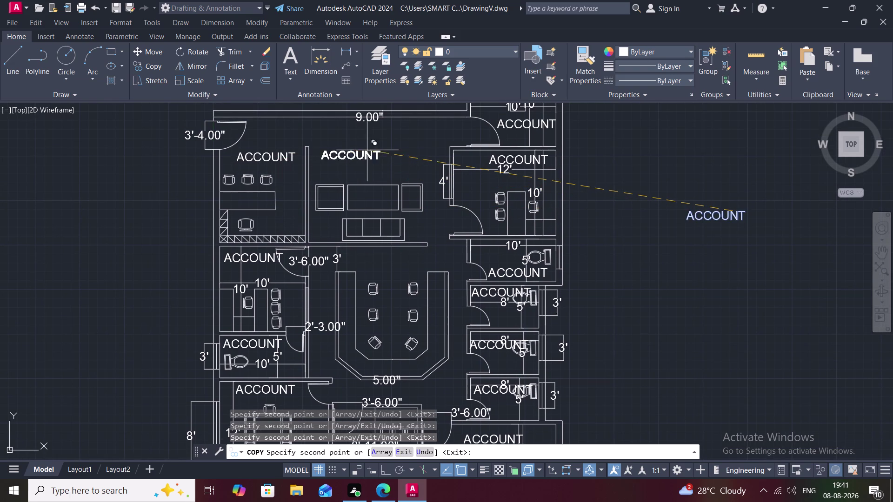
click(399, 156)
key(Escape)
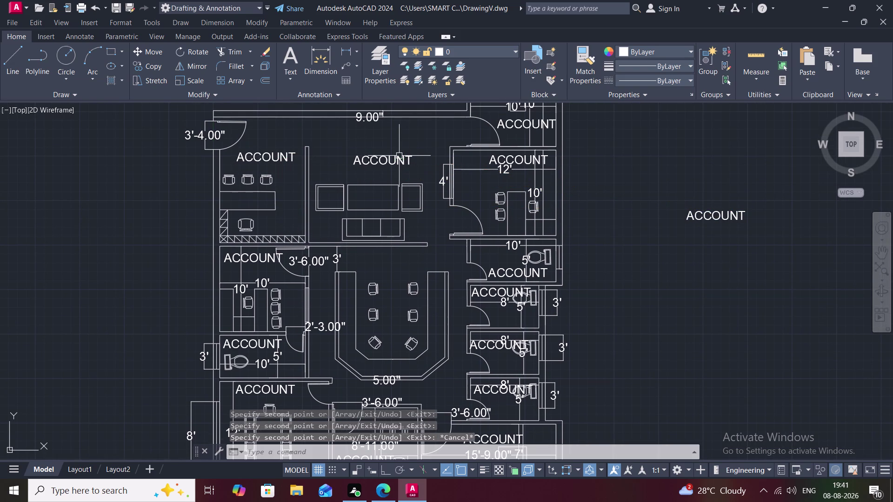
double_click(395, 162)
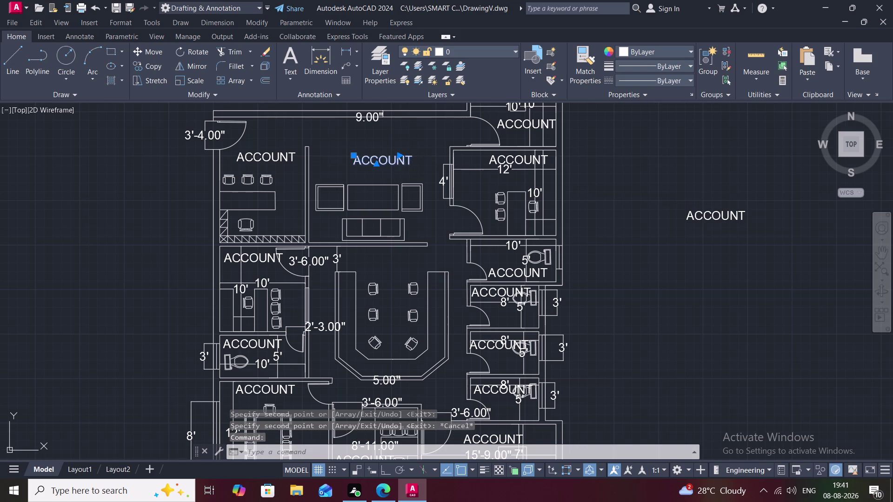
Erase the ACCOUNT text from the label above the sofas.
click(408, 157)
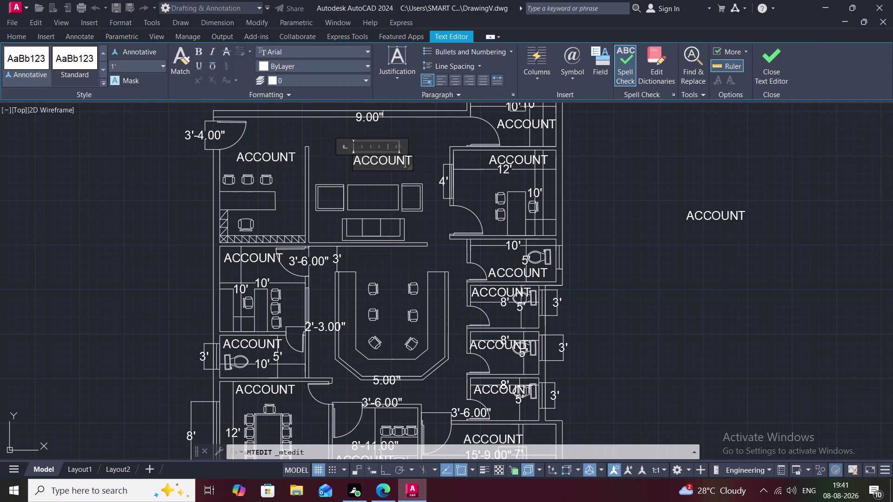
key(BackSpace)
key(BackSpace)
key(BackSpace)
key(BackSpace)
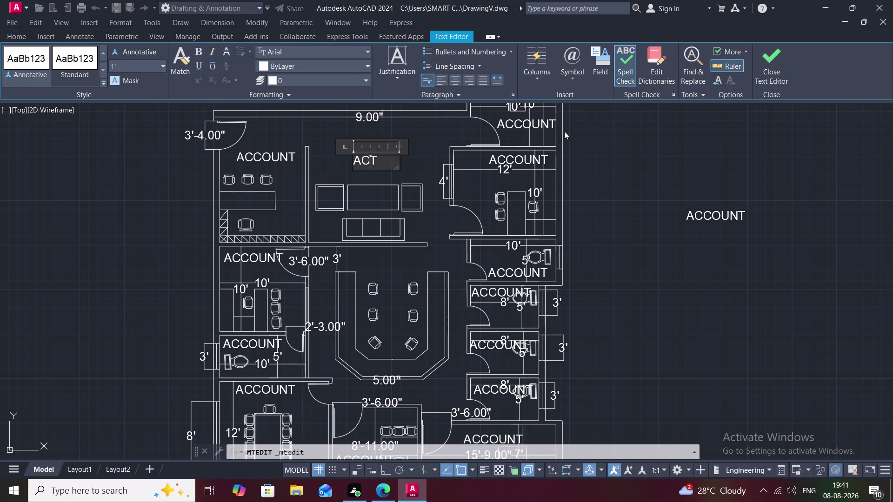
click(385, 158)
key(BackSpace)
key(BackSpace)
key(BackSpace)
key(BackSpace)
Type WAITING and AREA on separate lines of the label.
text(WAITI)
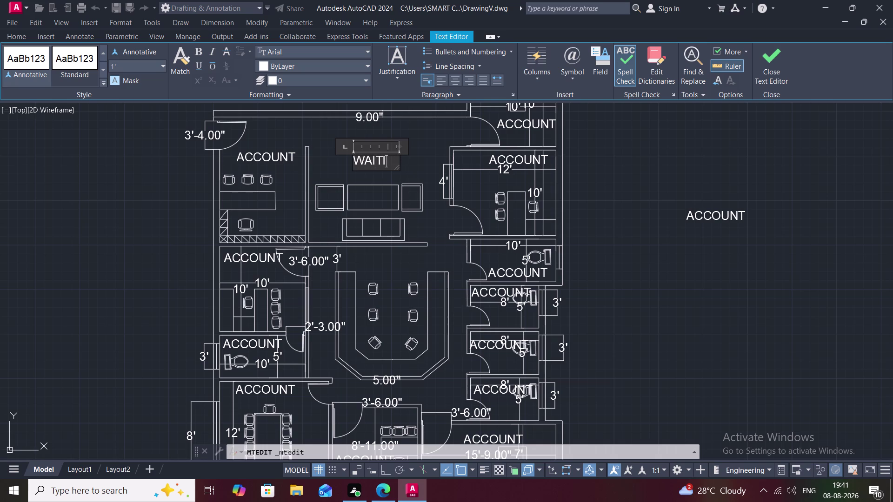
text(NG)
key(Return)
key(a)
text(RE)
key(a)
key(Return)
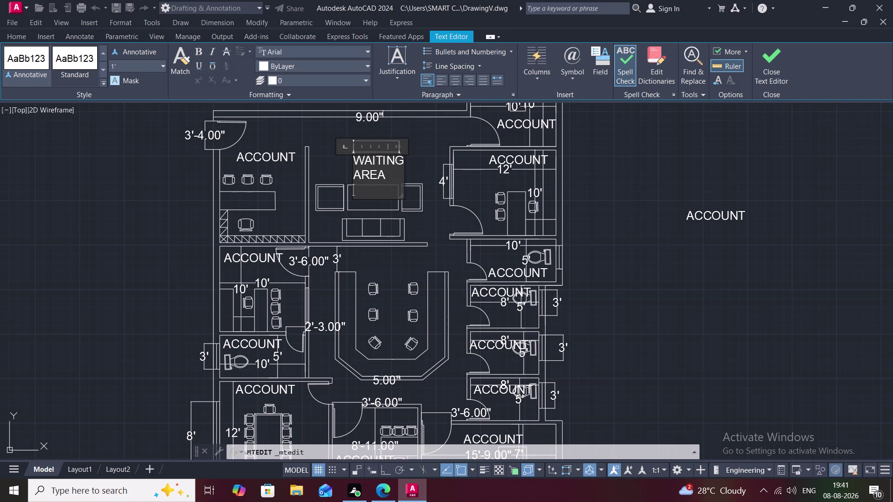
Start the room size line beneath it, entering 14'5" x.
key(1)
key(4)
key(apostrophe)
key(5)
key(Return)
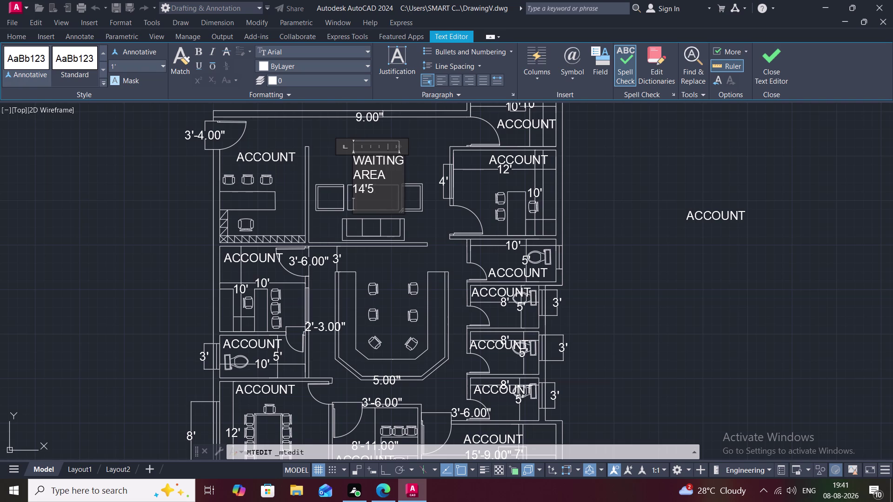
key(BackSpace)
key(shift+quotedbl)
key(x)
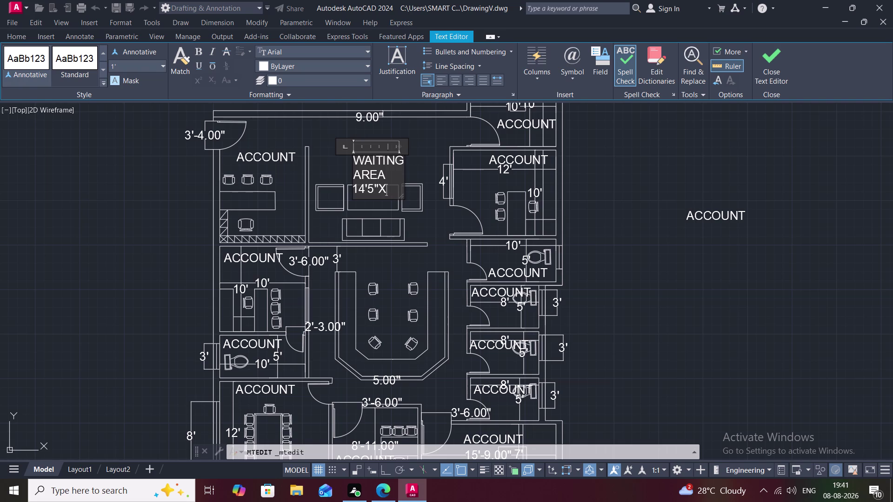